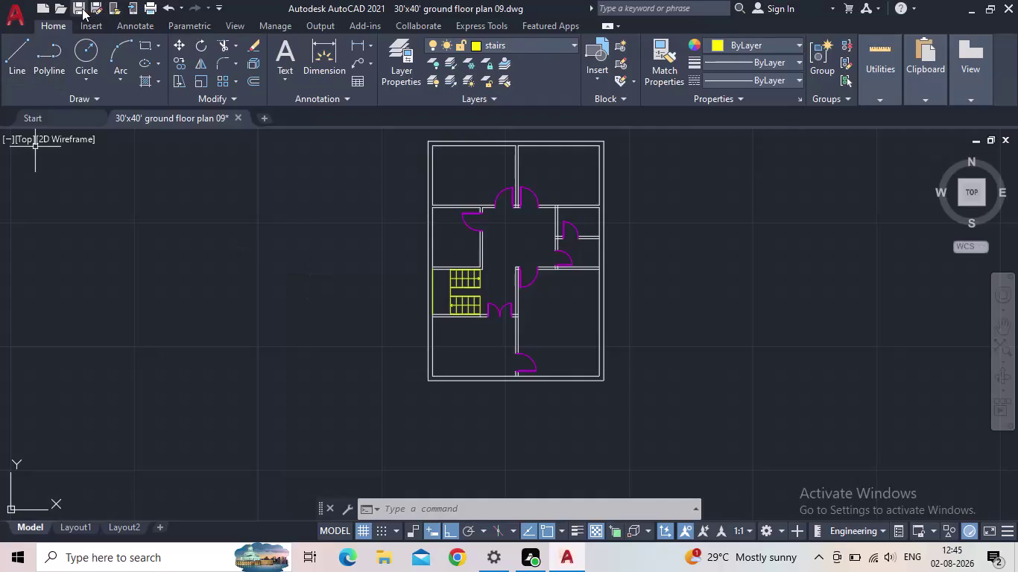
Save the drawing and make floor the current layer.
click(82, 8)
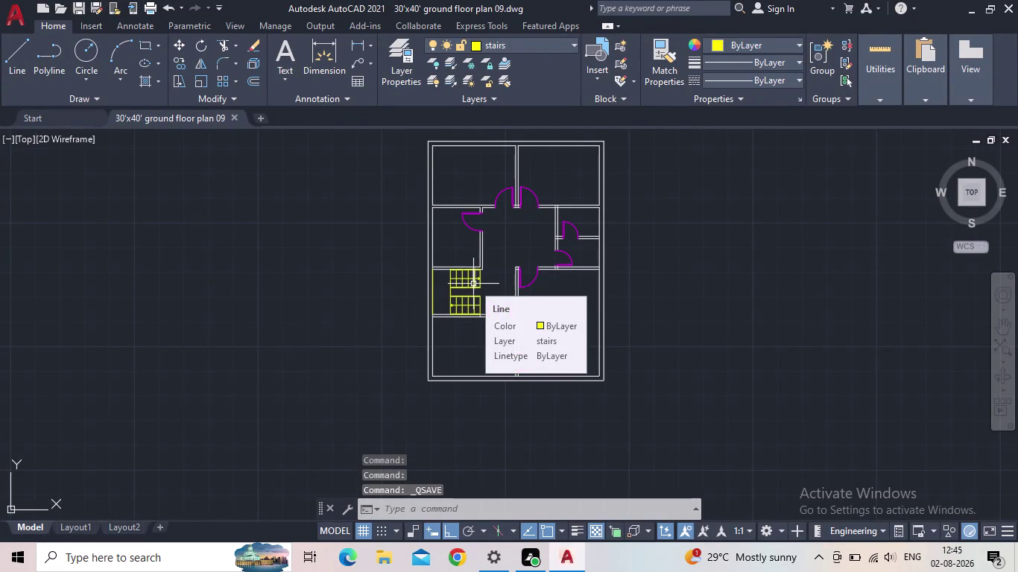
click(390, 79)
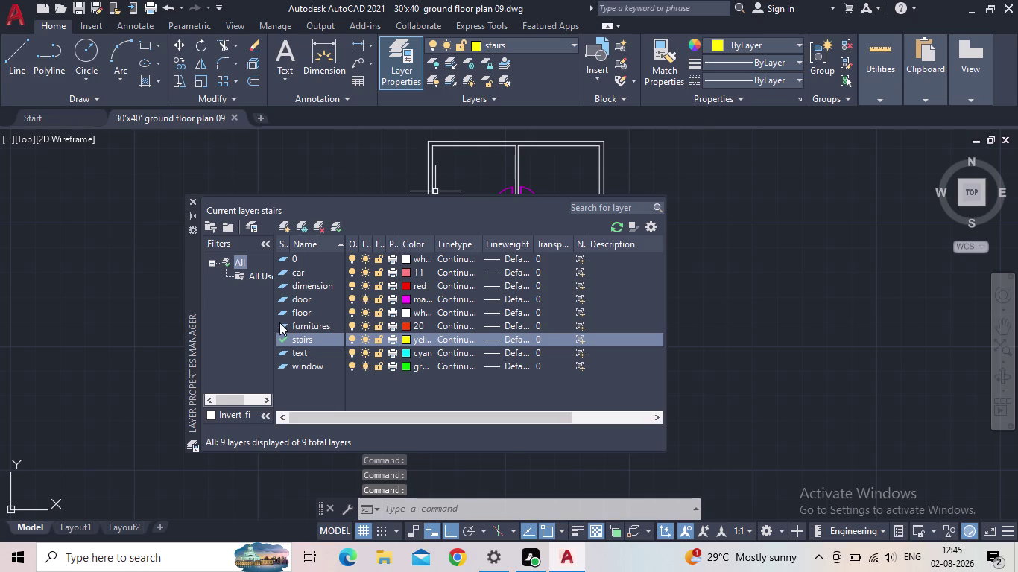
double_click(282, 311)
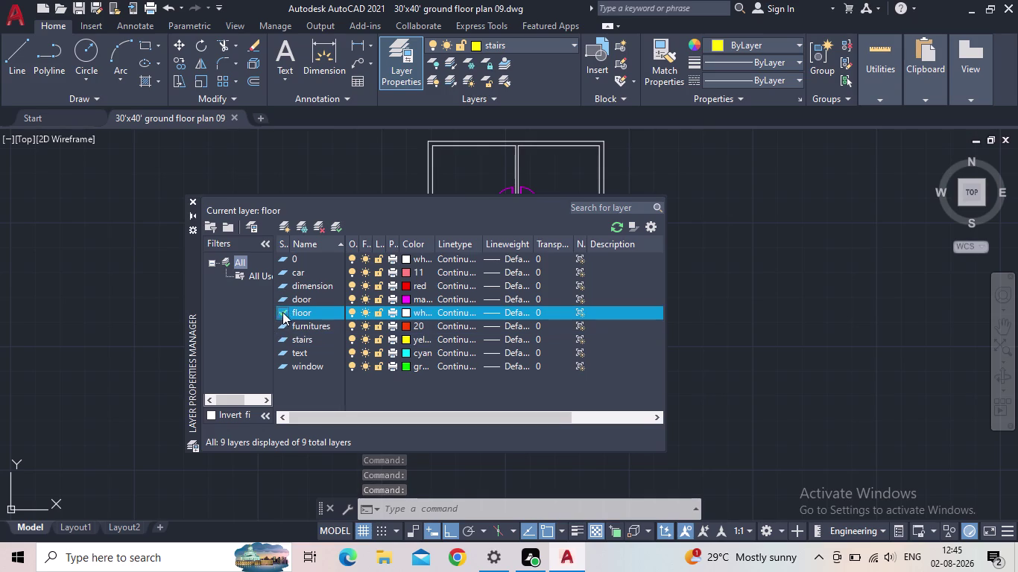
click(193, 204)
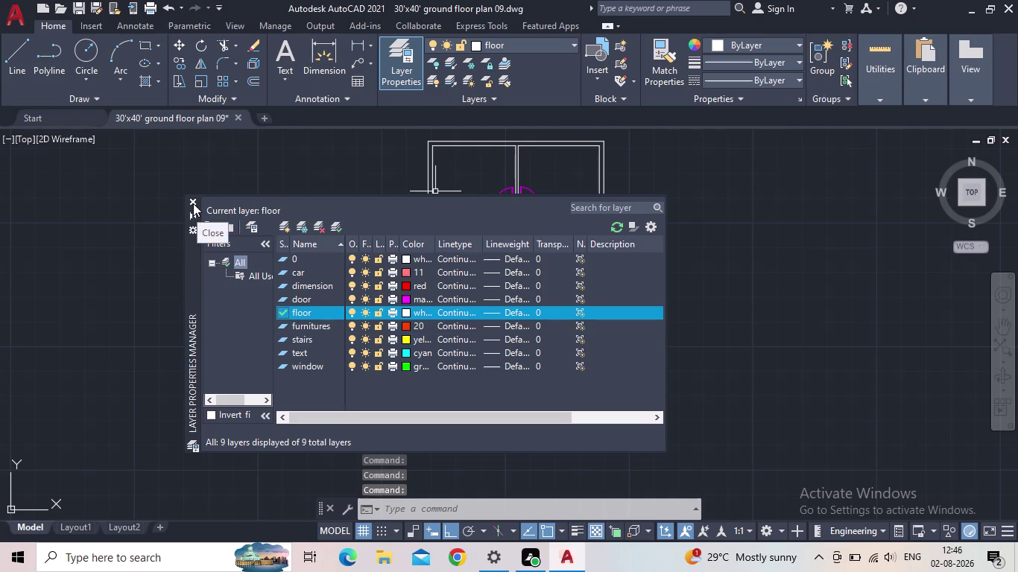
scroll(up, 3)
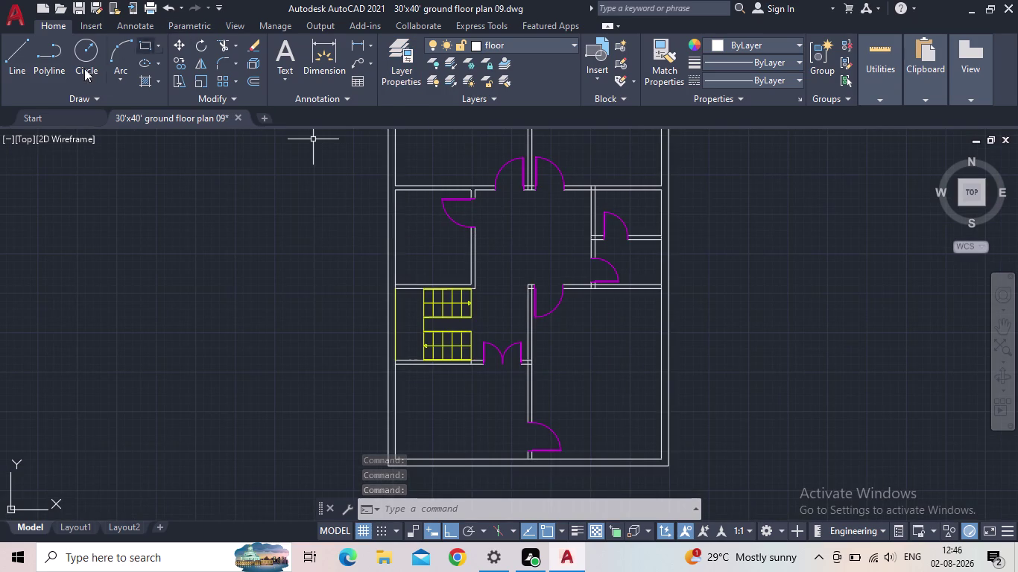
click(138, 45)
Draw the bed outline rectangles across the lower part and along the left side of the room.
scroll(up, 3)
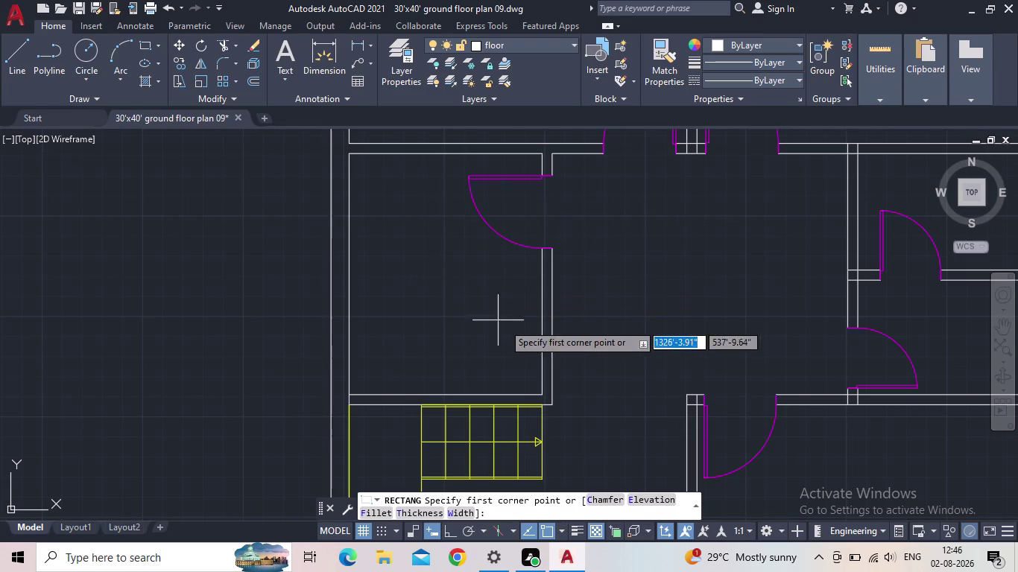
scroll(down, 3)
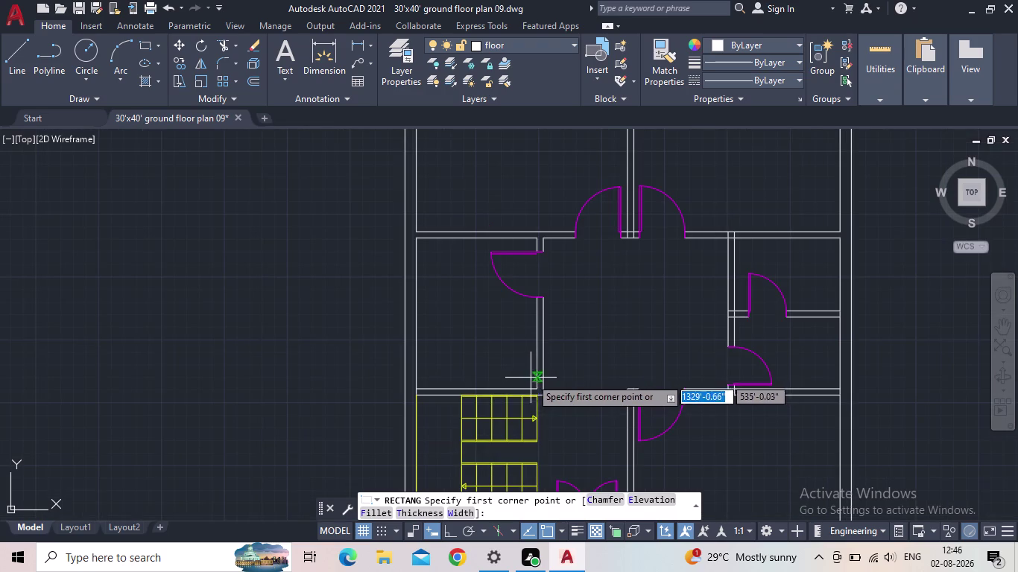
scroll(up, 3)
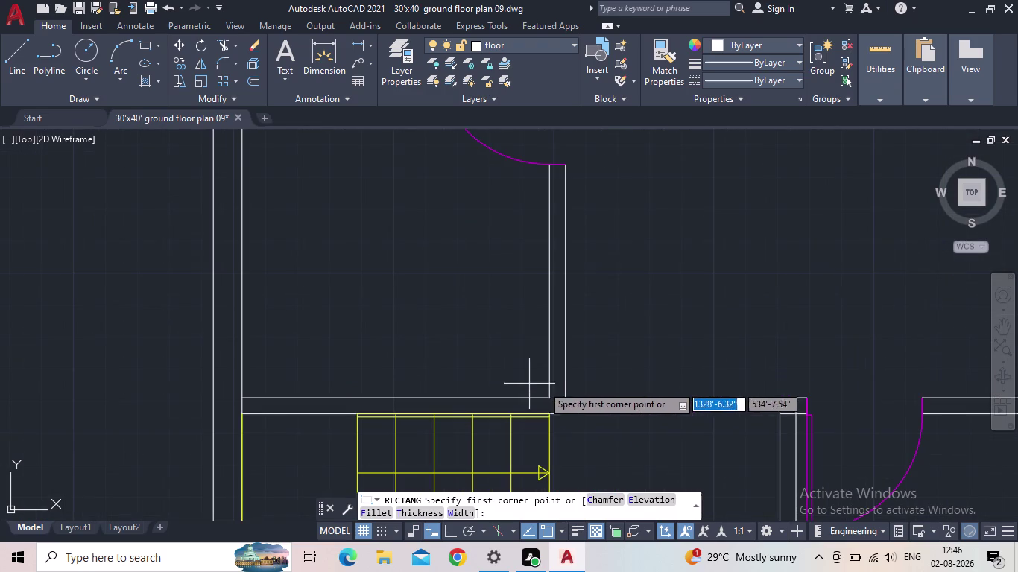
click(549, 394)
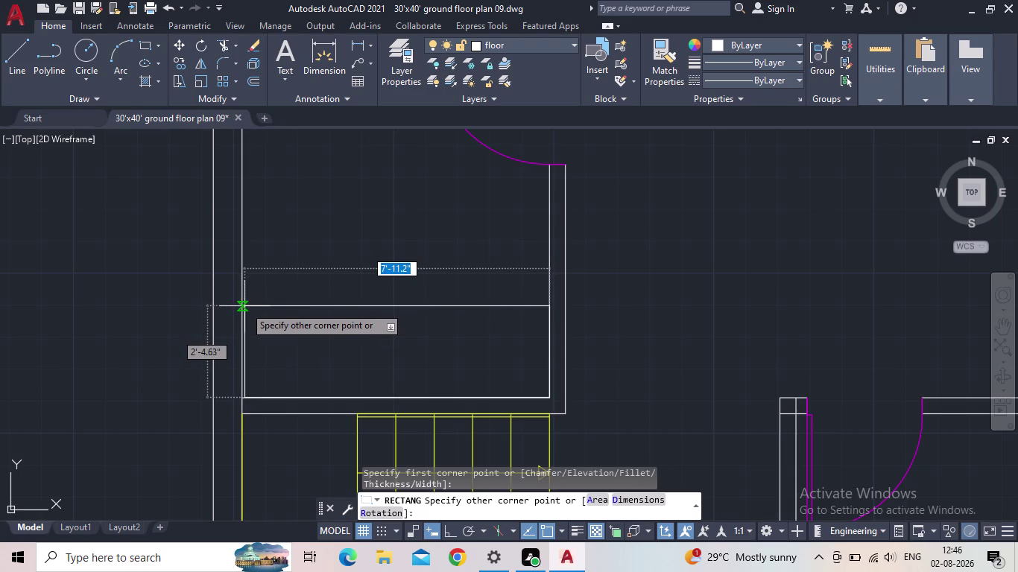
click(240, 306)
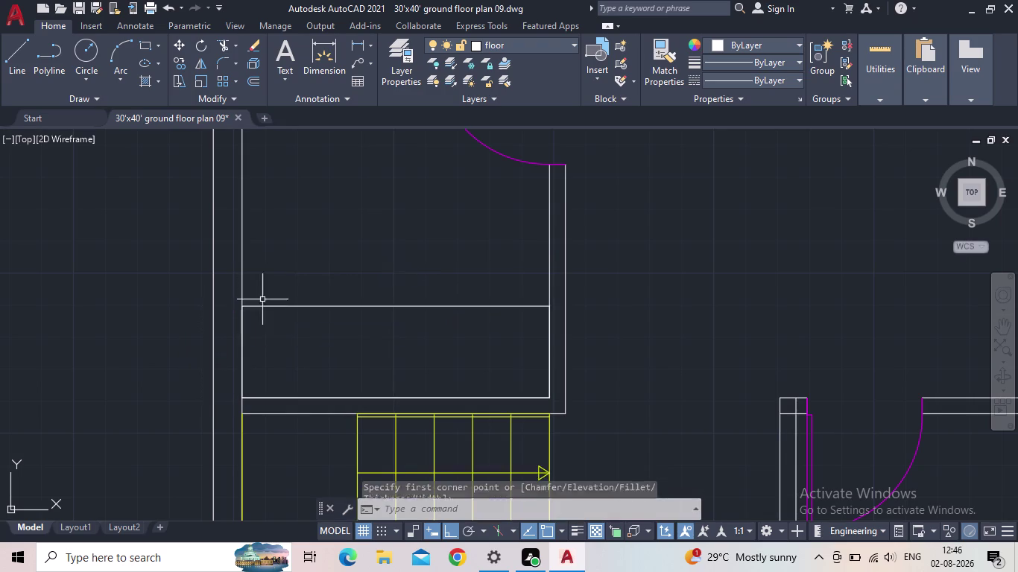
scroll(down, 3)
middle_drag(380, 335, 443, 376)
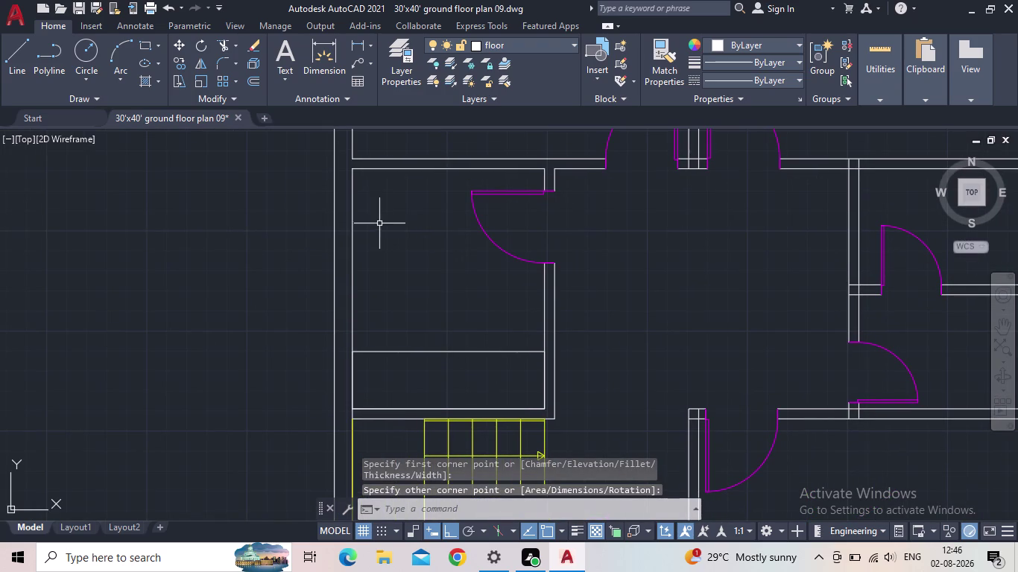
key(space)
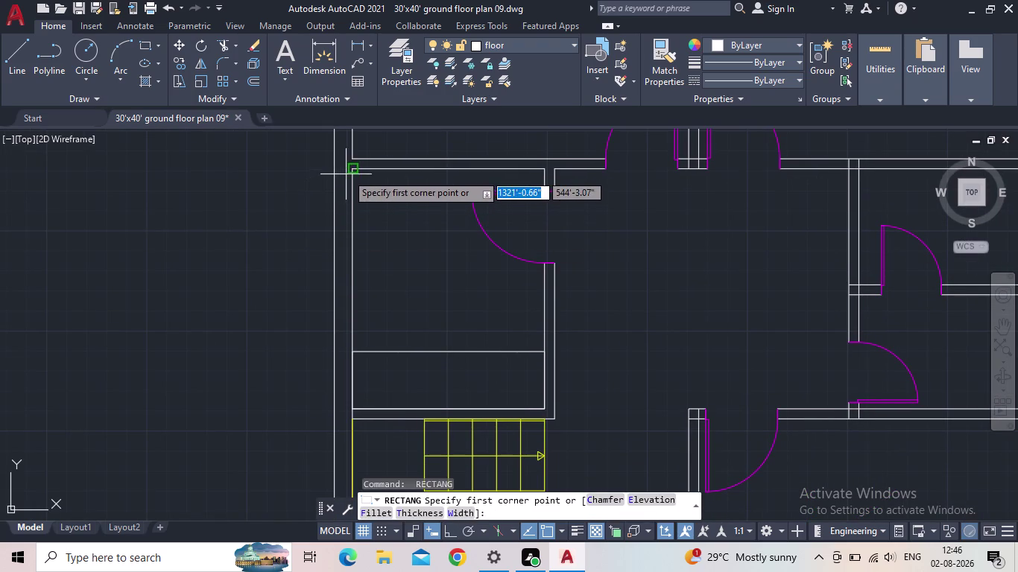
drag(348, 173, 355, 177)
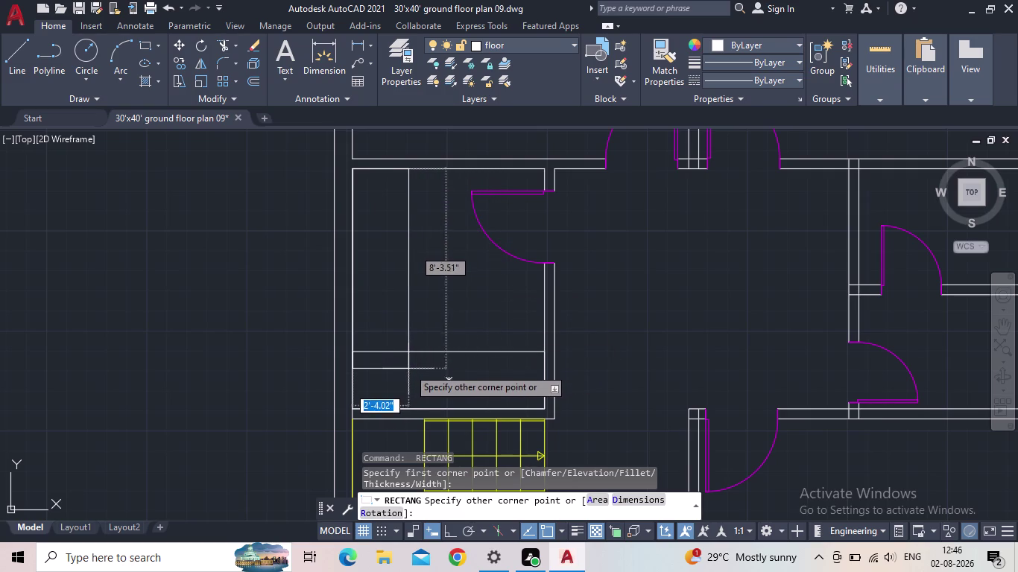
click(408, 410)
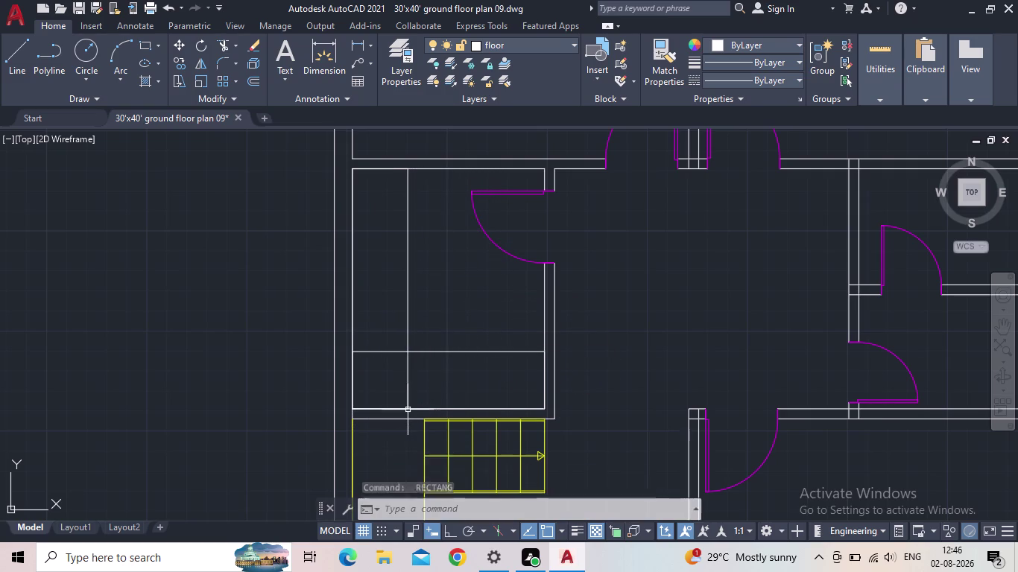
middle_drag(452, 278, 447, 327)
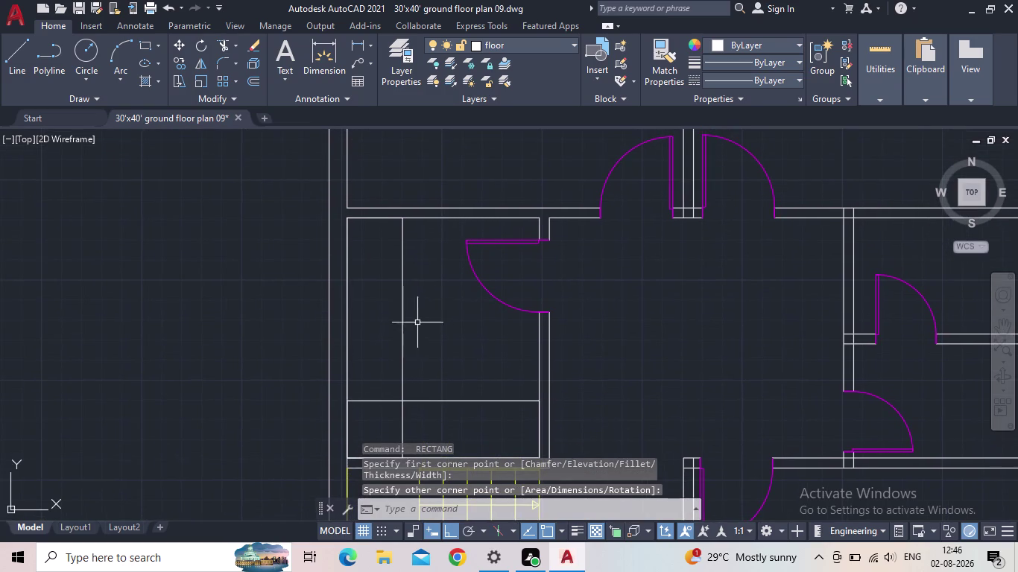
Draw a small bedside table square at the top edge with a thin strip beneath it.
key(space)
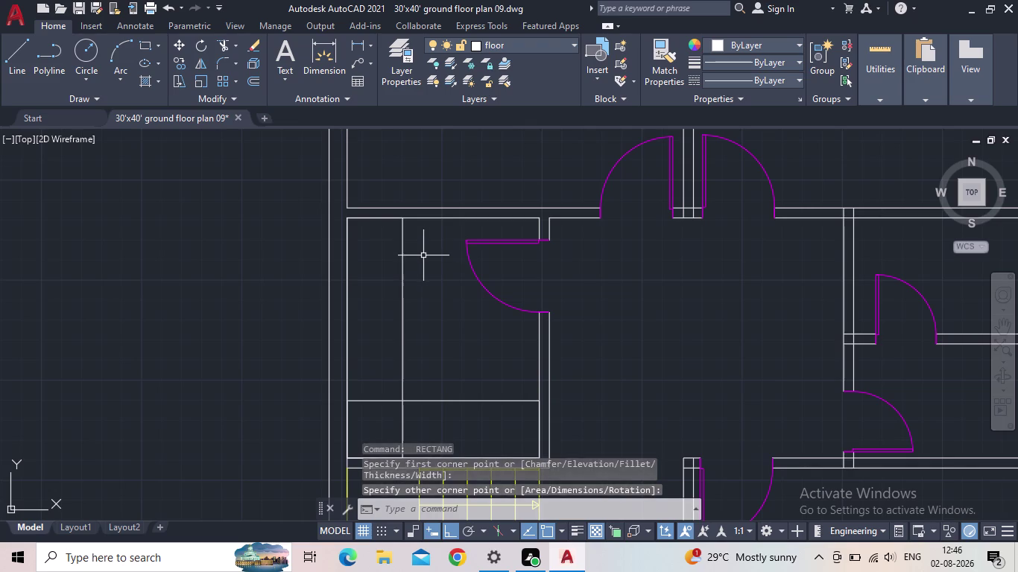
drag(404, 221, 409, 232)
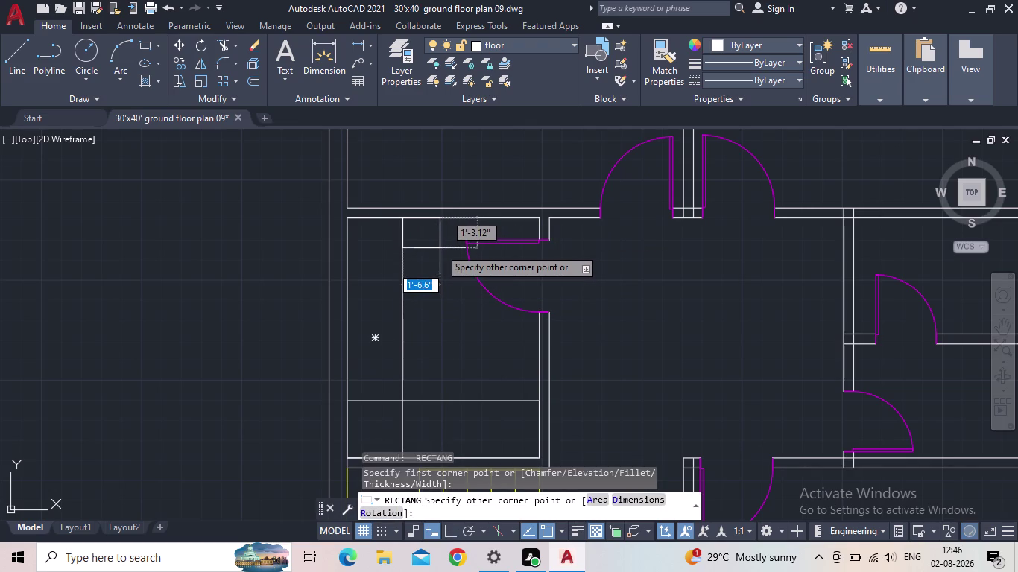
click(440, 249)
scroll(up, 3)
scroll(up, 3)
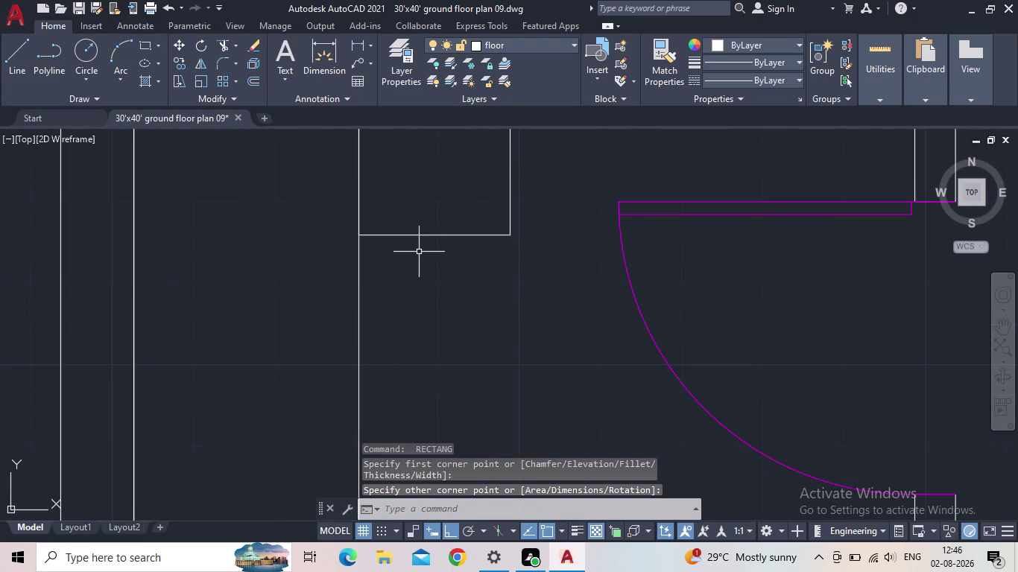
scroll(up, 3)
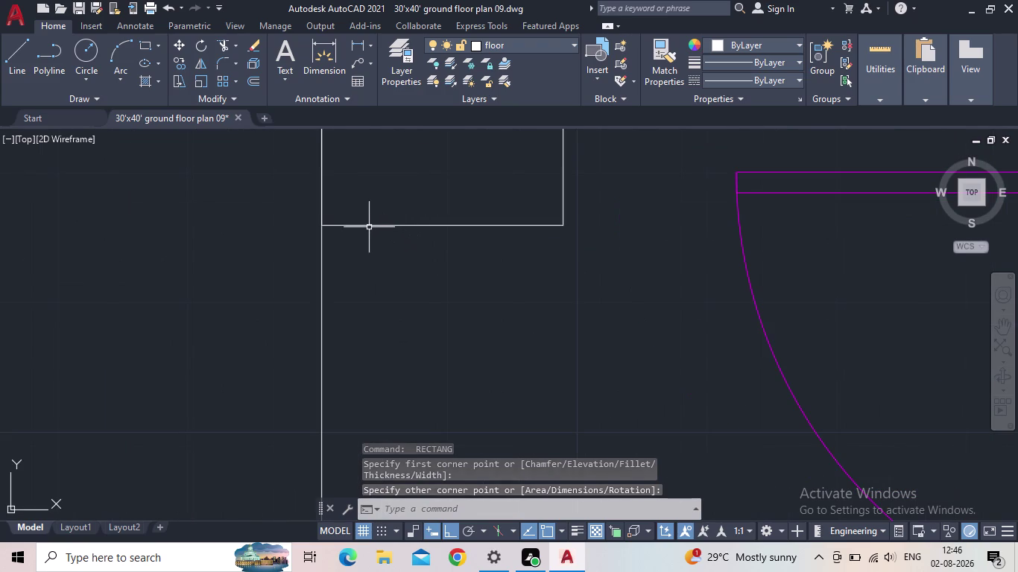
key(space)
drag(358, 227, 369, 228)
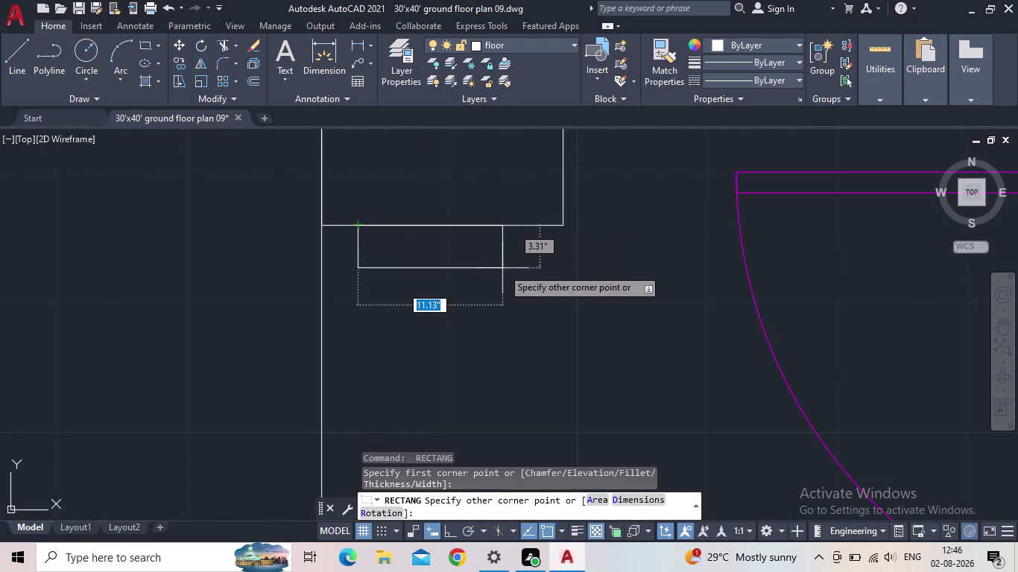
click(539, 234)
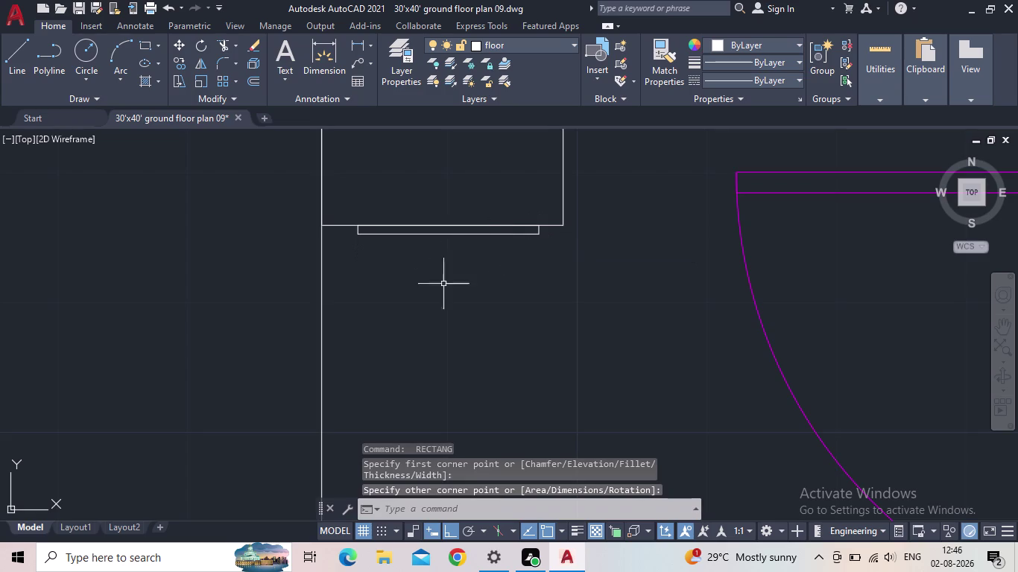
Reframe the view on the bed area and save the drawing again.
scroll(down, 3)
scroll(down, 3)
middle_drag(498, 307, 477, 283)
scroll(down, 3)
middle_drag(462, 354, 437, 285)
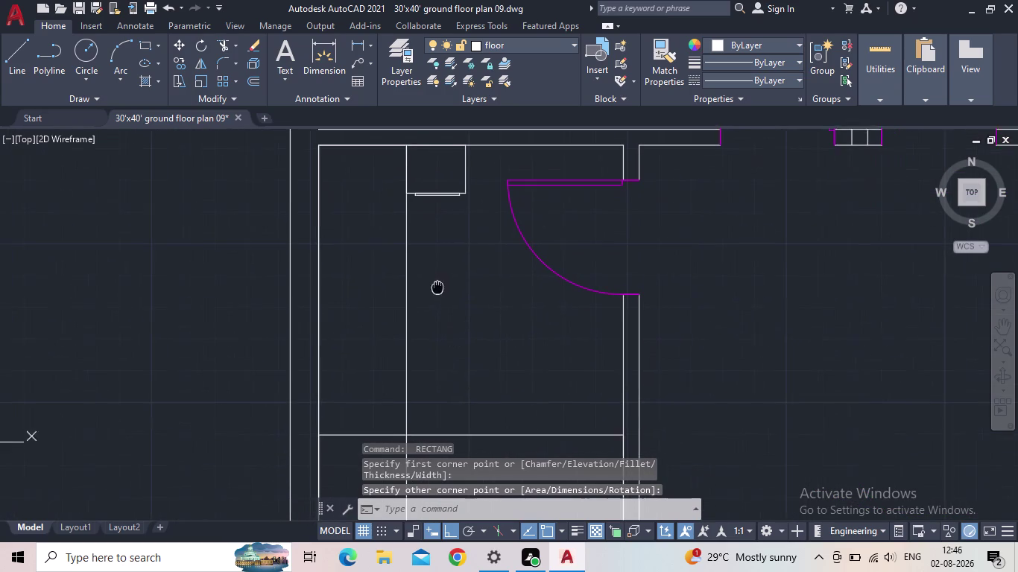
click(80, 0)
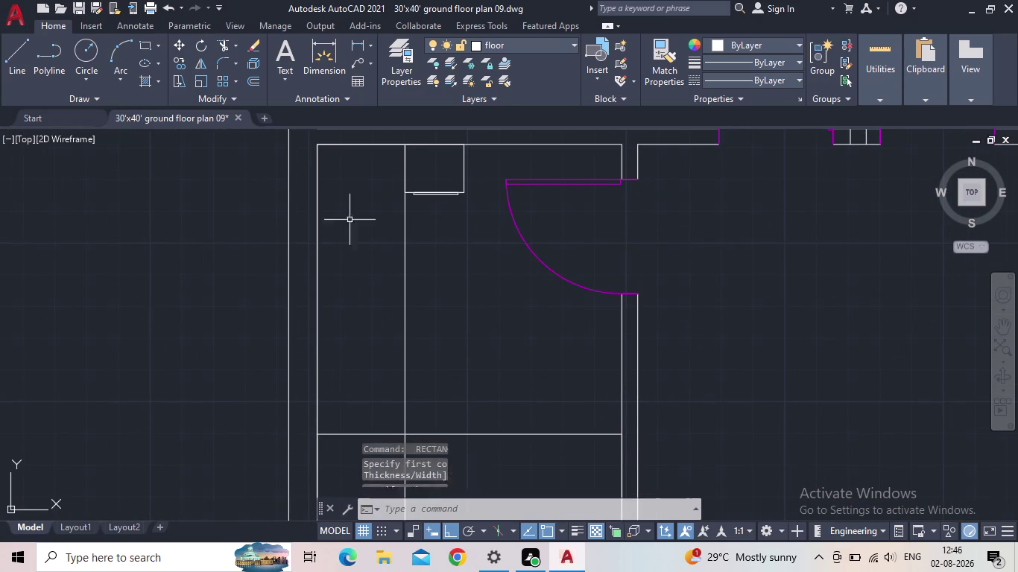
scroll(down, 3)
middle_drag(405, 266, 355, 241)
Trim the overhanging line segments below the bed with TR.
key(t)
key(r)
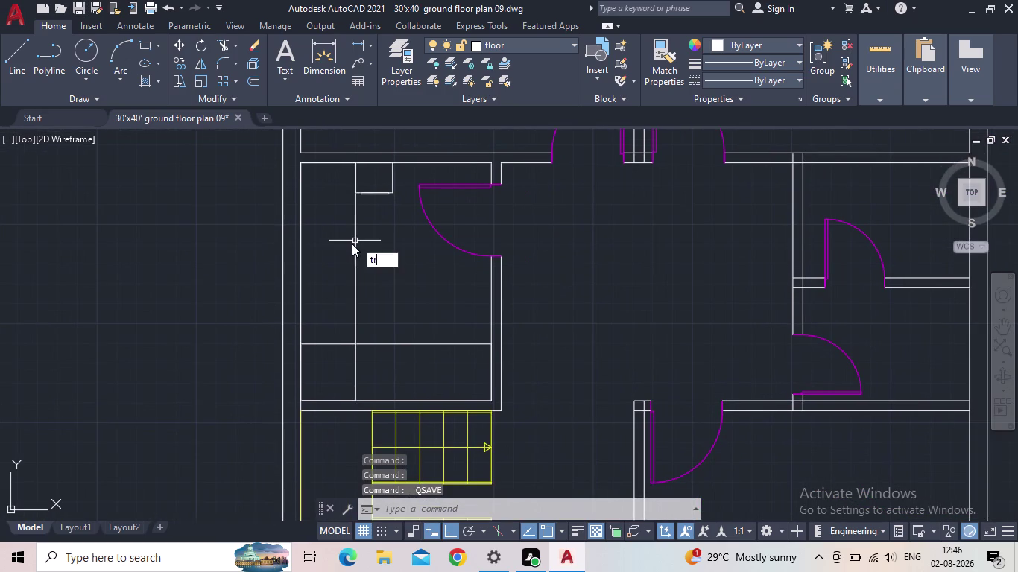
key(space)
drag(337, 354, 337, 318)
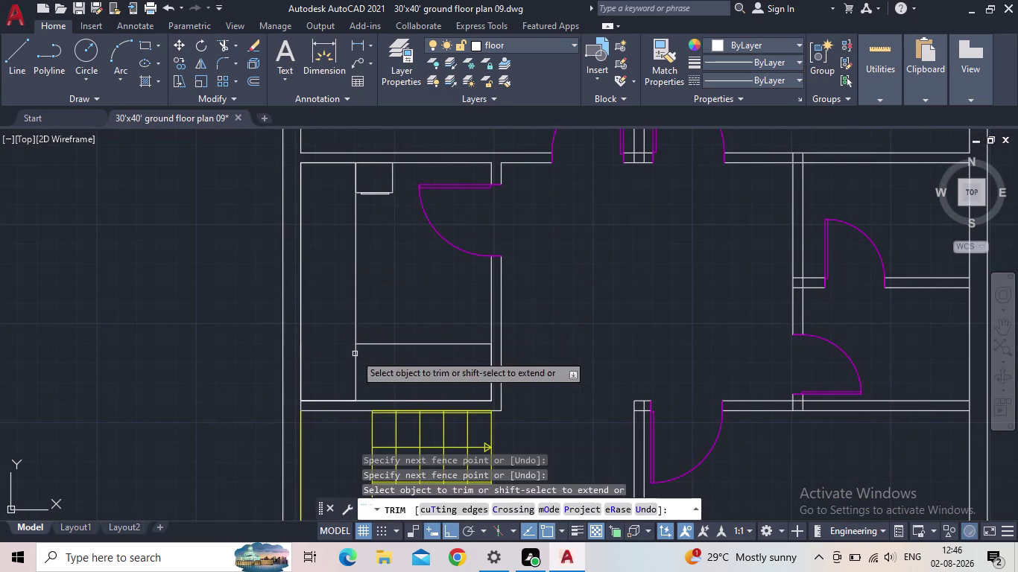
drag(363, 365, 343, 366)
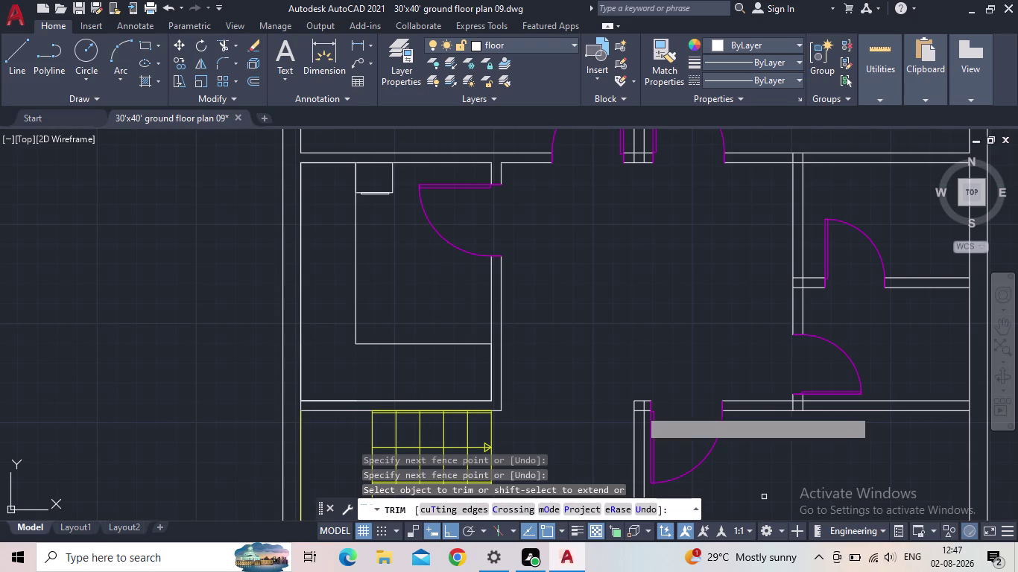
End trimming and cancel the pending rectangle command.
middle_drag(573, 341, 598, 324)
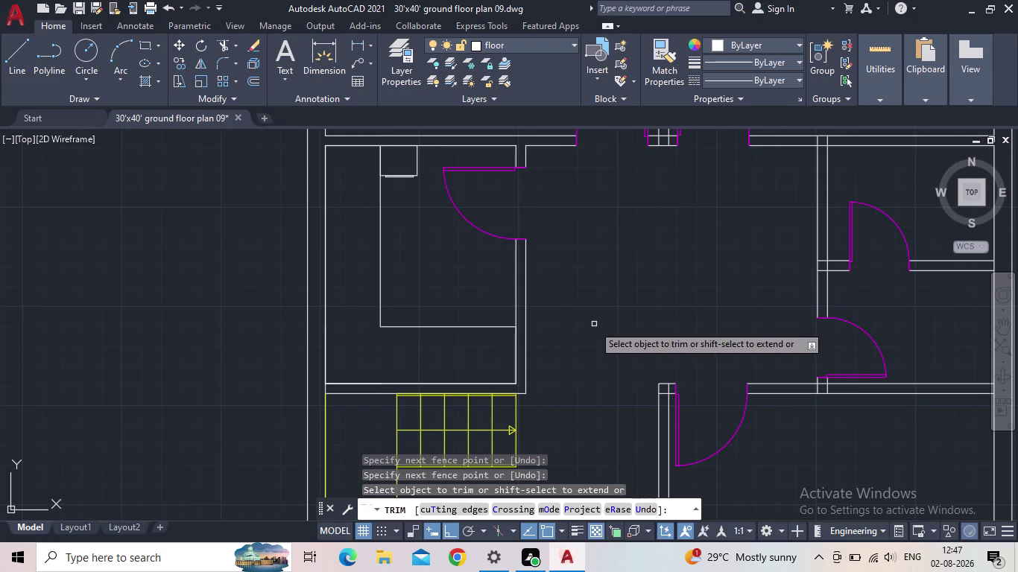
scroll(down, 3)
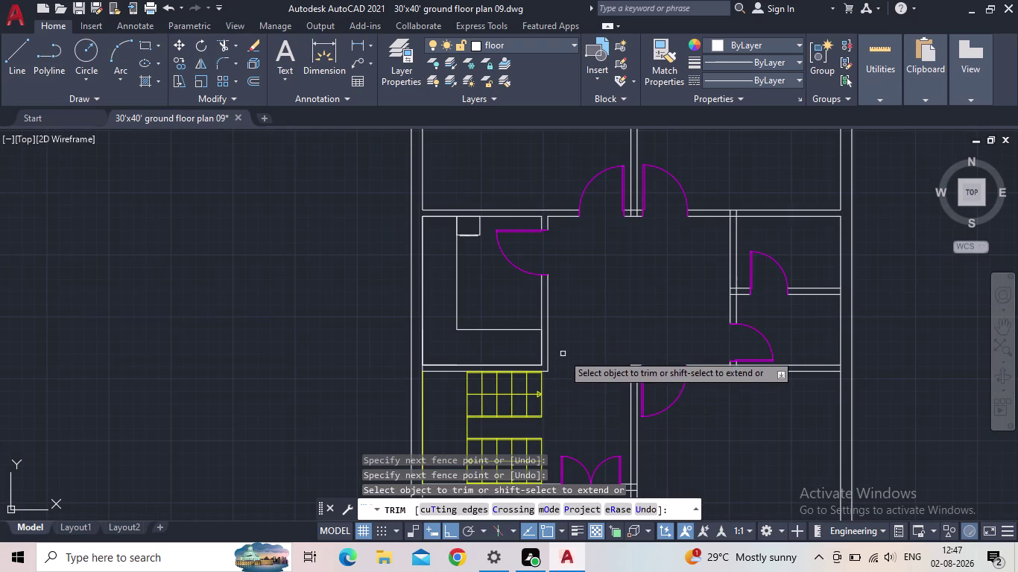
middle_drag(580, 328, 581, 354)
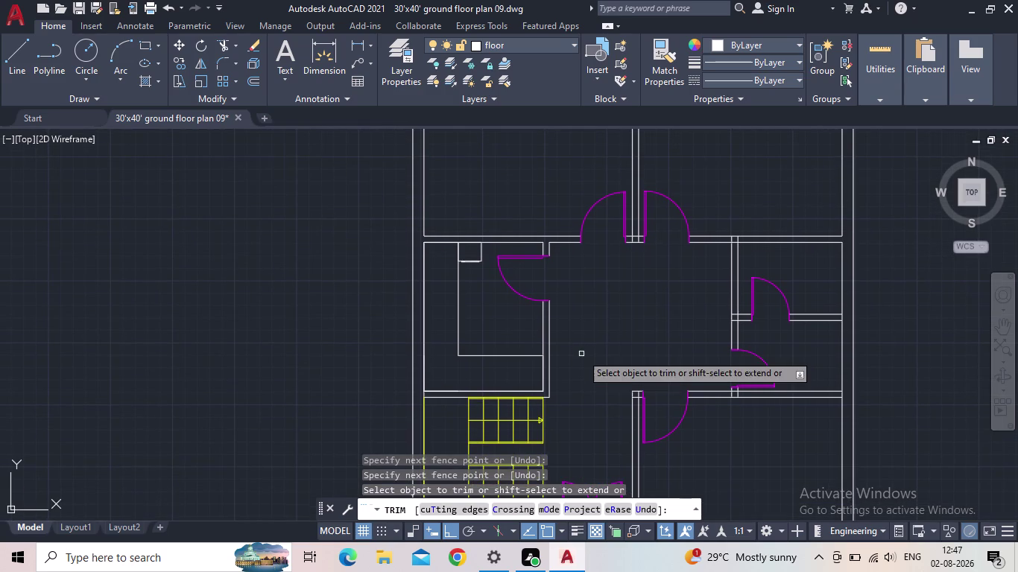
key(Escape)
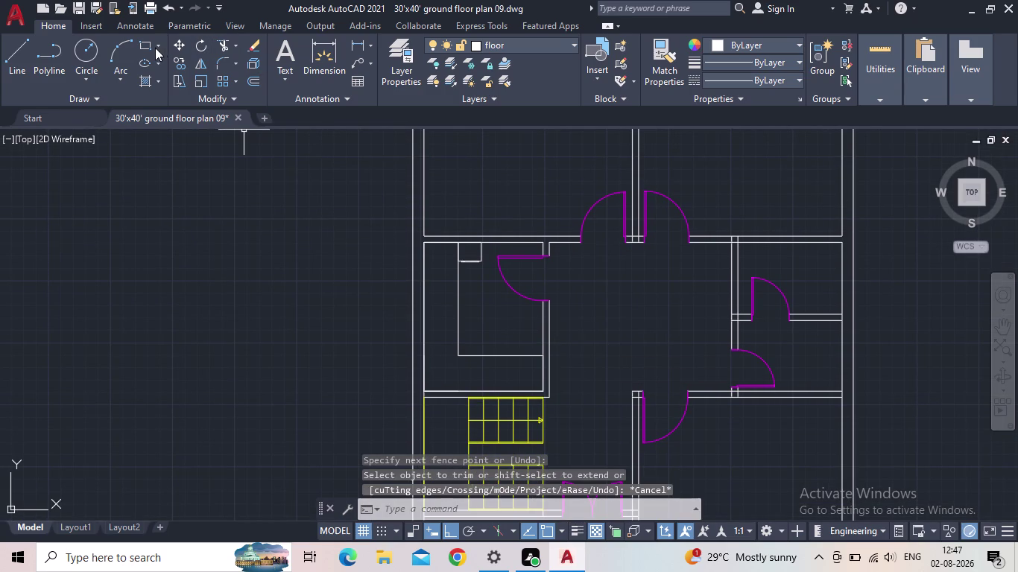
drag(145, 47, 154, 50)
scroll(up, 3)
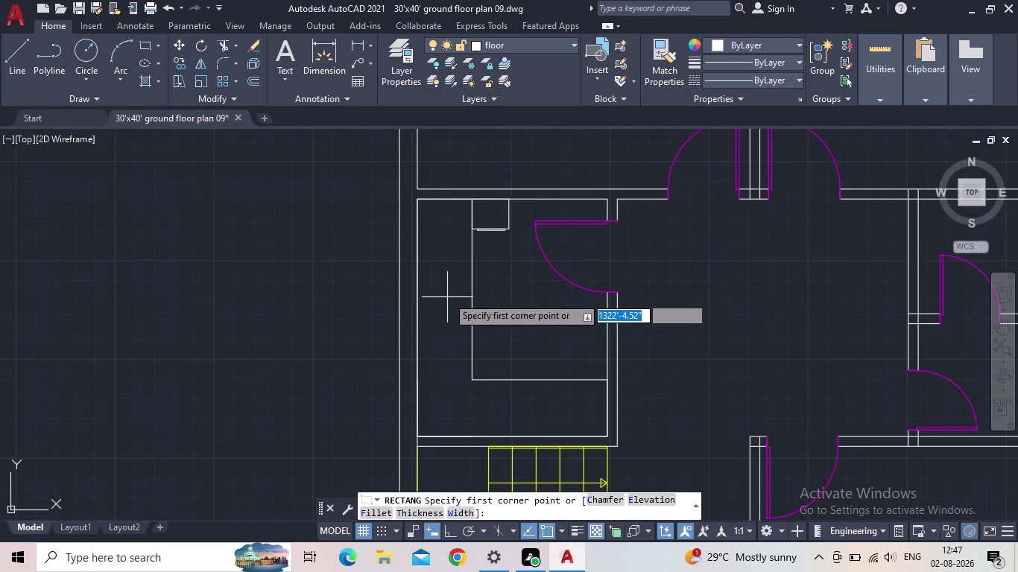
key(Escape)
Make furnitures the current layer and draw a tall narrow rectangle in the room.
click(395, 72)
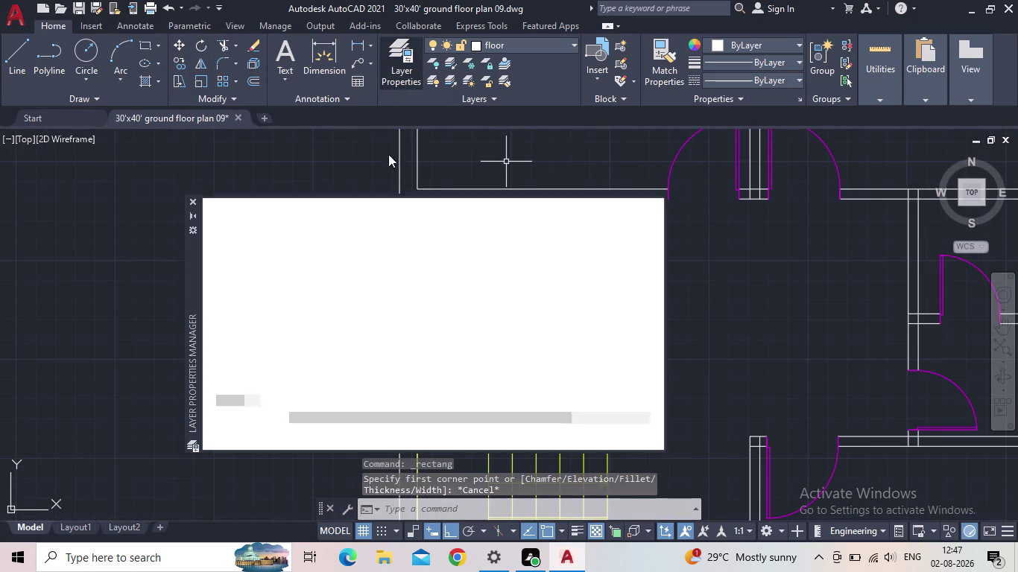
double_click(281, 324)
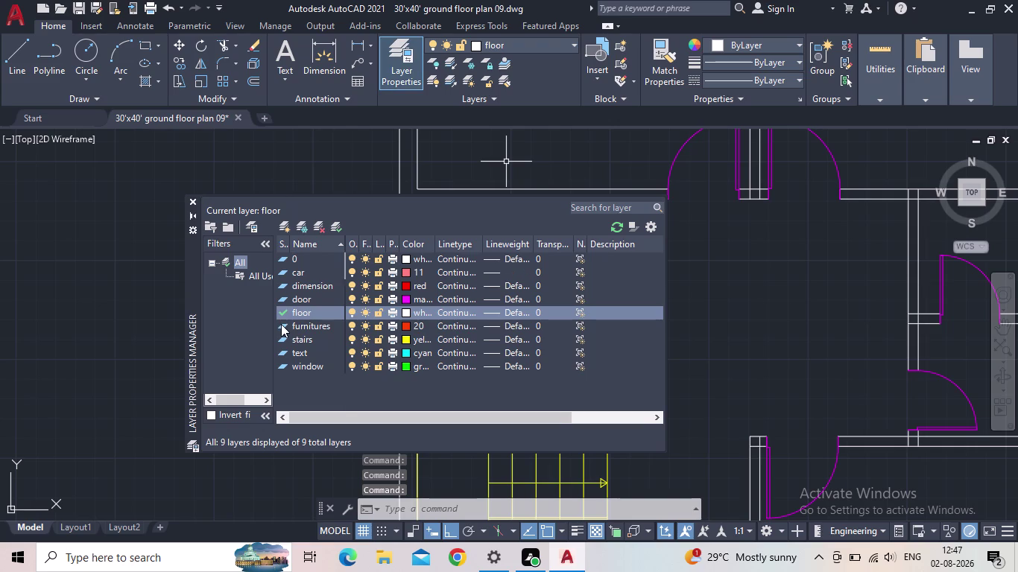
click(190, 204)
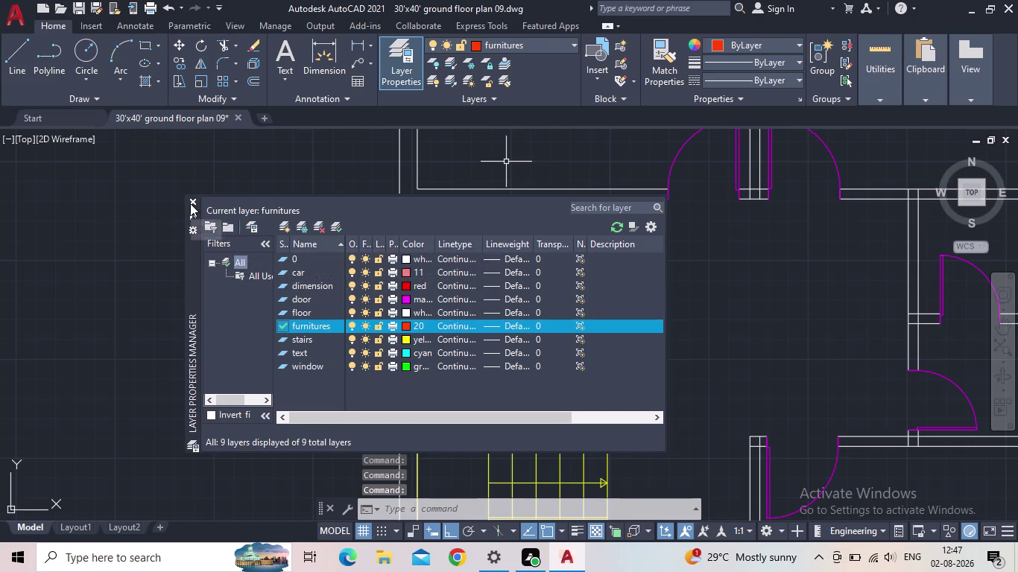
click(147, 47)
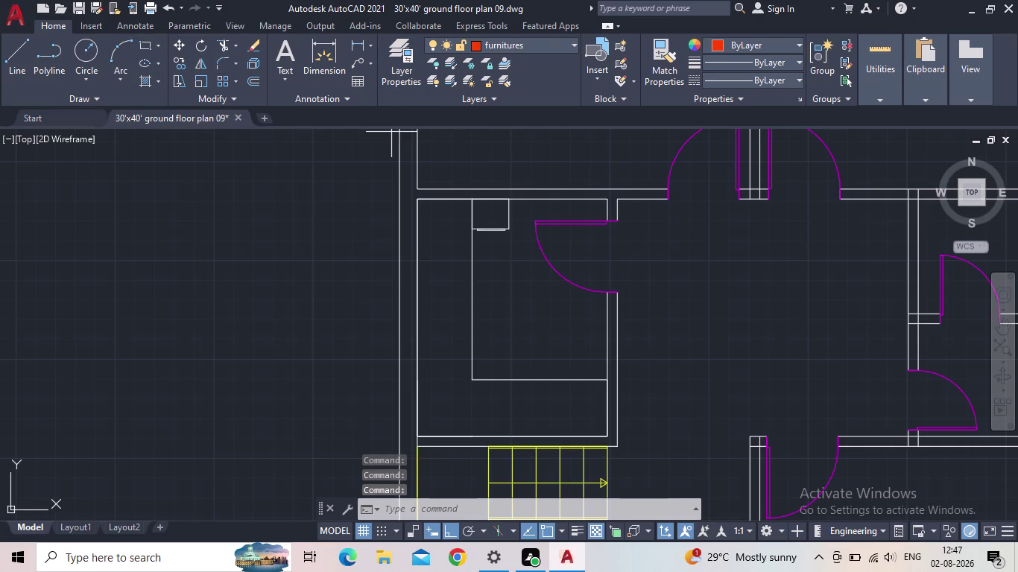
middle_drag(435, 343, 429, 331)
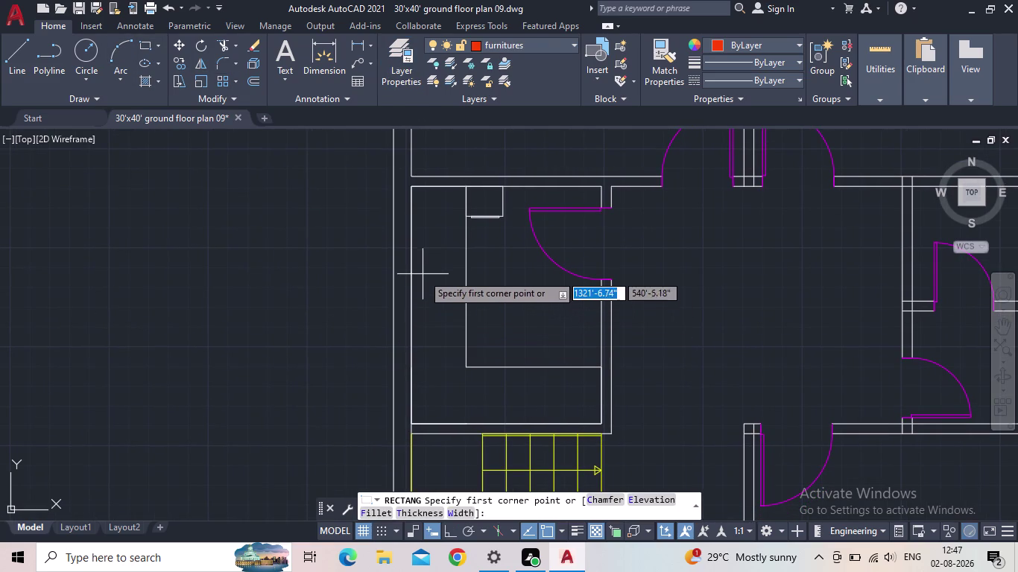
drag(423, 267, 428, 274)
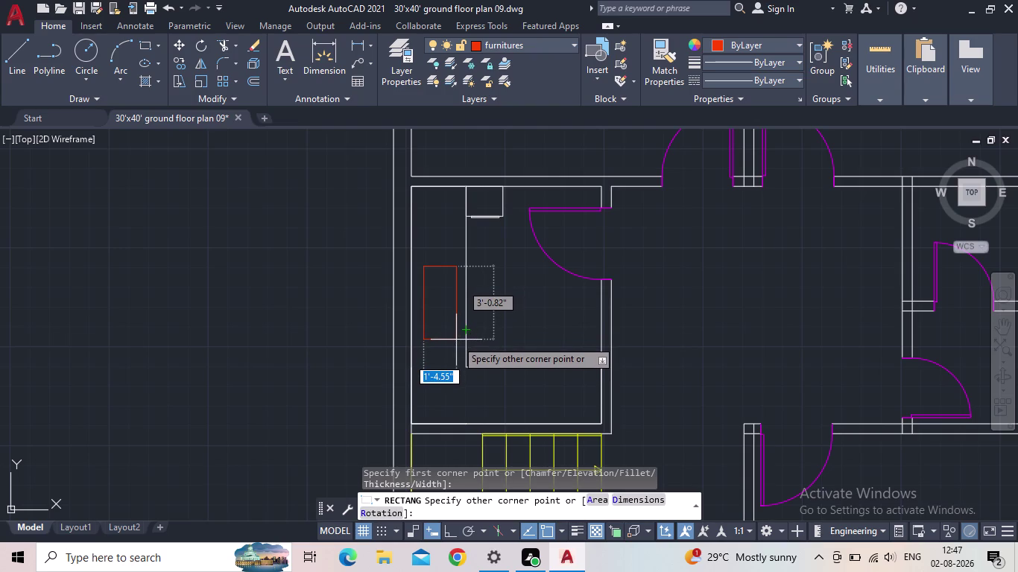
click(456, 347)
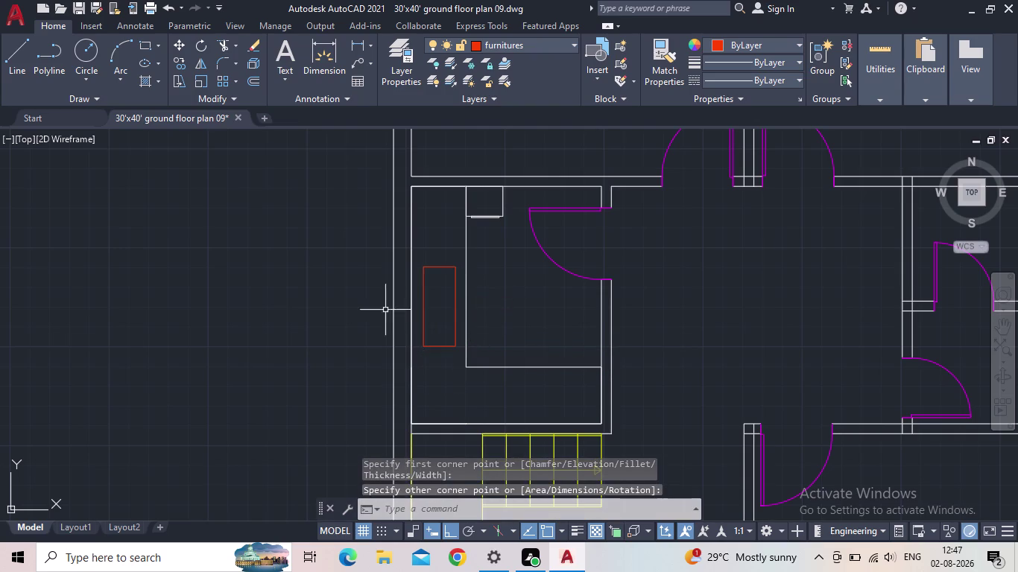
scroll(up, 3)
middle_drag(272, 278, 228, 263)
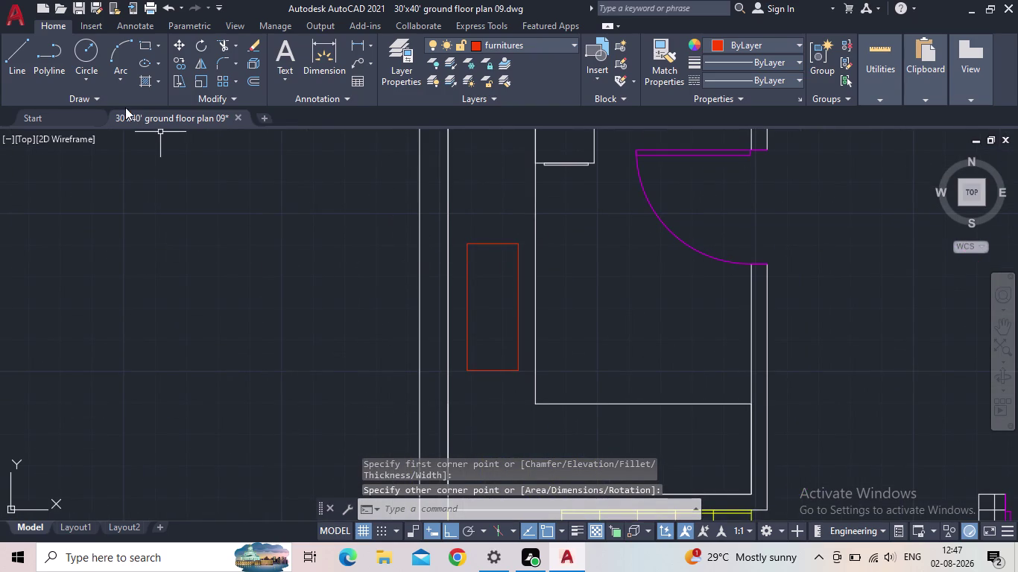
Draw a large circle near the rectangle's top and a small one mid-rectangle.
key(Escape)
click(96, 51)
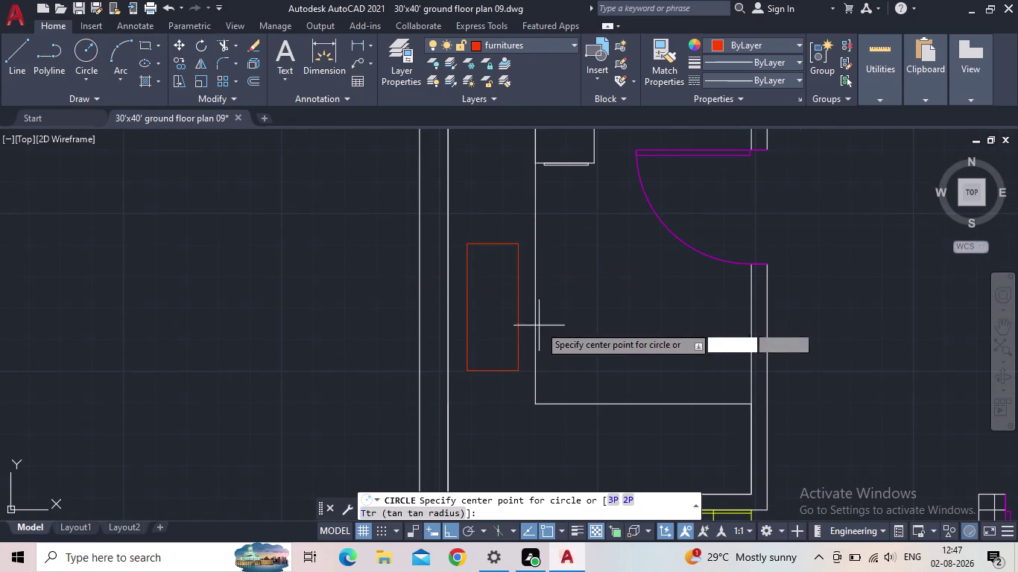
scroll(up, 3)
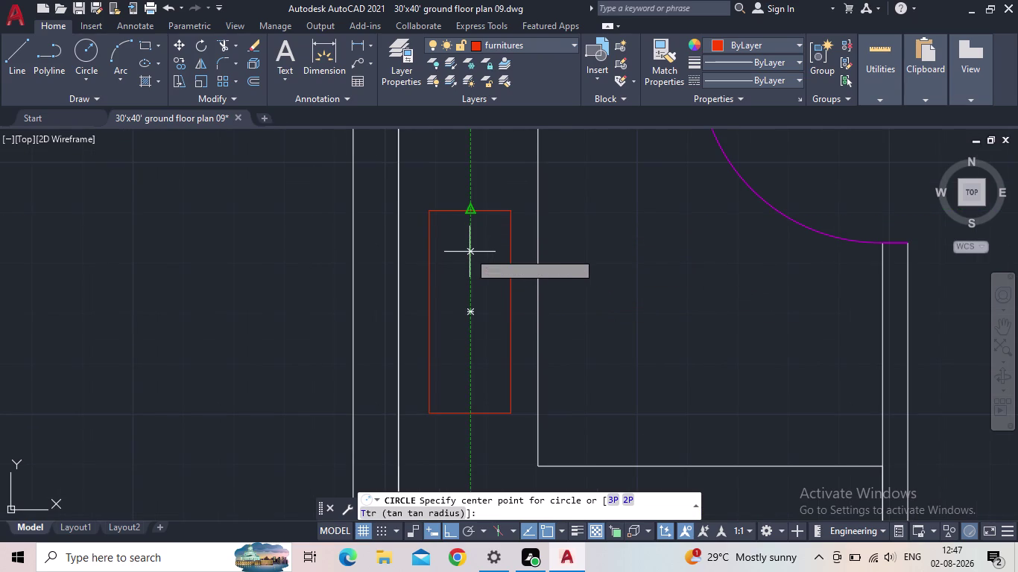
click(470, 253)
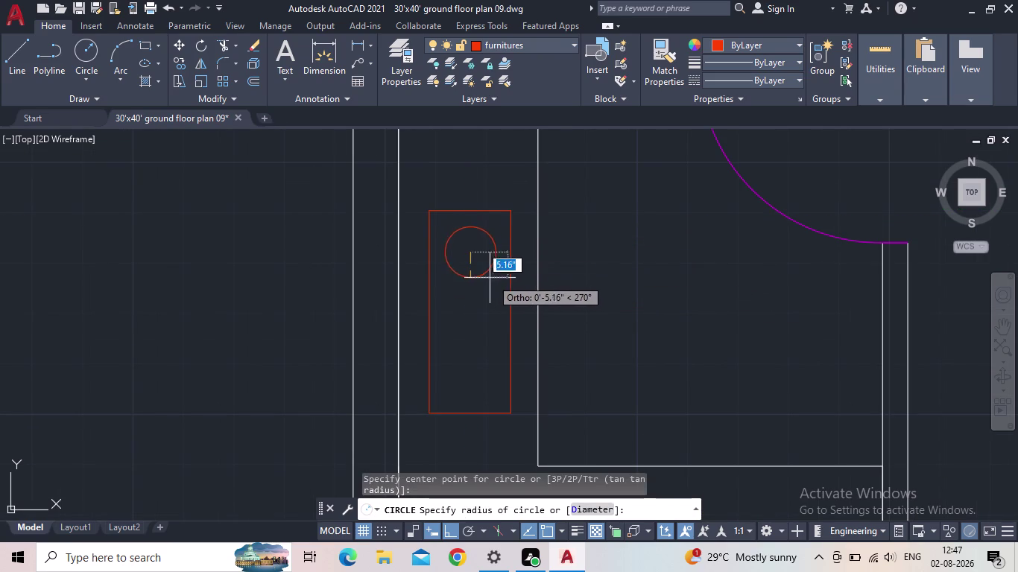
click(485, 276)
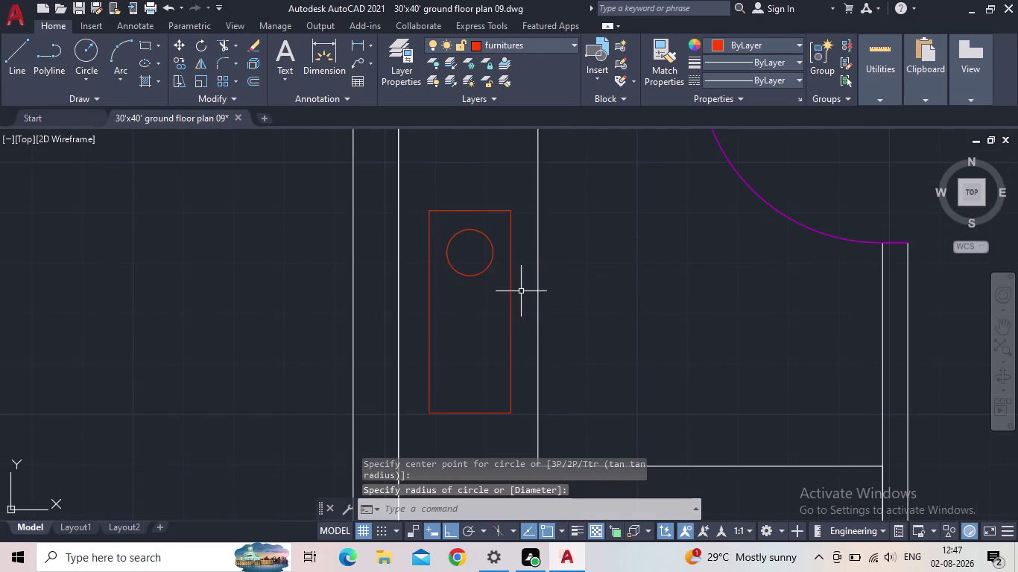
key(Escape)
middle_drag(494, 305, 481, 271)
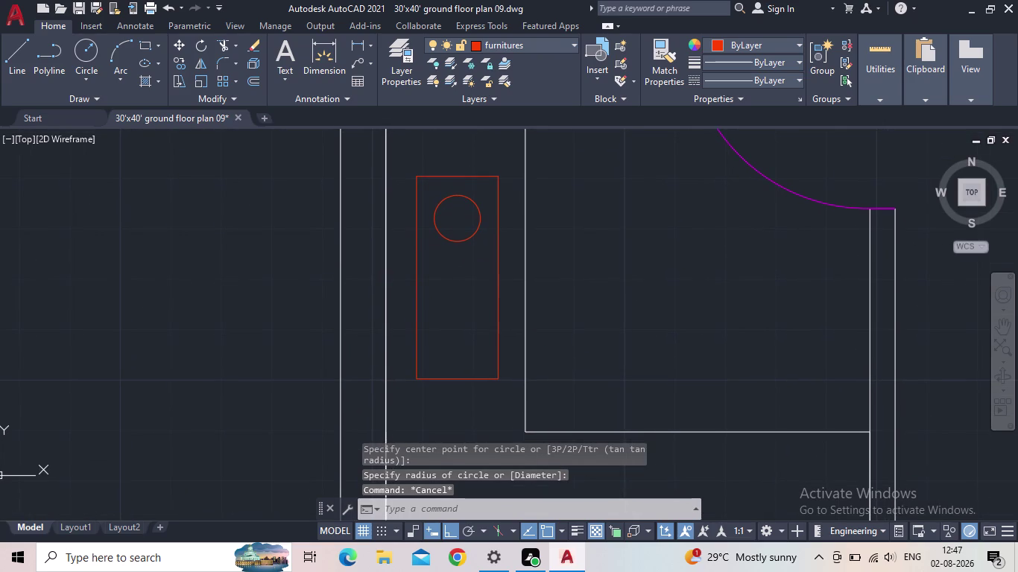
click(90, 52)
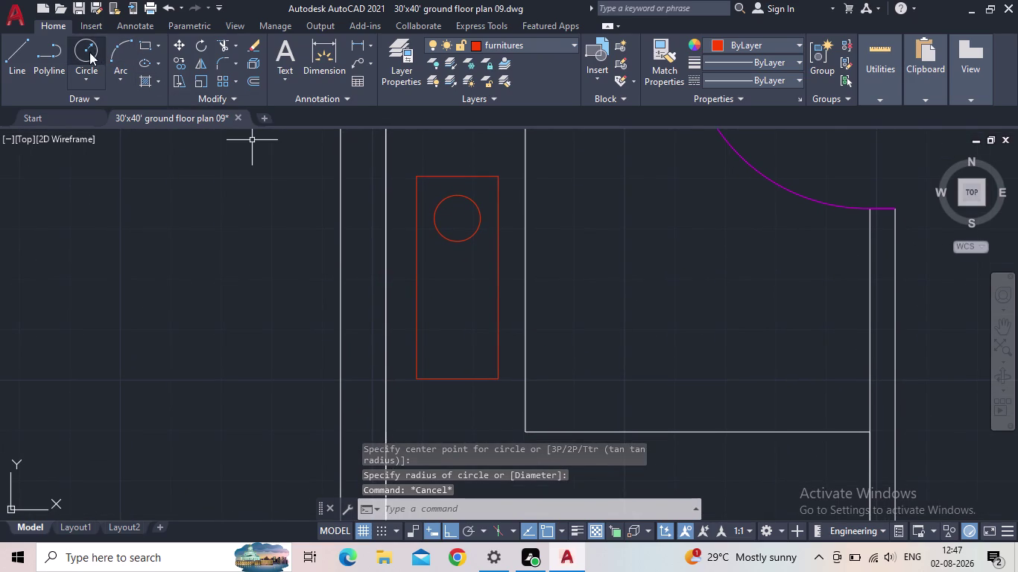
click(455, 274)
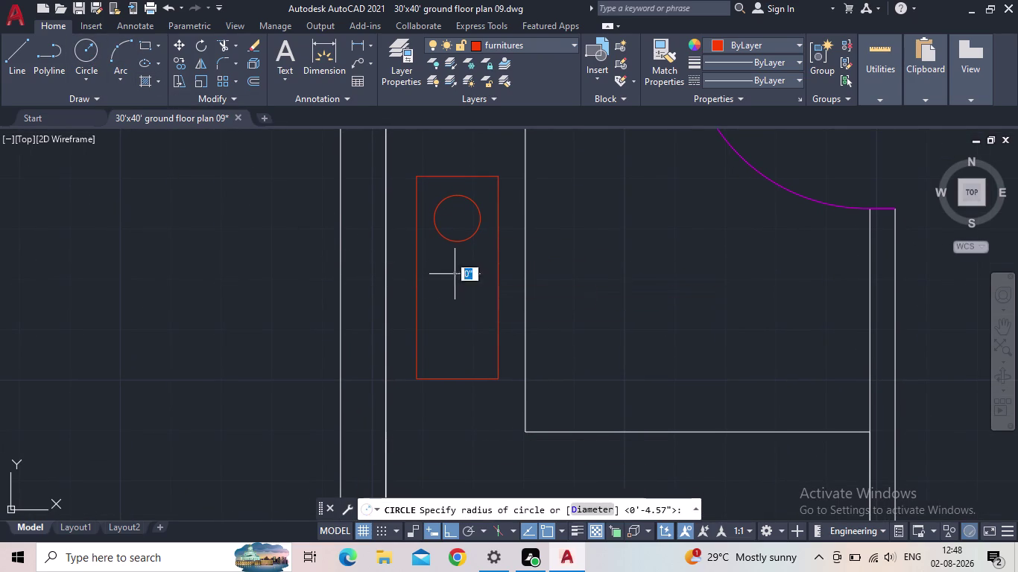
click(464, 282)
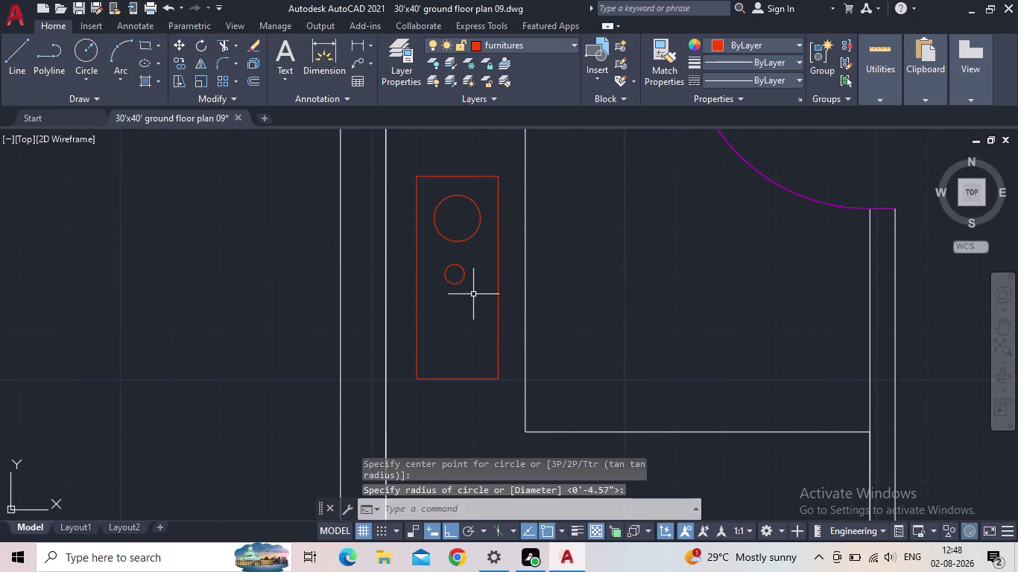
key(Escape)
Add a third large circle in the rectangle's lower part.
key(c)
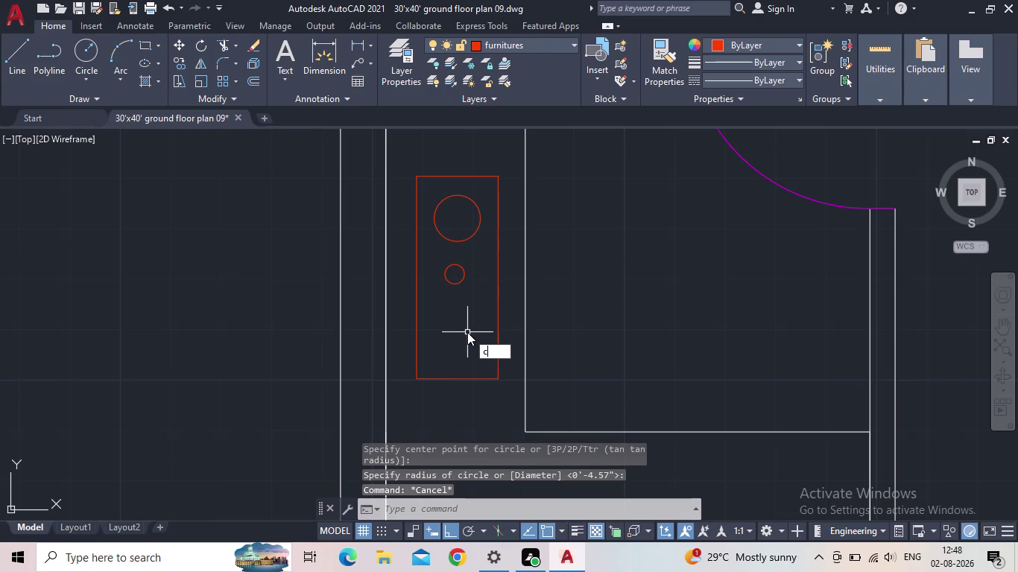
key(Delete)
key(space)
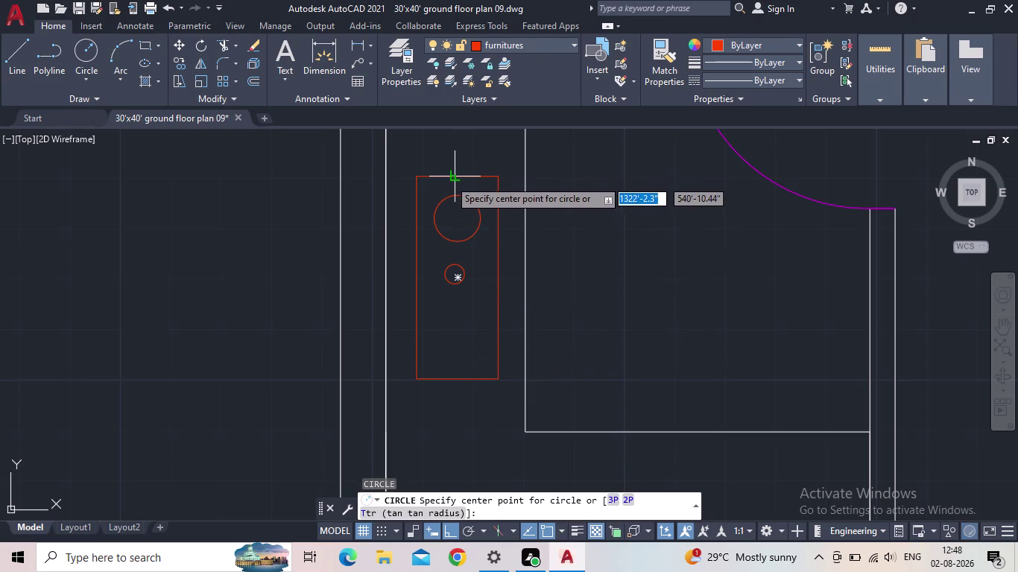
click(458, 332)
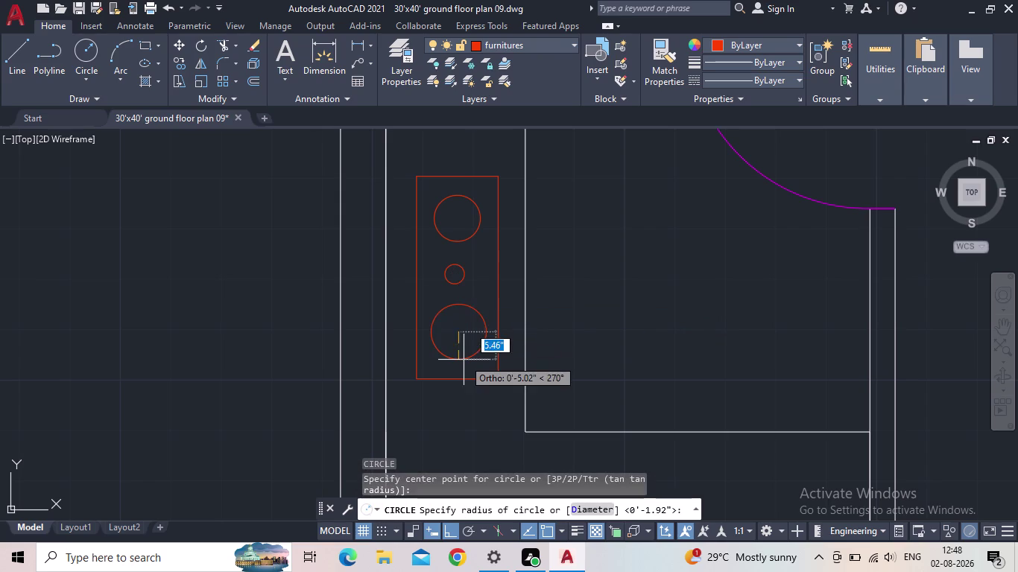
click(465, 361)
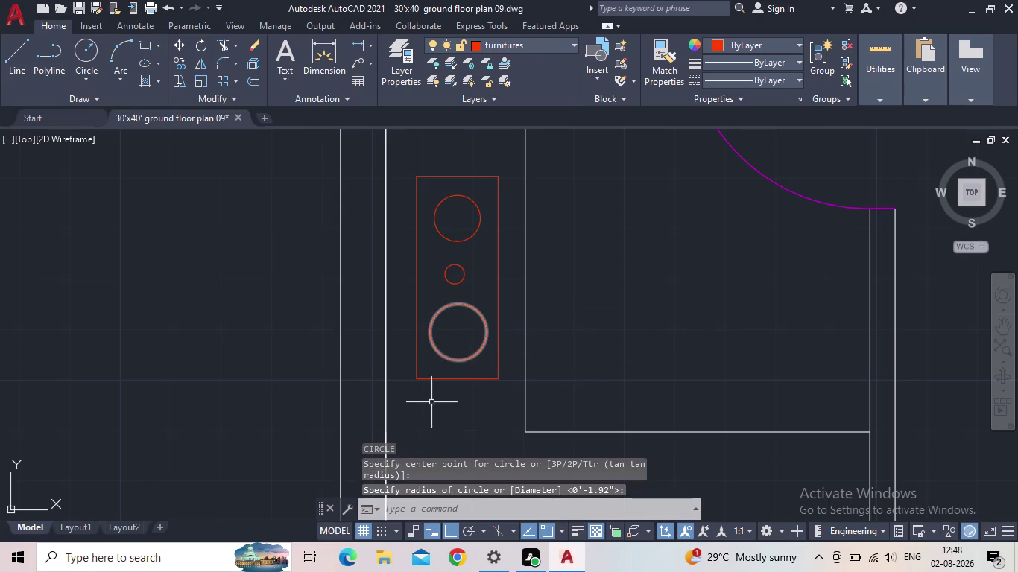
scroll(down, 3)
key(Escape)
scroll(up, 3)
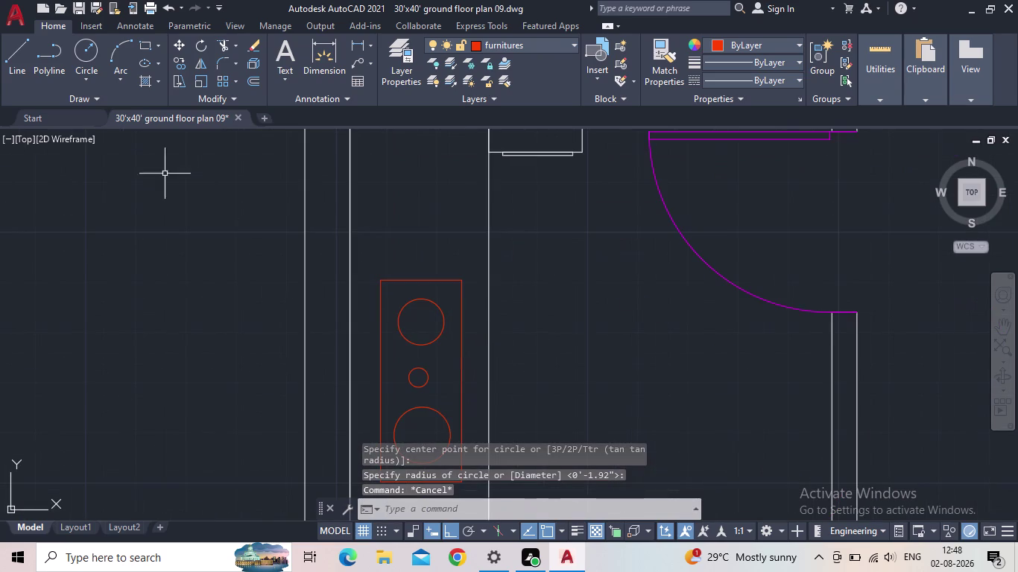
click(141, 46)
Draw a thin strip along the red rectangle's right side.
scroll(up, 3)
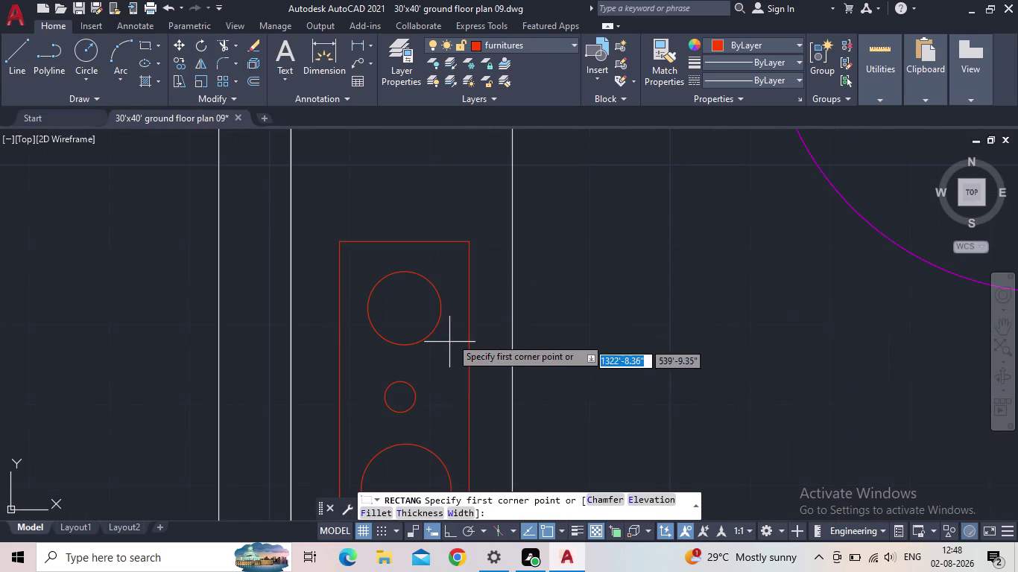
click(468, 285)
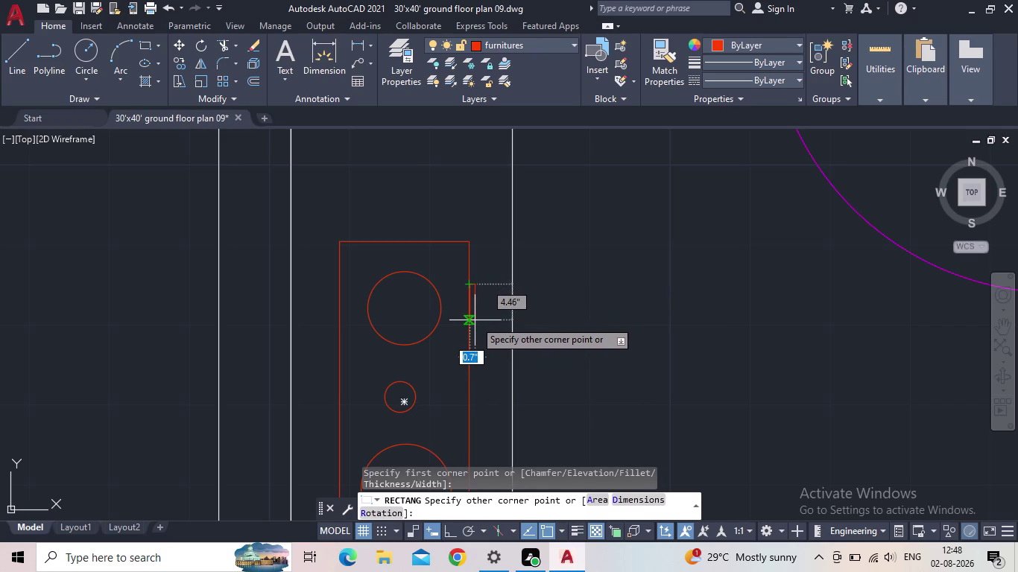
click(475, 321)
scroll(up, 3)
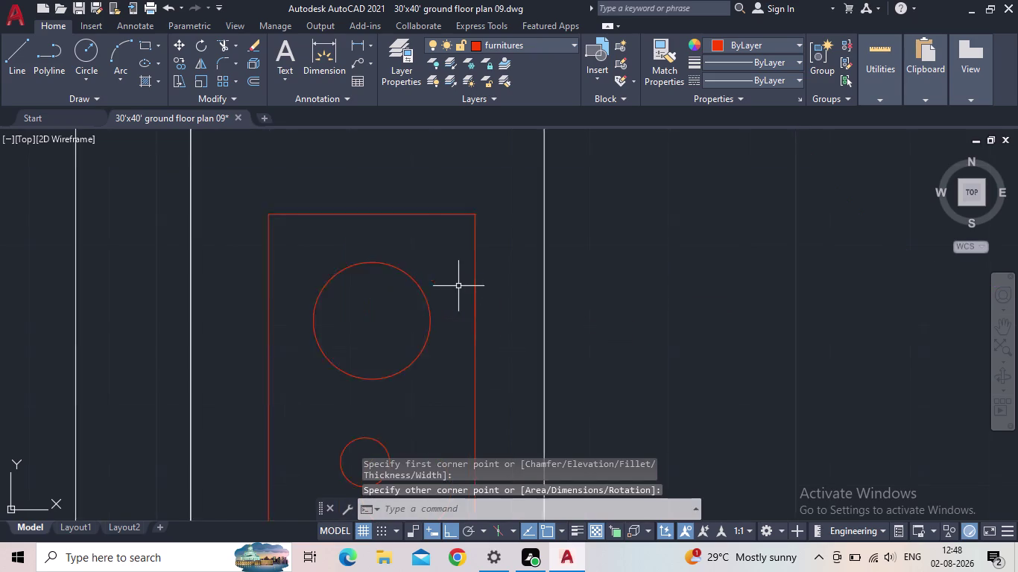
key(space)
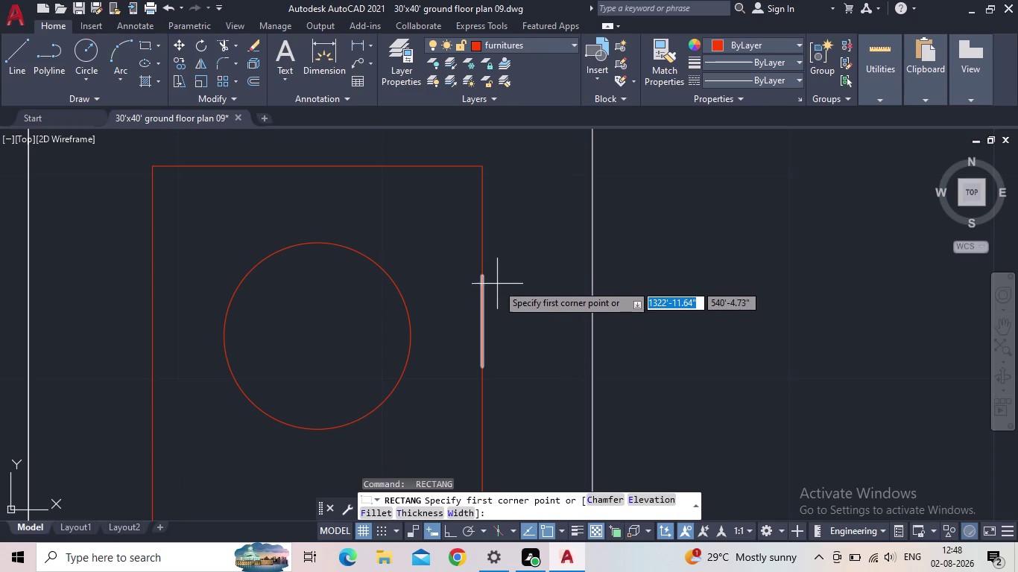
key(Escape)
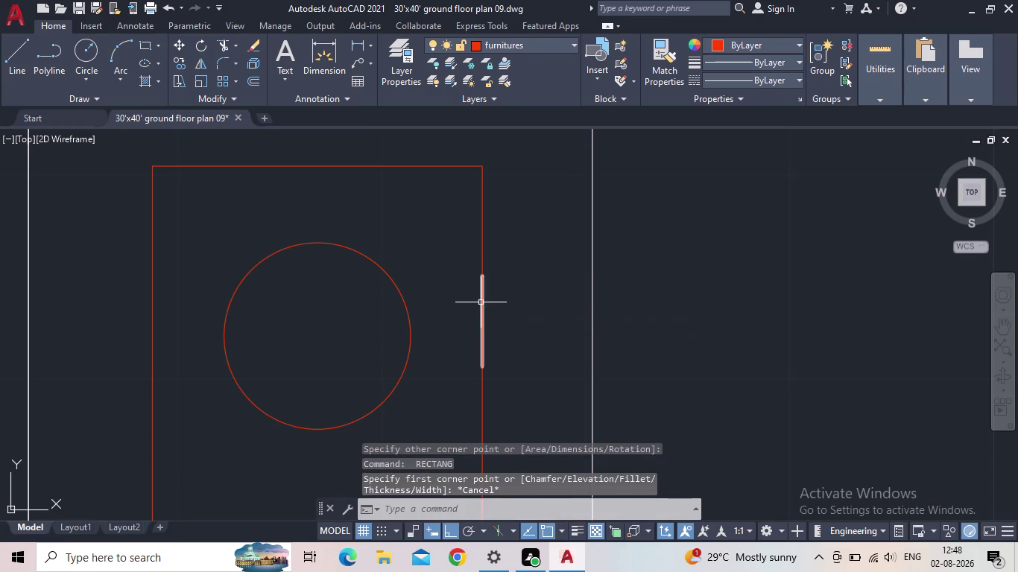
Select the thin strip and stretch its end point to a new position with a grip.
click(481, 303)
scroll(up, 3)
click(469, 377)
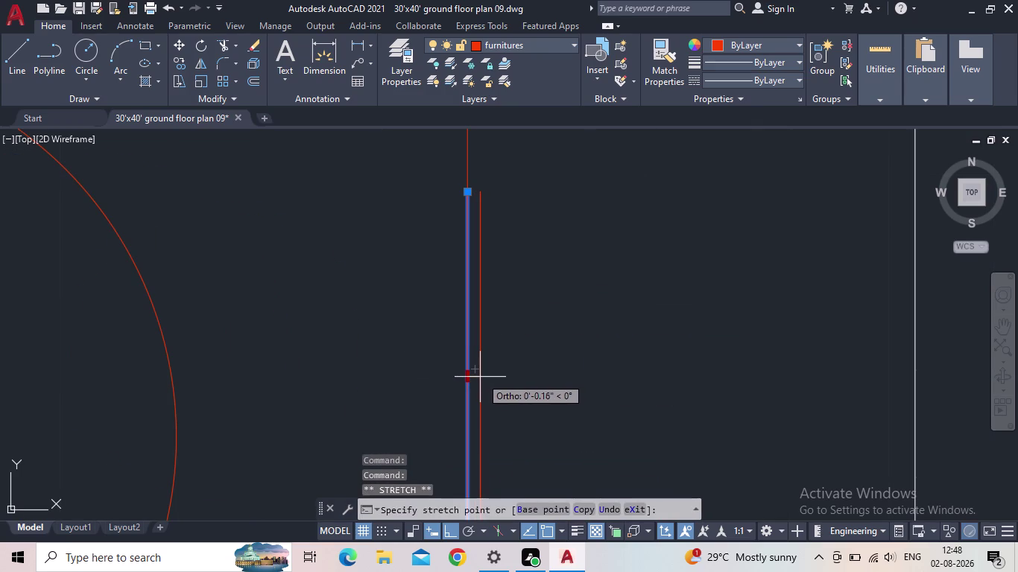
click(475, 377)
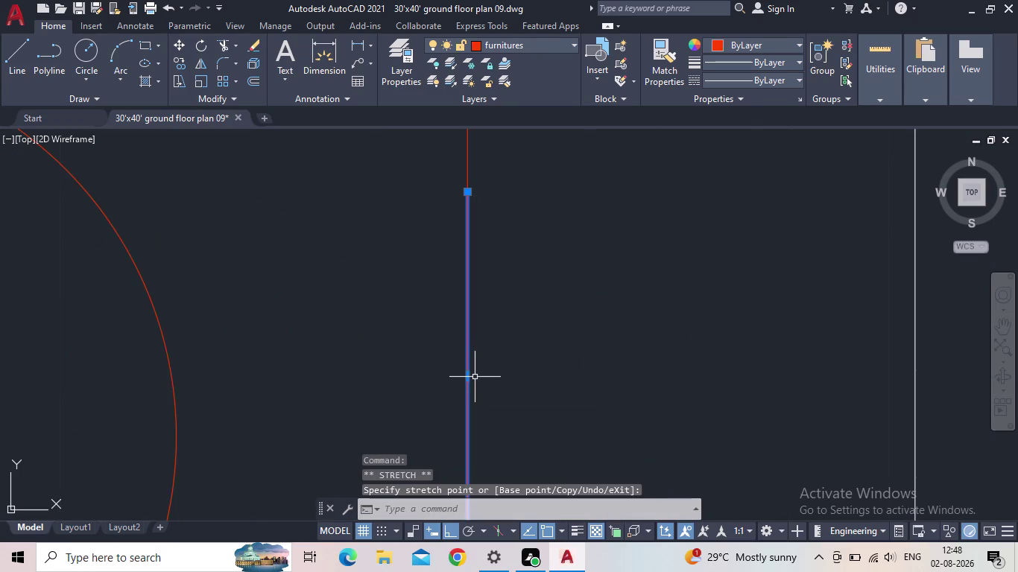
scroll(up, 3)
scroll(up, 3)
scroll(up, 3)
scroll(up, 3)
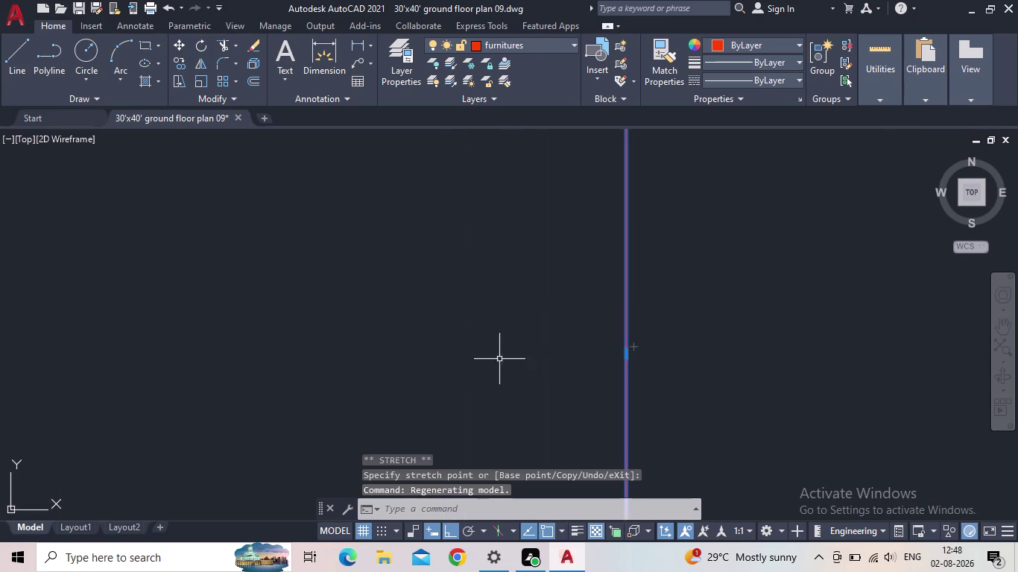
scroll(up, 3)
scroll(up, 3)
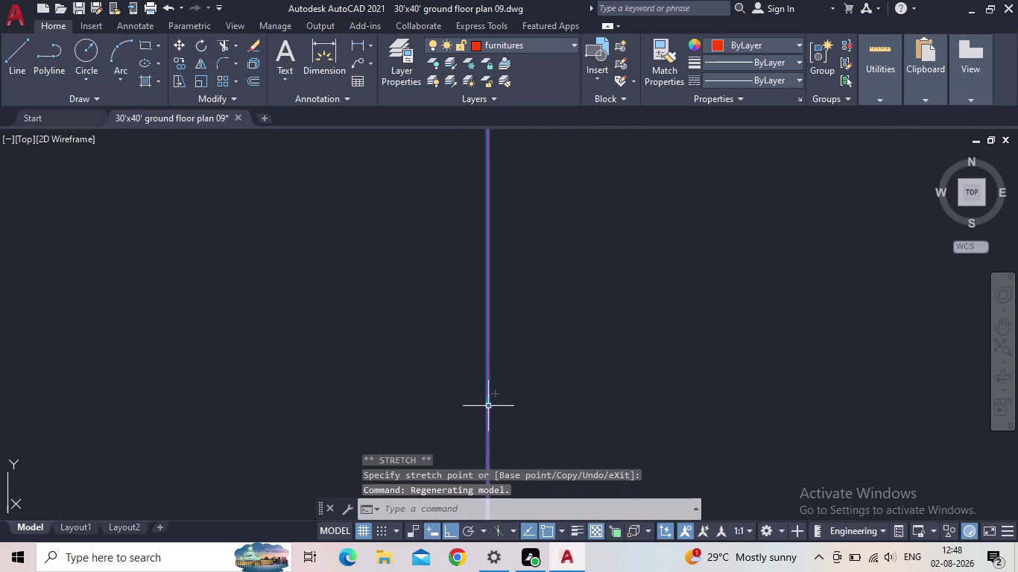
drag(489, 407, 518, 403)
scroll(down, 3)
scroll(down, 3)
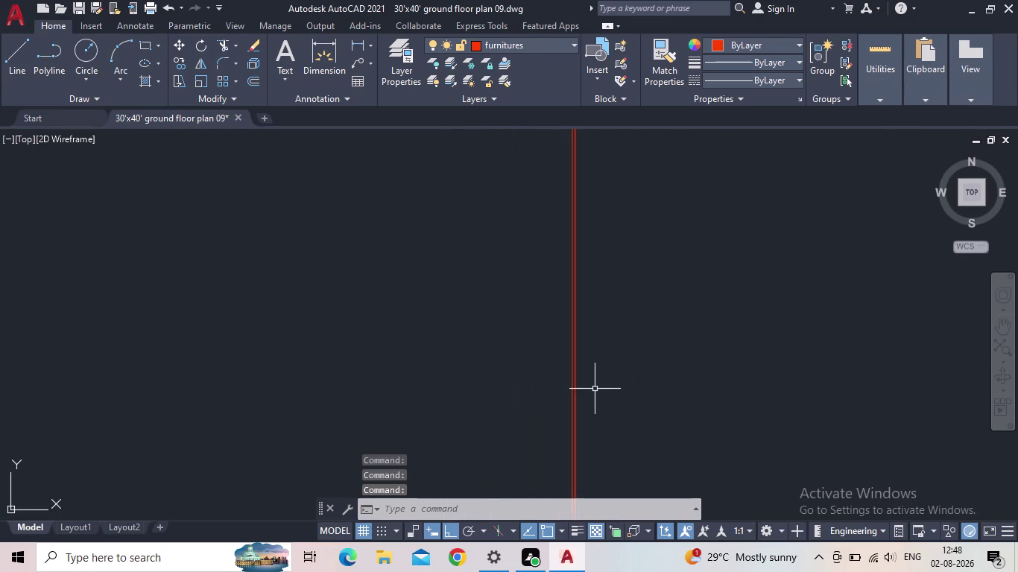
middle_click(606, 388)
scroll(up, 3)
drag(567, 380, 584, 381)
drag(568, 405, 583, 403)
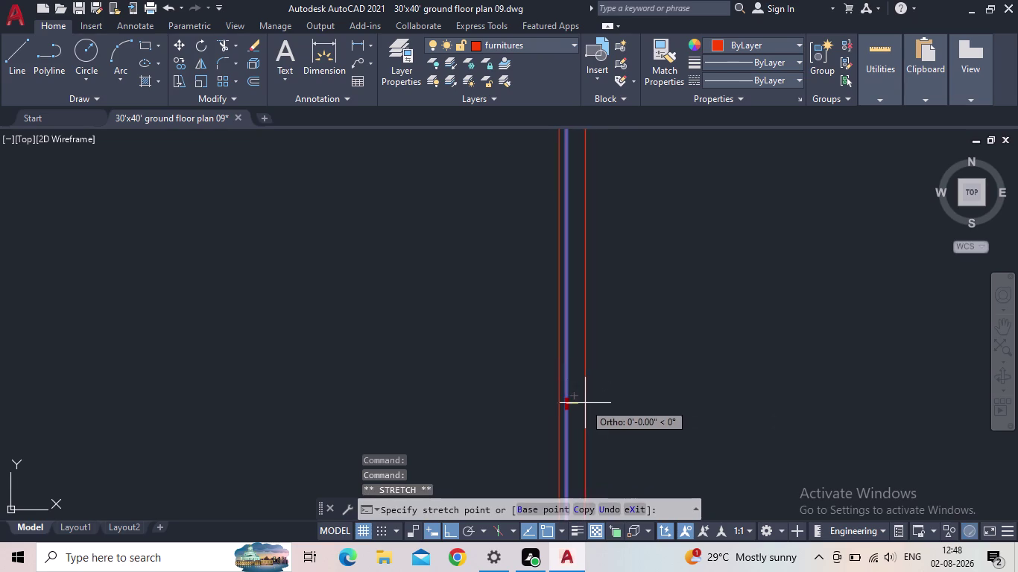
scroll(down, 3)
click(617, 398)
Delete the short stray vertical line beside the counter unit.
scroll(down, 3)
scroll(down, 3)
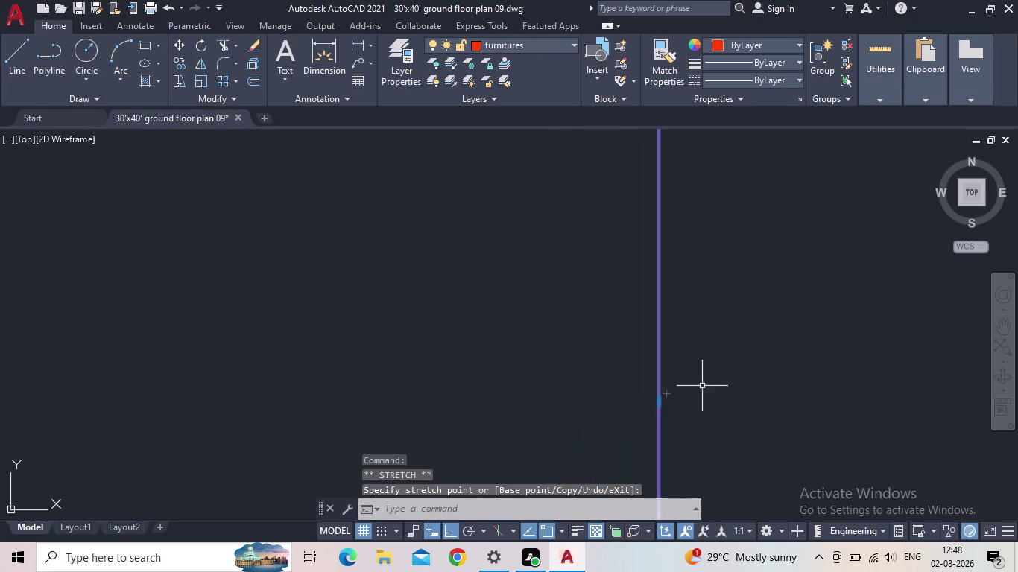
middle_drag(719, 351, 565, 453)
scroll(down, 3)
scroll(down, 3)
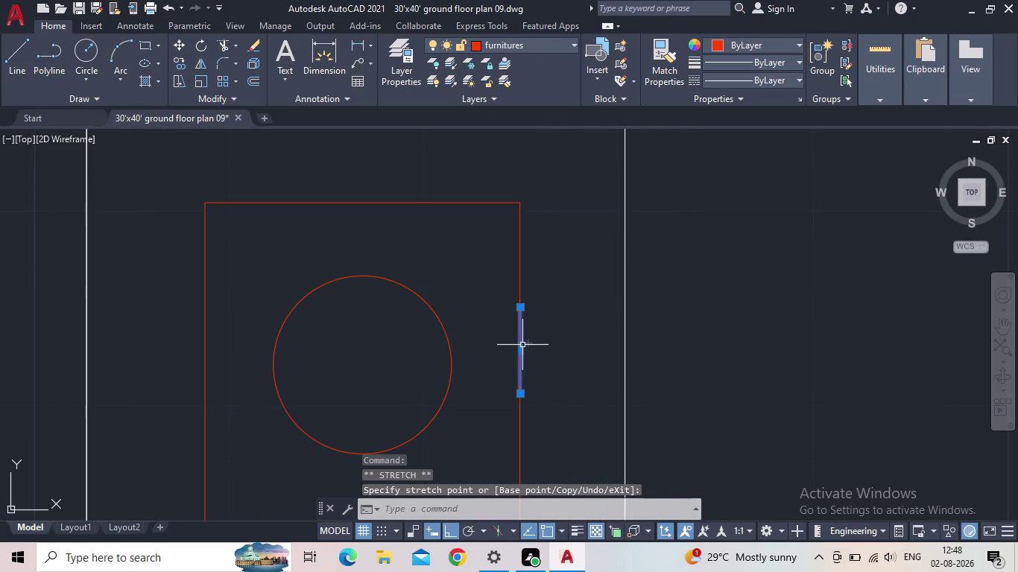
key(Delete)
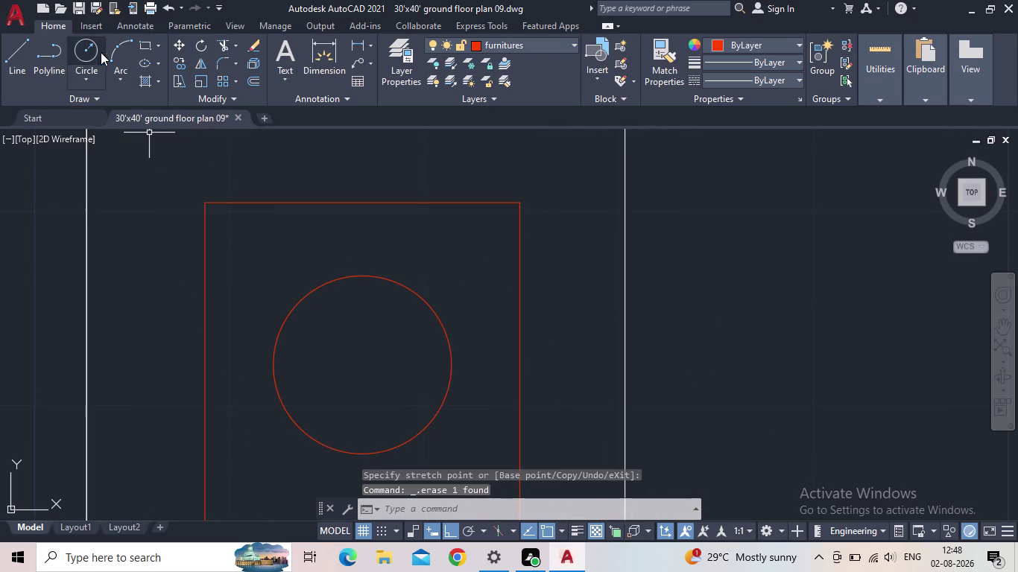
click(144, 46)
Draw a thin strip against the counter's upper right edge.
middle_drag(571, 370, 544, 351)
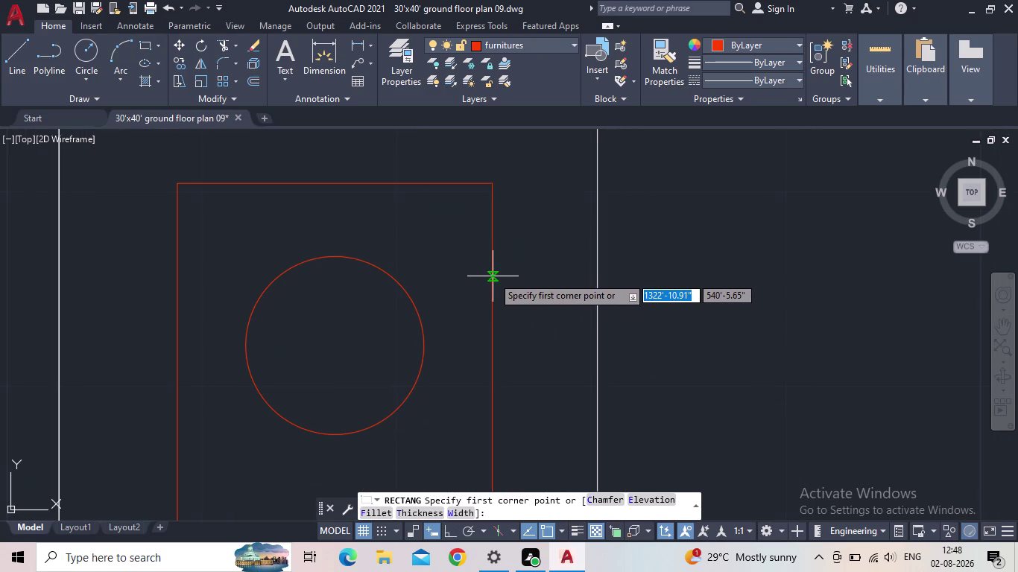
drag(492, 259, 497, 267)
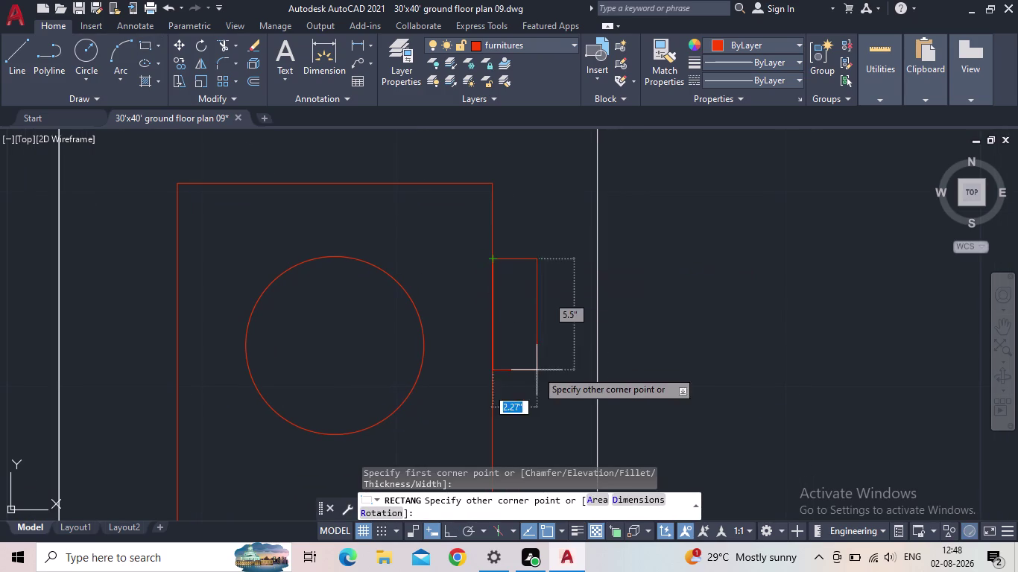
click(506, 414)
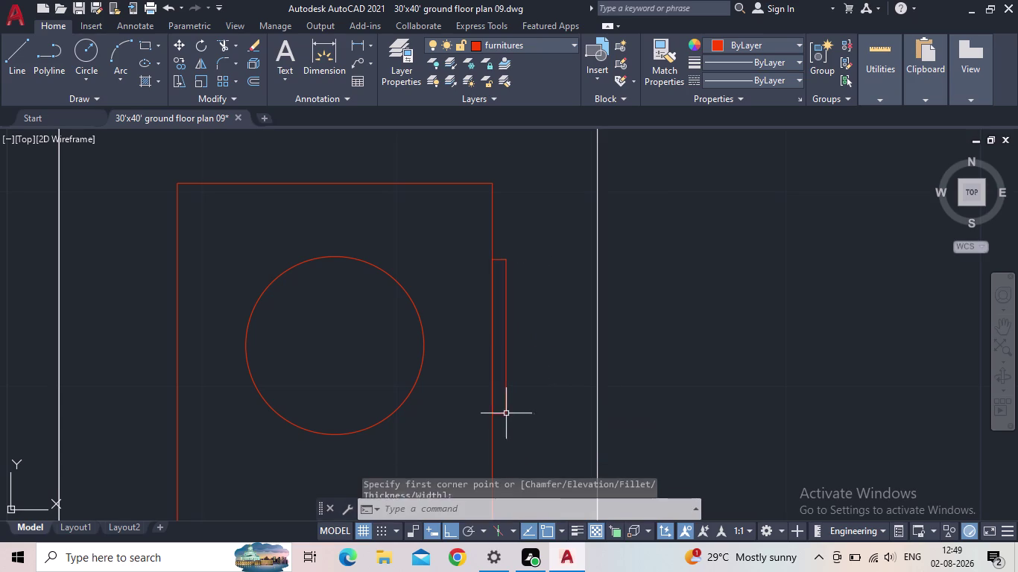
scroll(down, 3)
middle_drag(538, 406, 558, 218)
scroll(down, 3)
middle_drag(562, 317, 549, 275)
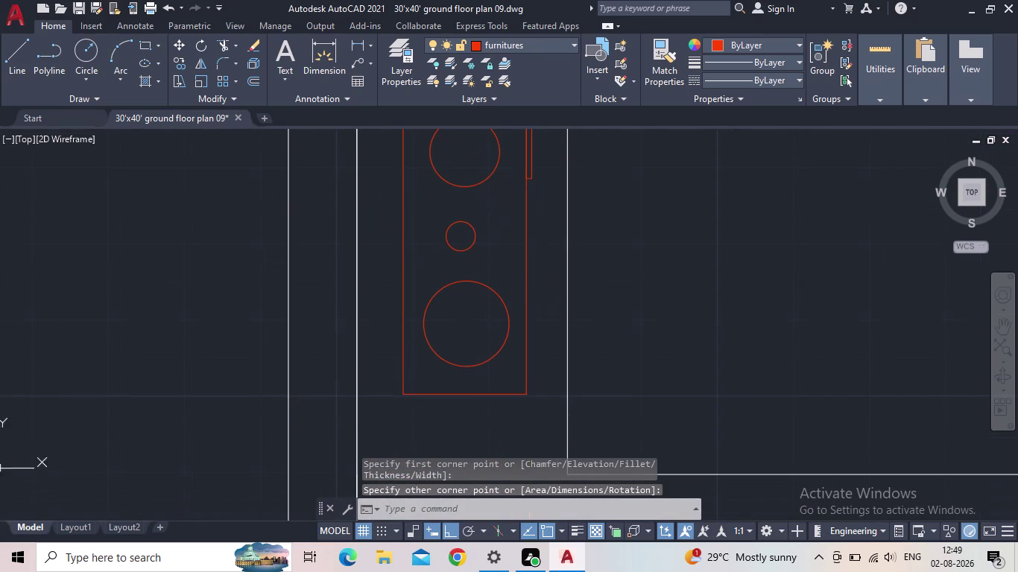
Draw a second strip beside the lower circle, then erase it as misdrawn.
key(space)
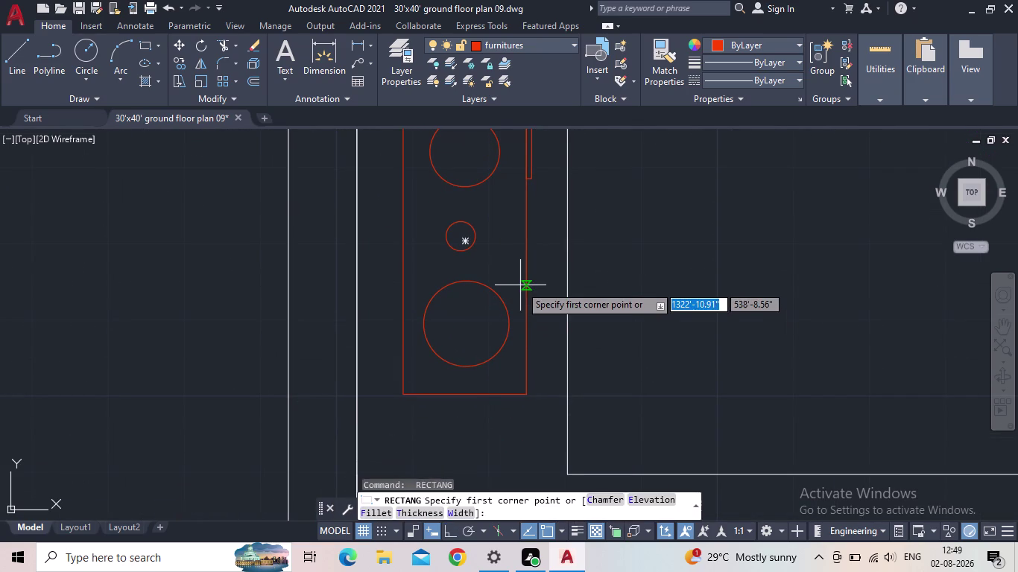
click(526, 291)
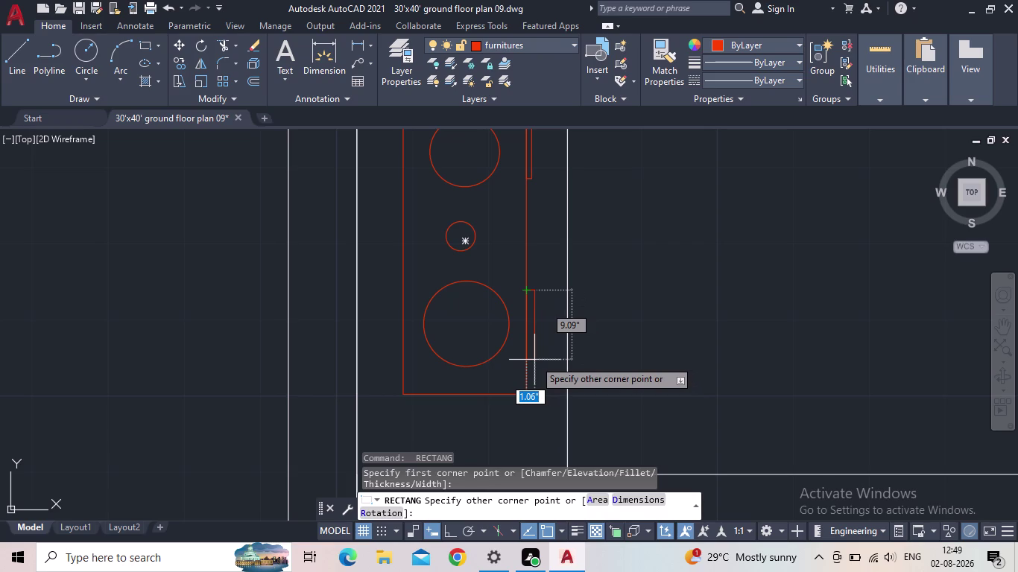
click(534, 362)
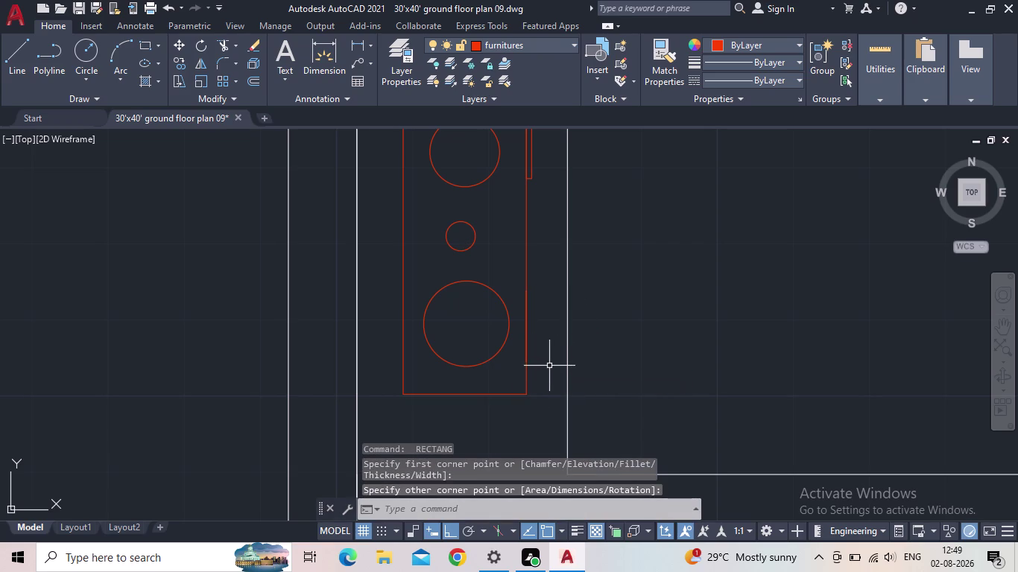
key(Escape)
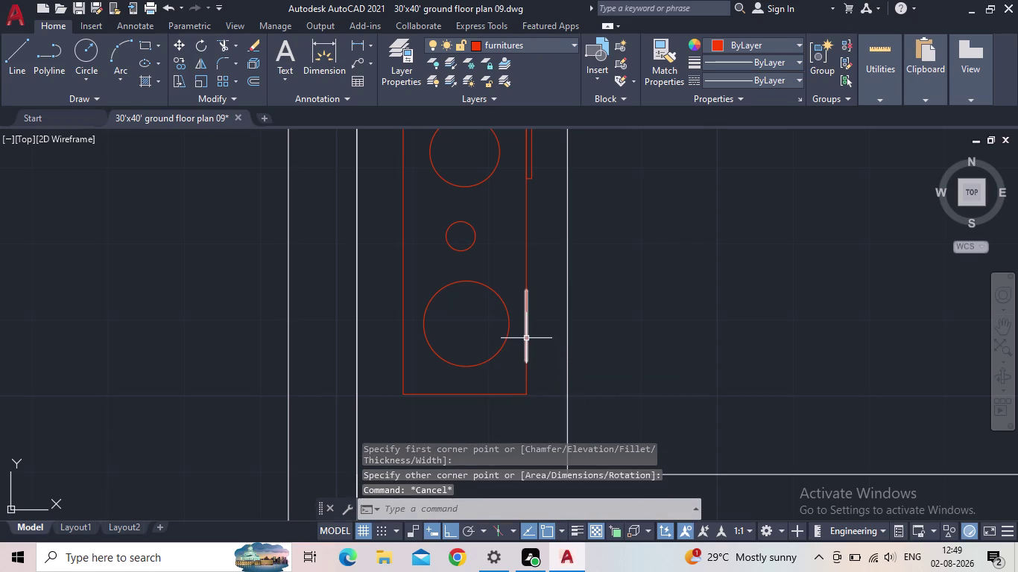
click(527, 338)
key(Delete)
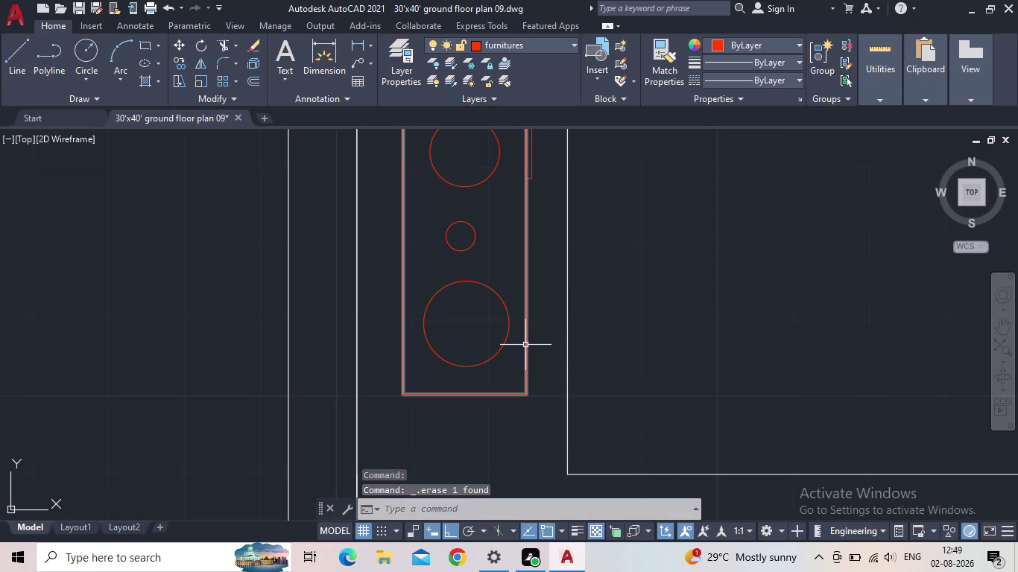
Draw a thin rectangle with REC against the counter's right side beside the lower circle.
key(r)
text(ec)
key(space)
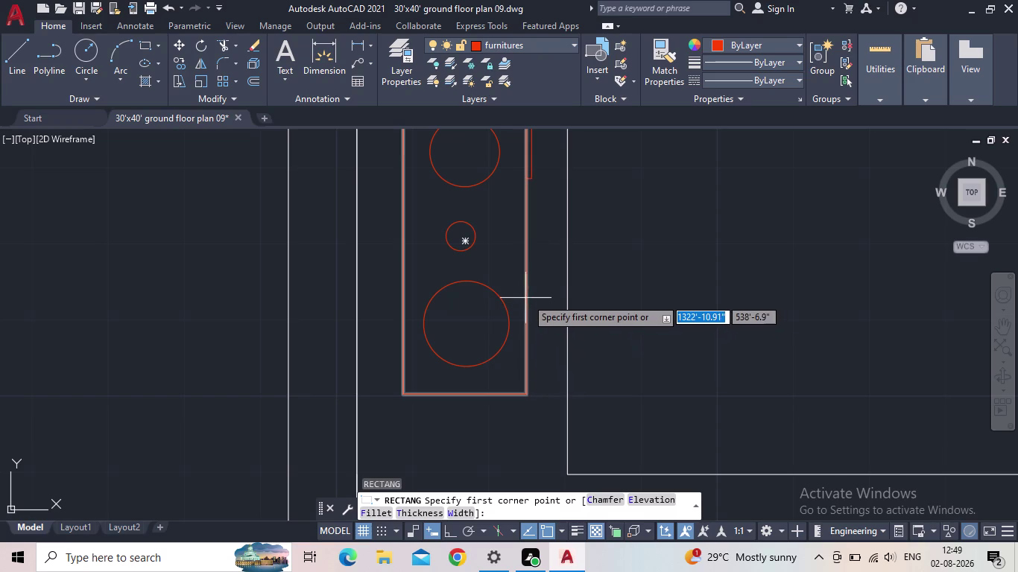
click(525, 289)
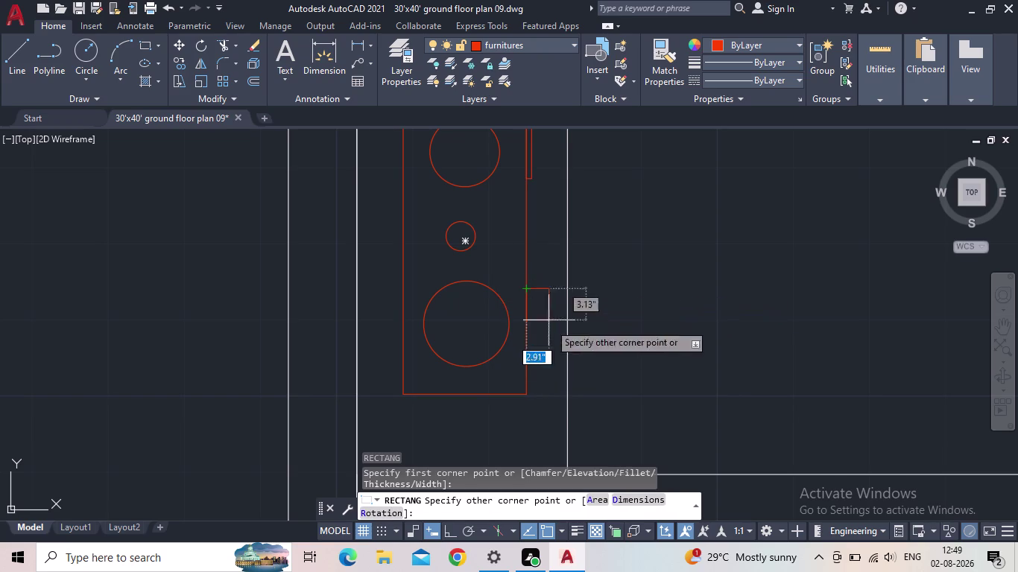
click(539, 357)
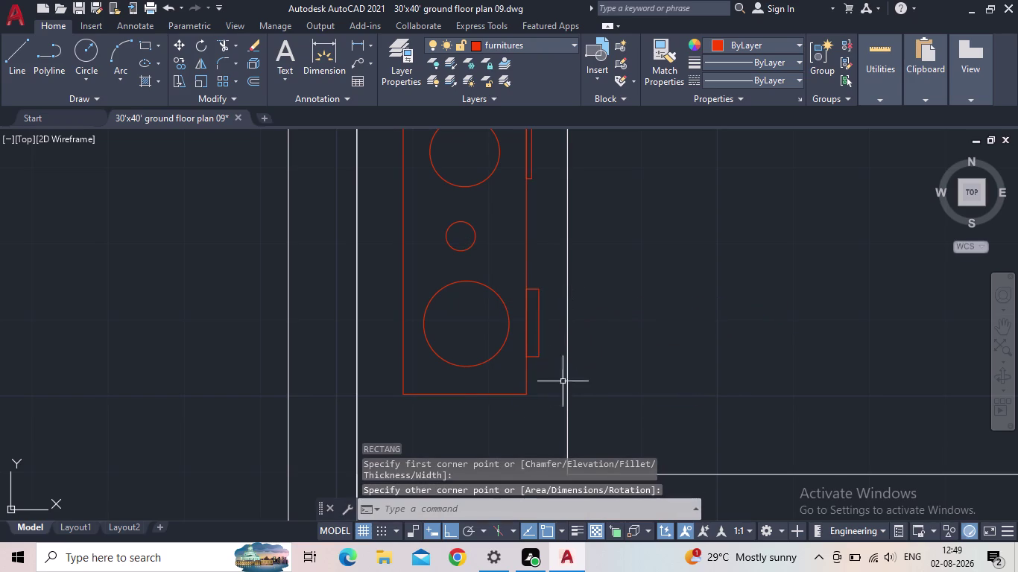
Select the new strip and grip-move its bottom corner to reshape it.
scroll(down, 3)
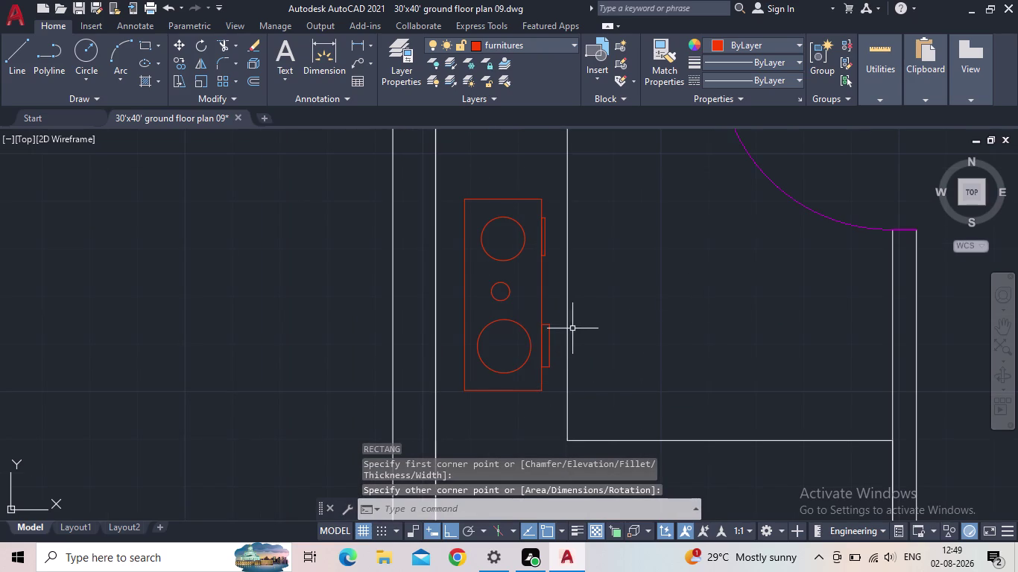
scroll(up, 3)
click(542, 360)
scroll(up, 3)
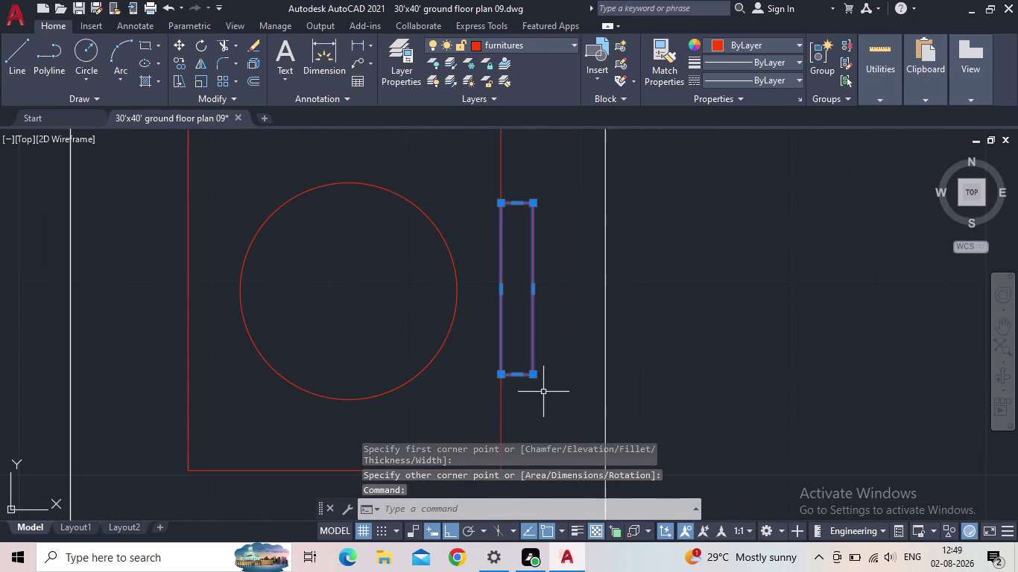
scroll(up, 3)
click(535, 367)
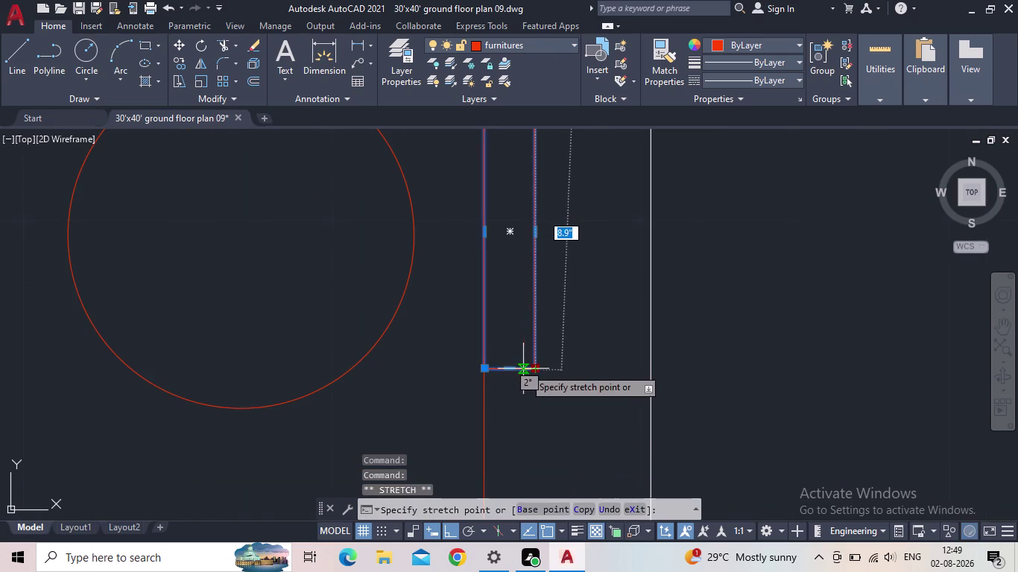
click(524, 369)
Stretch the strip's top corner to square it upright, then deselect and zoom out.
middle_drag(563, 272, 608, 476)
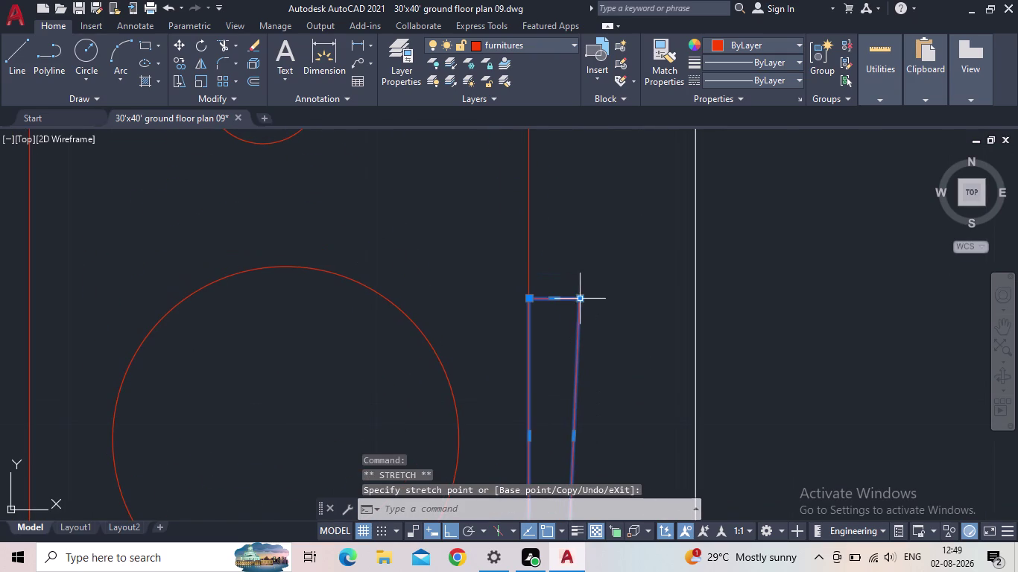
click(580, 302)
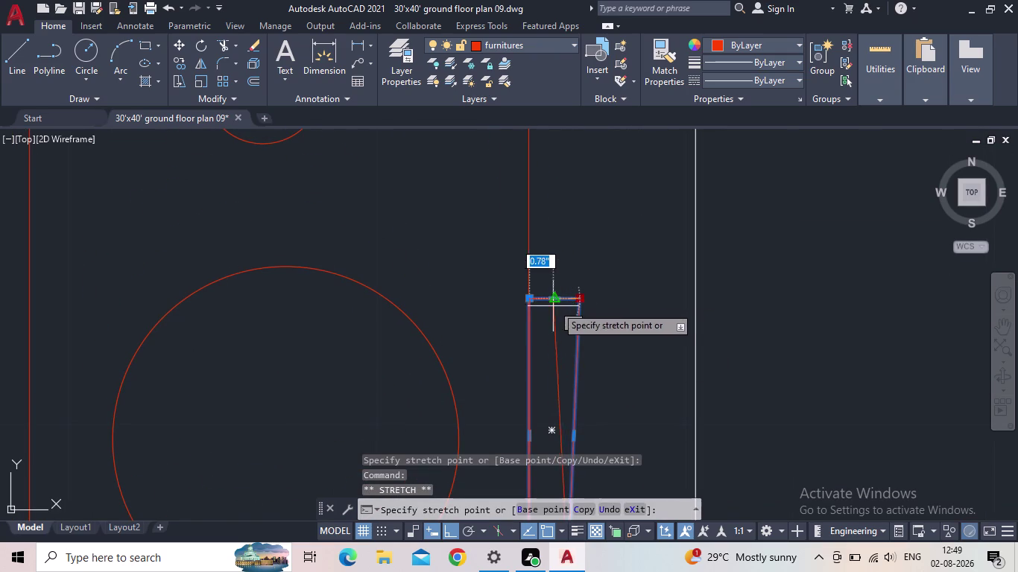
middle_drag(565, 302, 605, 106)
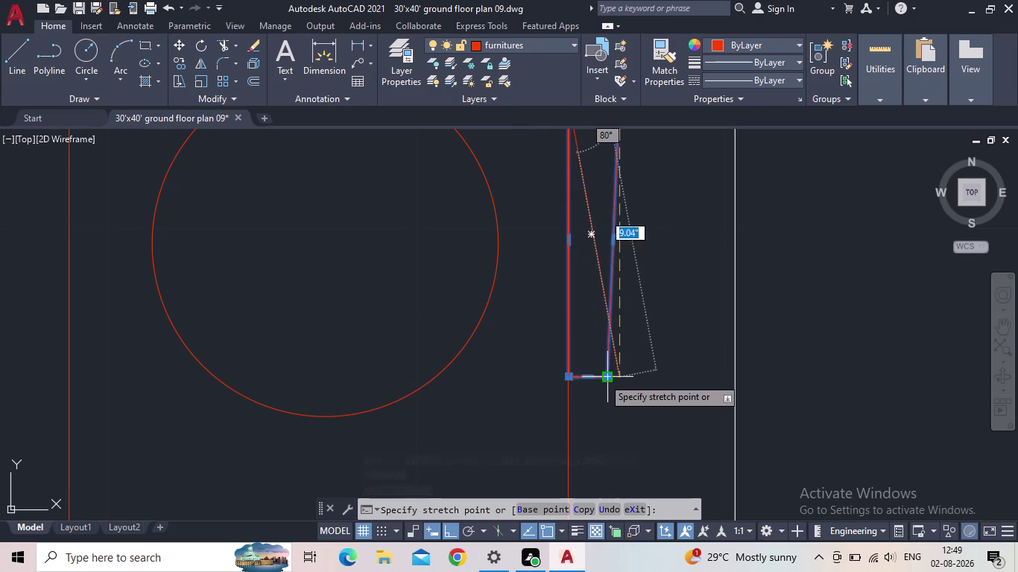
middle_drag(593, 180, 586, 231)
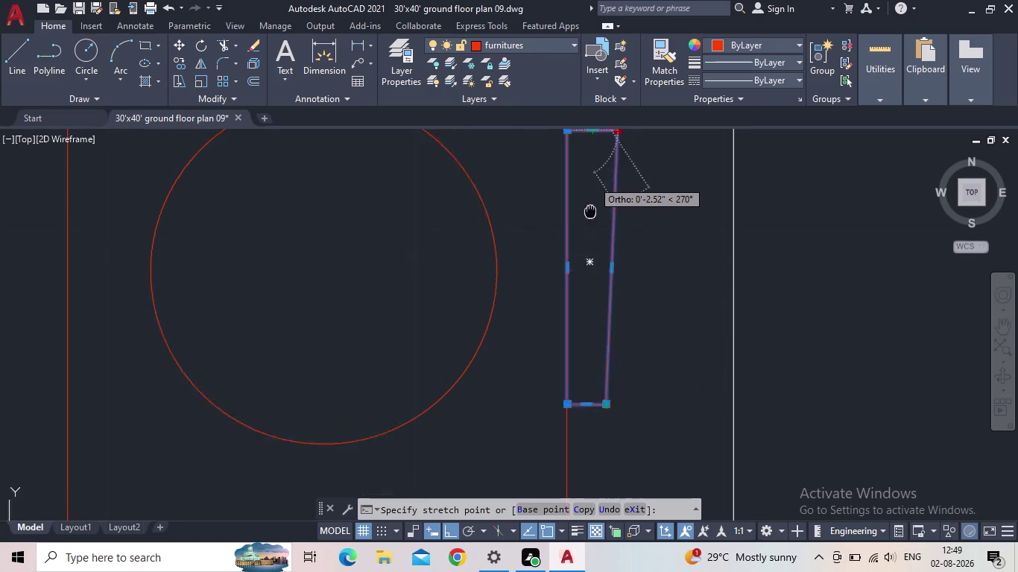
middle_drag(587, 230, 547, 363)
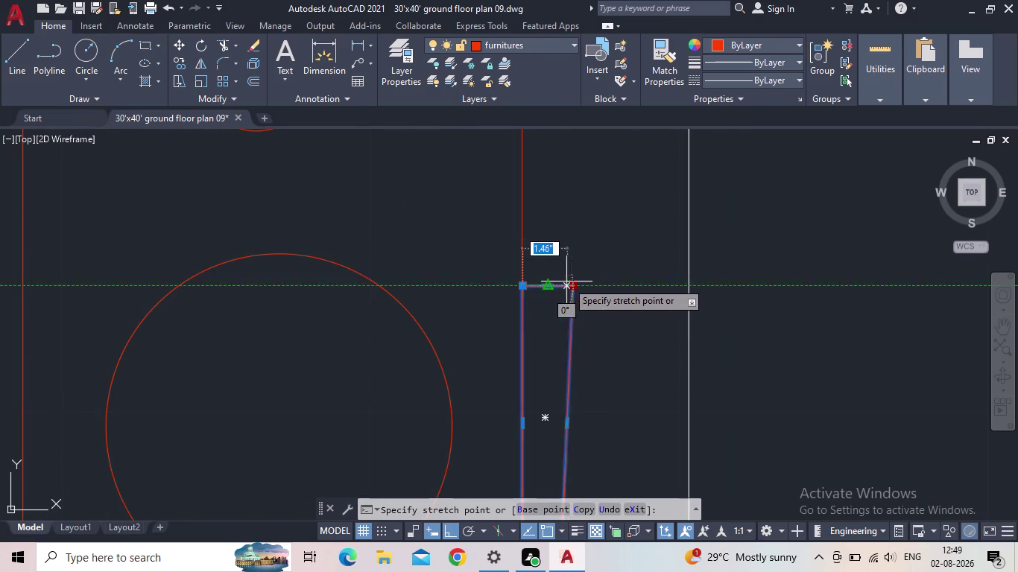
click(563, 283)
scroll(down, 3)
middle_drag(573, 318, 594, 223)
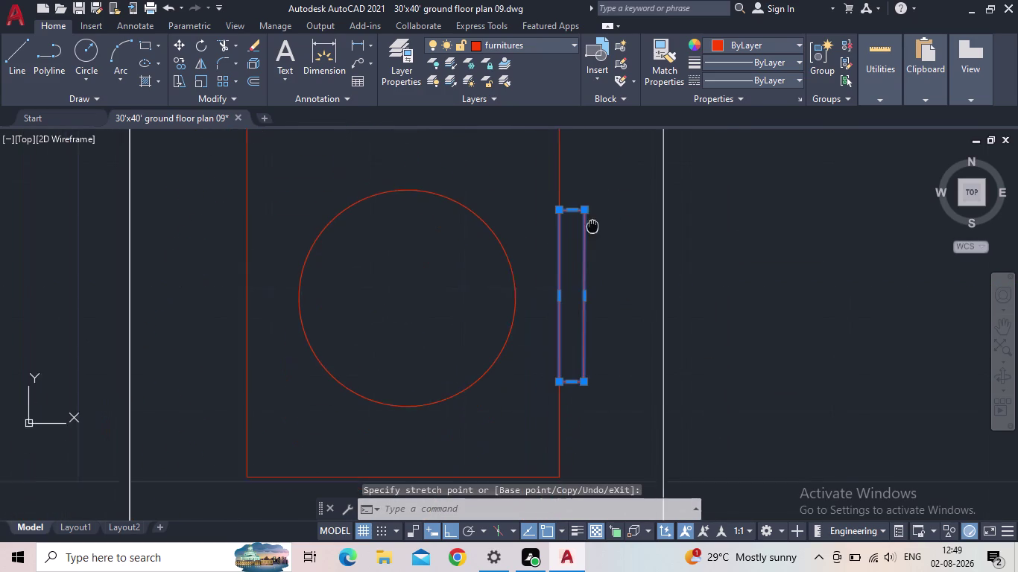
middle_drag(593, 223, 593, 222)
key(Escape)
scroll(down, 3)
scroll(down, 3)
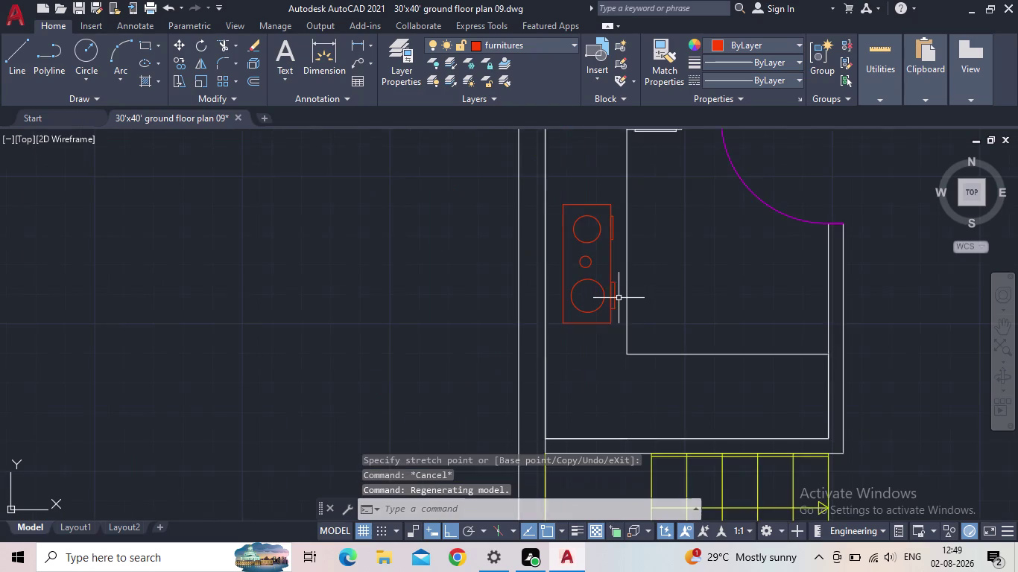
middle_drag(618, 298, 548, 331)
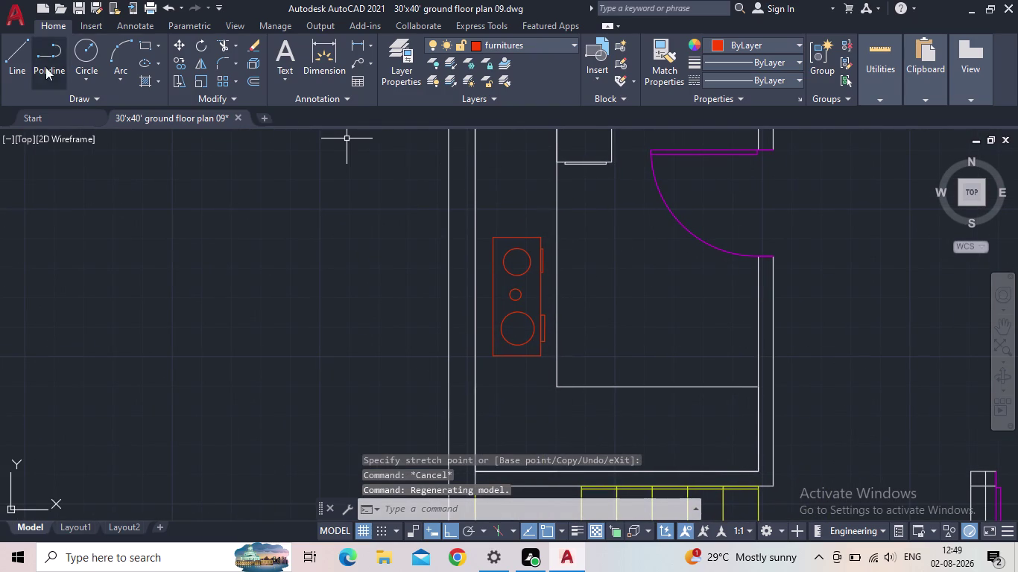
Quick-save the floor plan and pan around to review the lower rooms.
click(79, 5)
scroll(down, 3)
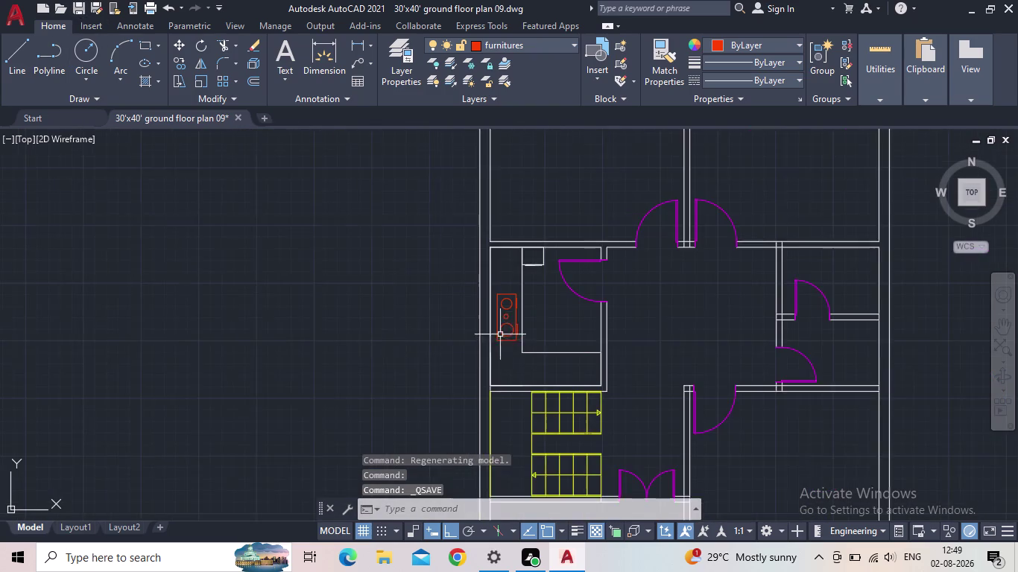
middle_drag(510, 344, 422, 325)
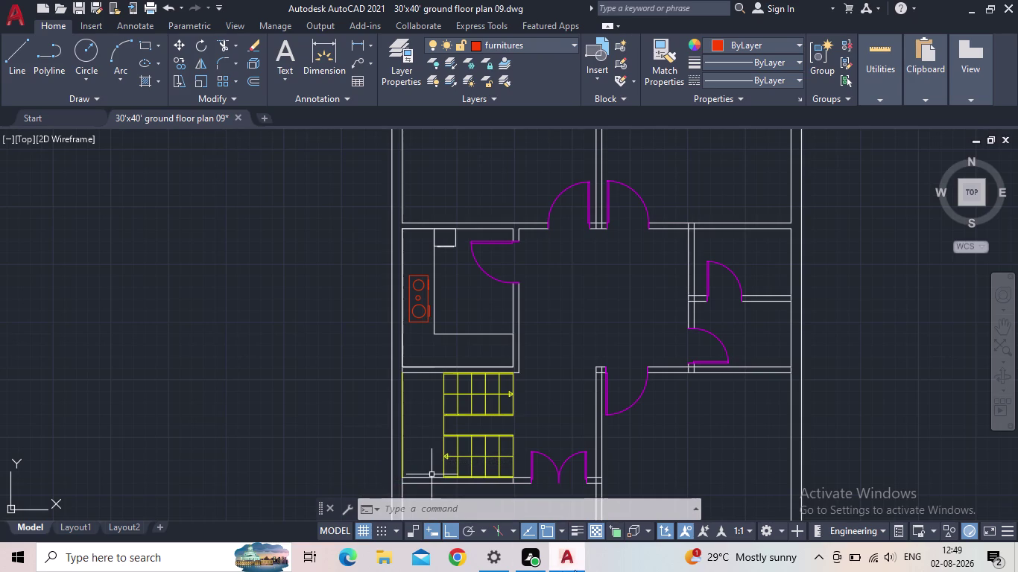
middle_drag(634, 415, 509, 251)
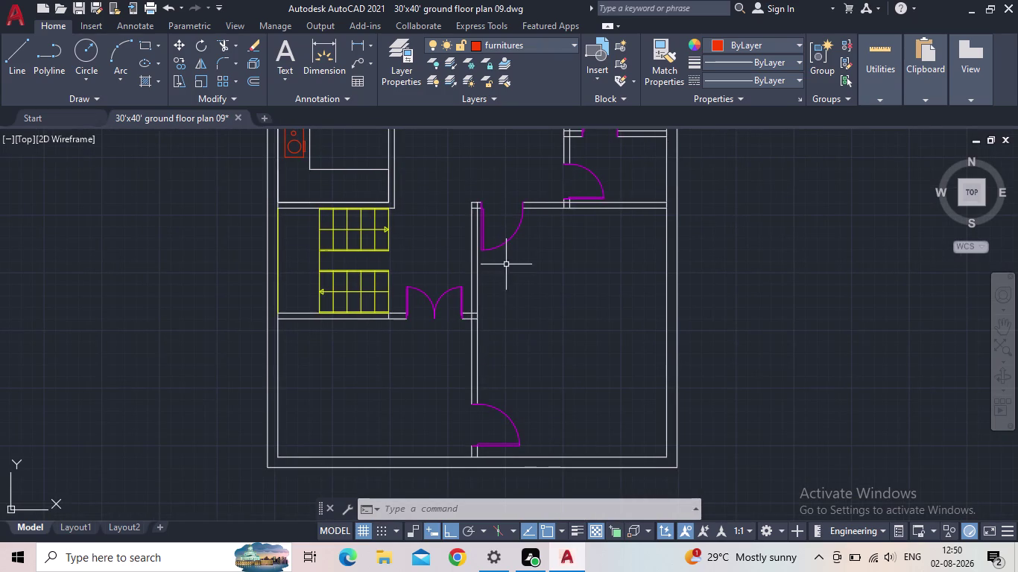
middle_click(536, 378)
scroll(down, 3)
middle_drag(530, 330, 539, 455)
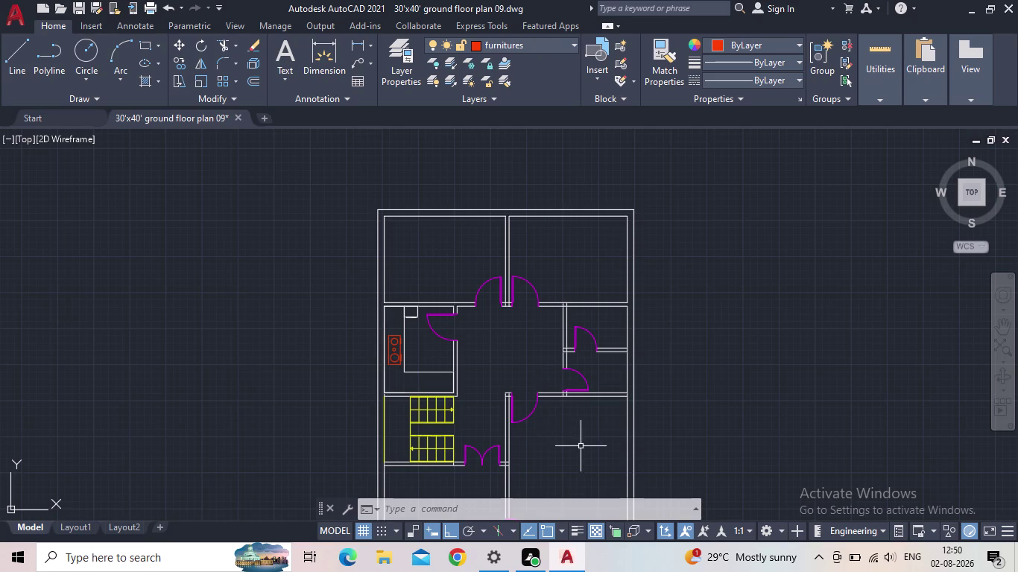
key(Escape)
middle_drag(600, 439, 503, 398)
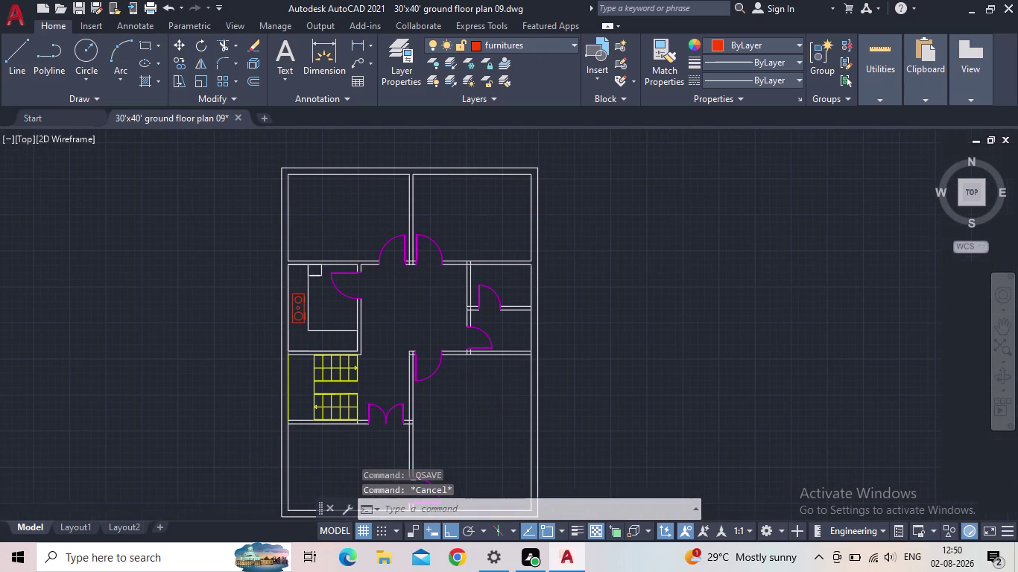
Open DesignCenter with DC and dock the palette at the left.
text(dc)
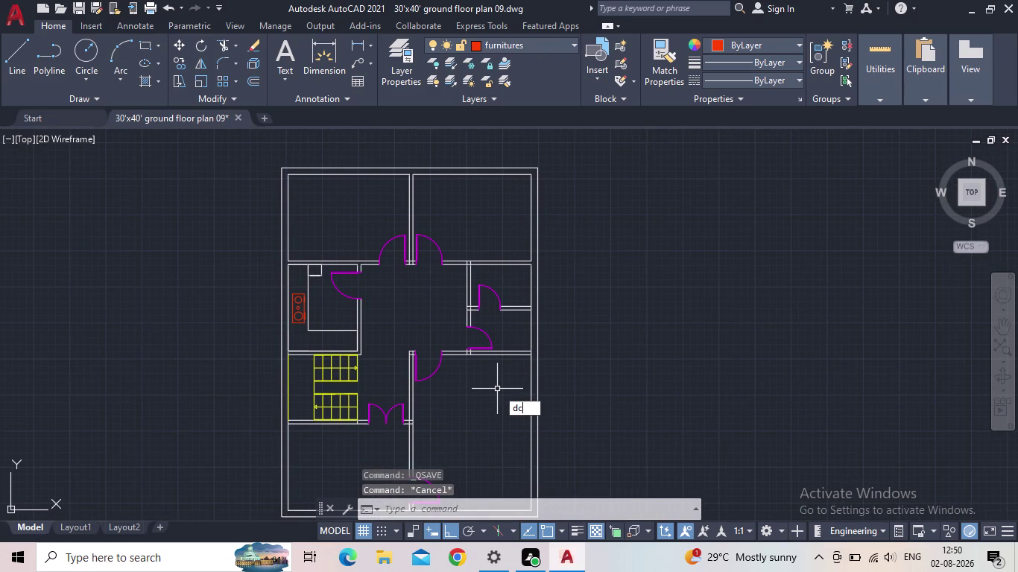
key(Return)
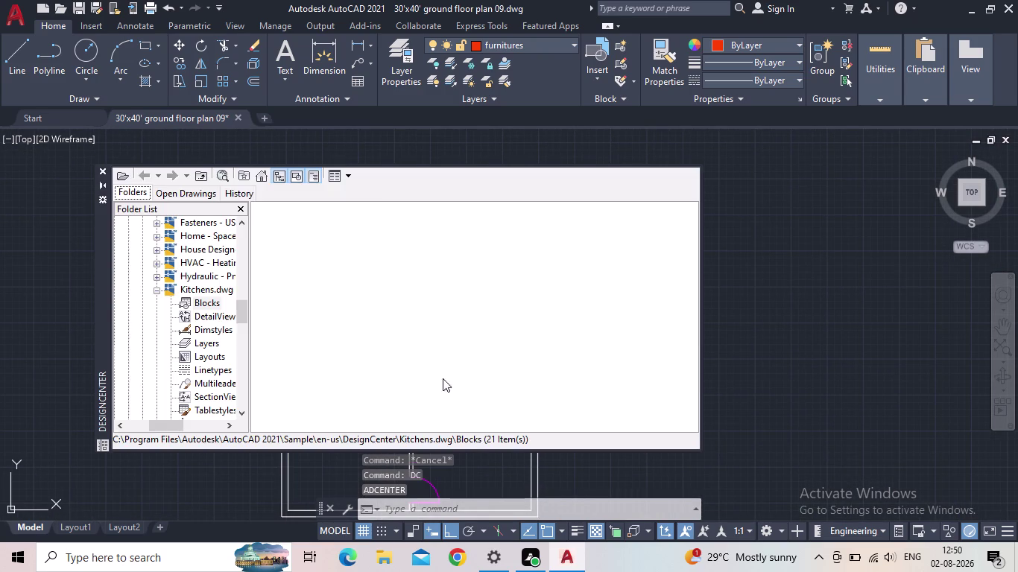
drag(401, 177, 289, 177)
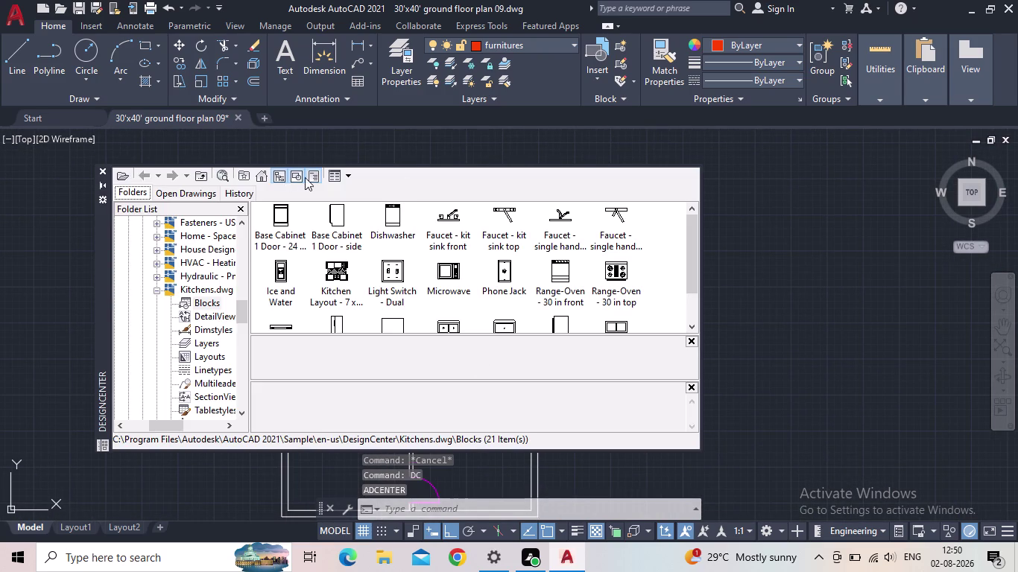
drag(400, 176, 366, 169)
drag(368, 167, 321, 170)
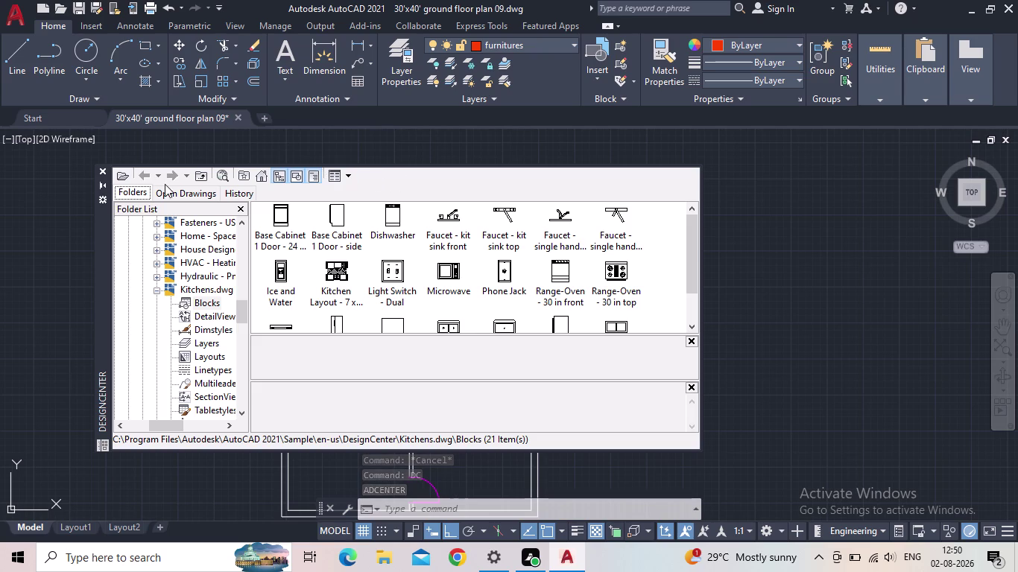
drag(96, 252, 4, 238)
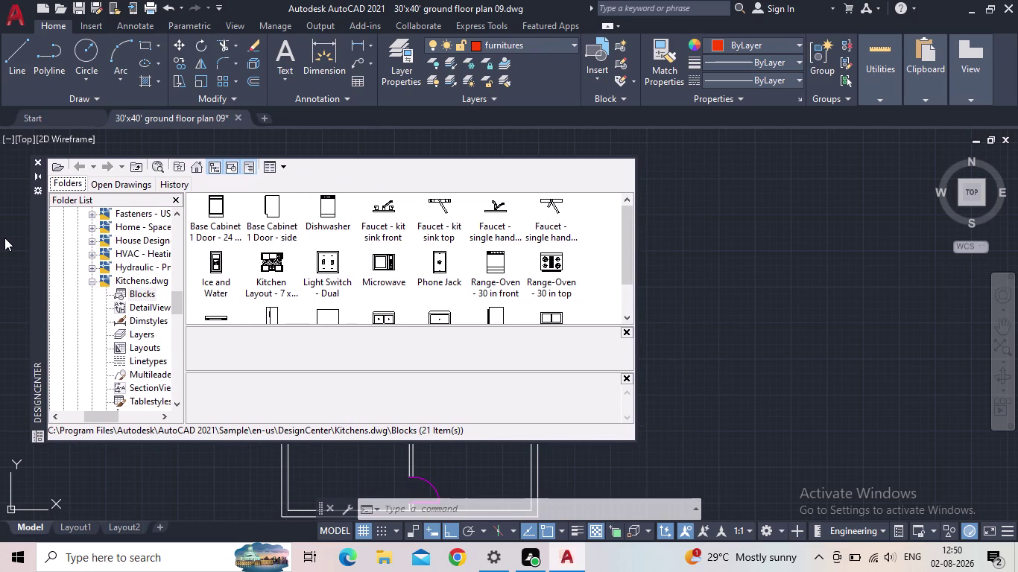
drag(5, 238, 58, 249)
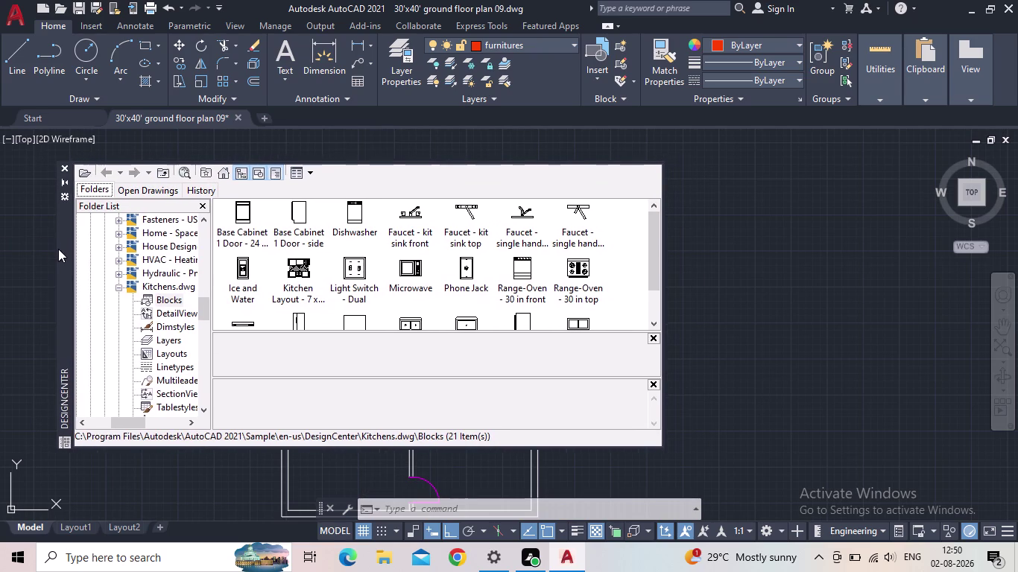
drag(58, 249, 31, 251)
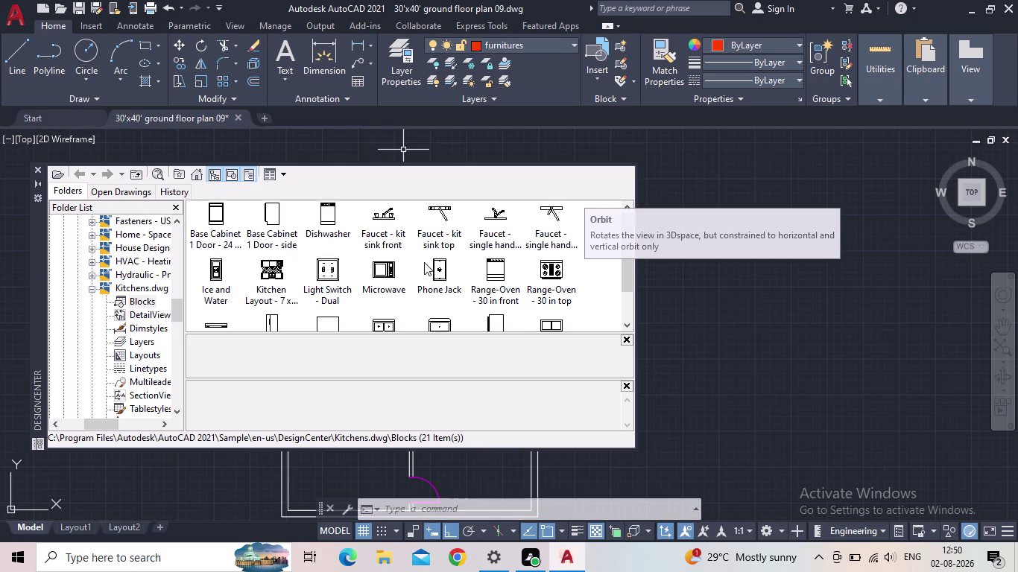
Drag Range-Oven, Microwave and Sink-single from Kitchens.dwg to the right of the plan.
drag(557, 282, 675, 191)
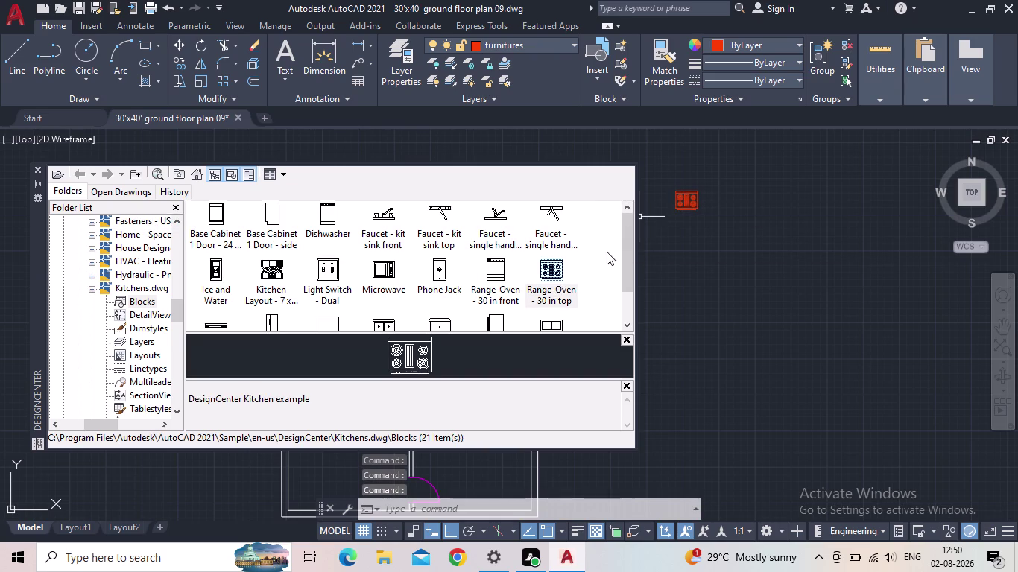
drag(383, 274, 586, 226)
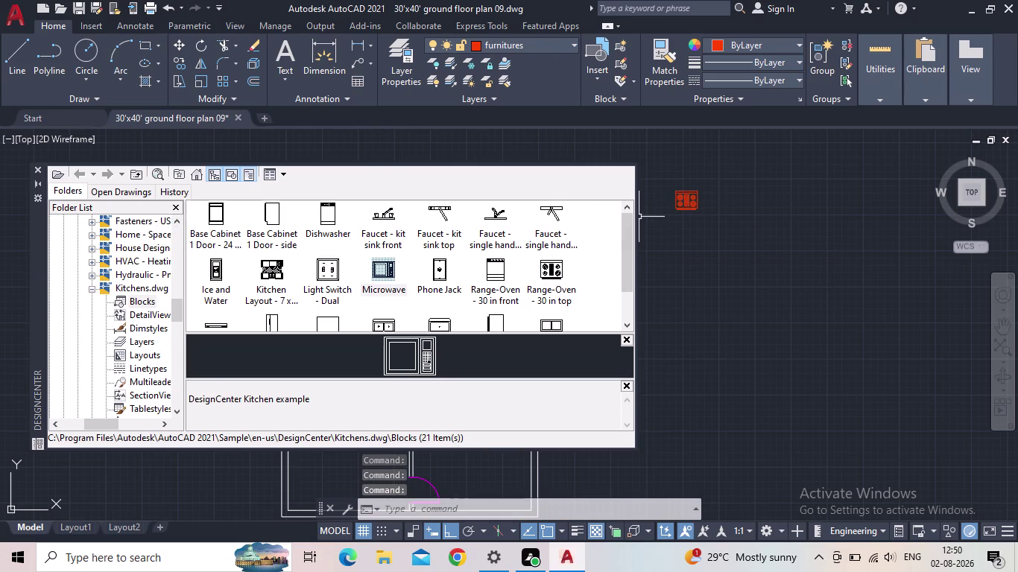
drag(586, 226, 680, 239)
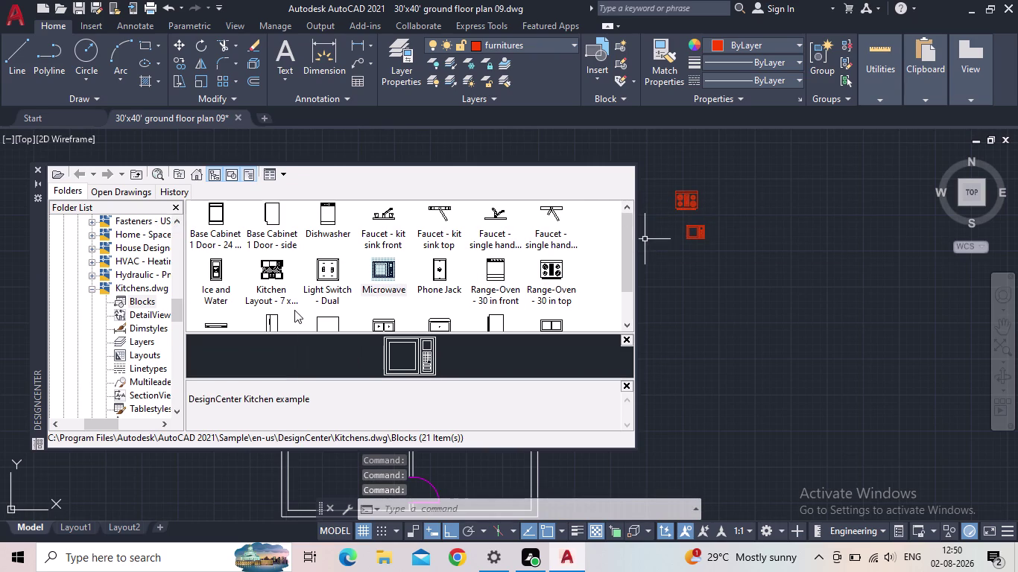
scroll(down, 3)
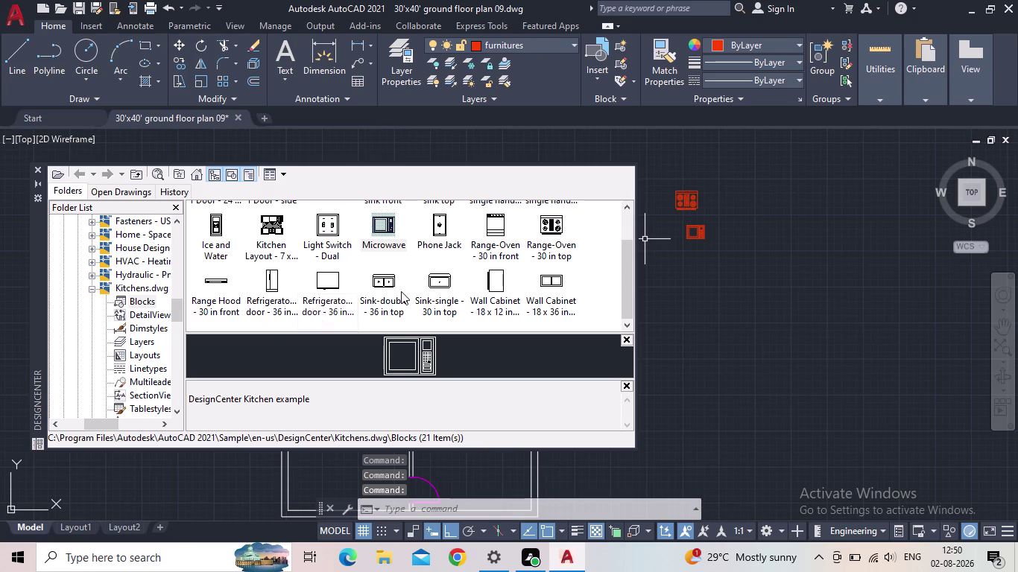
drag(434, 279, 718, 279)
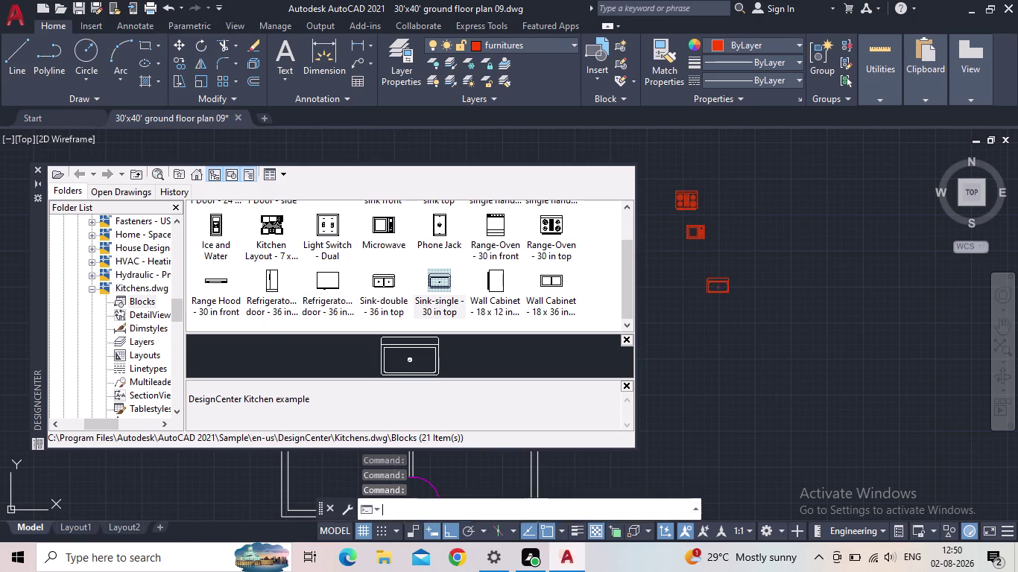
scroll(up, 3)
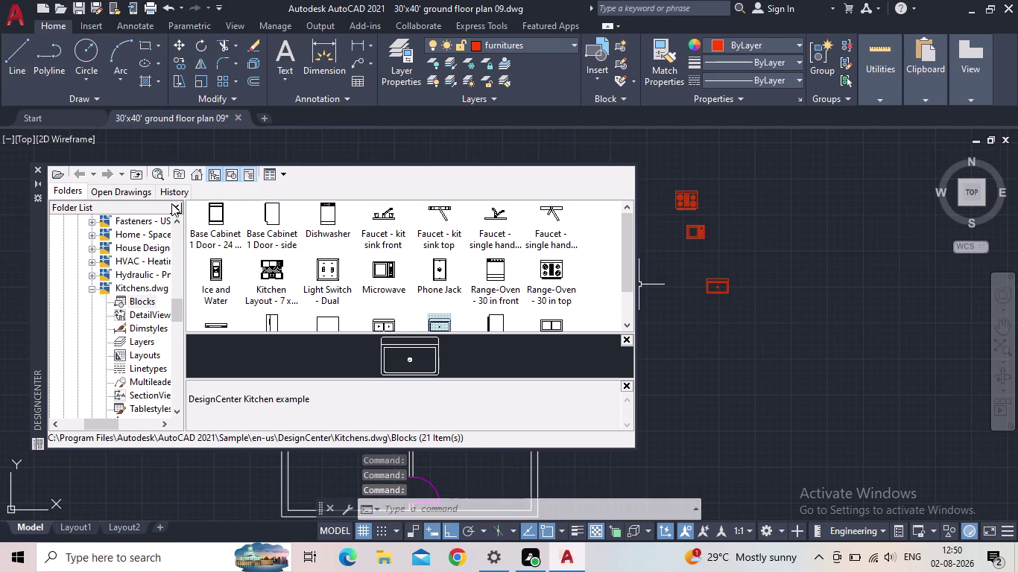
click(92, 250)
click(130, 263)
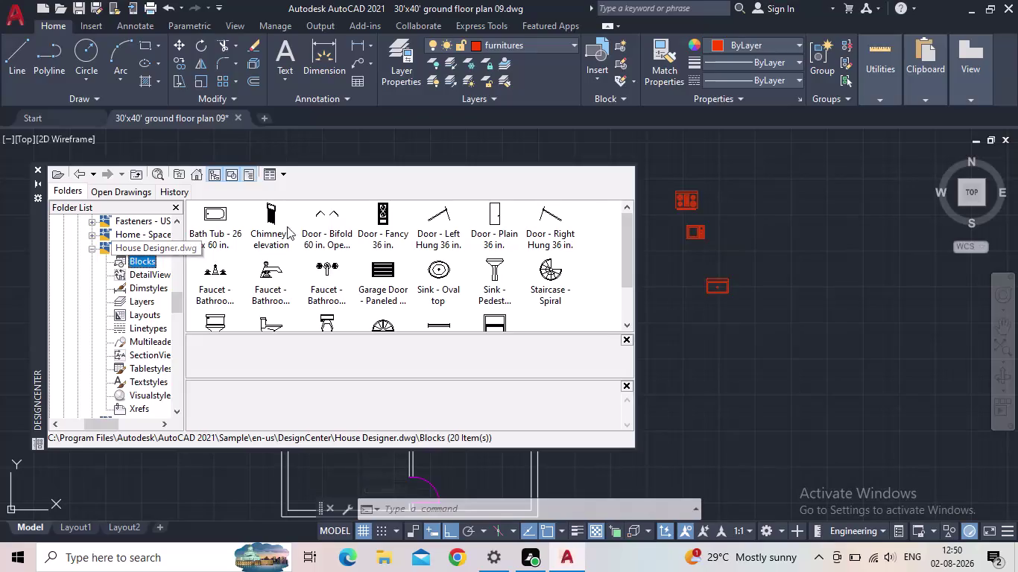
Place Toilet - top and Sink - Oval top beside the kitchen blocks, then browse Home - Space Planner.
drag(329, 319, 608, 274)
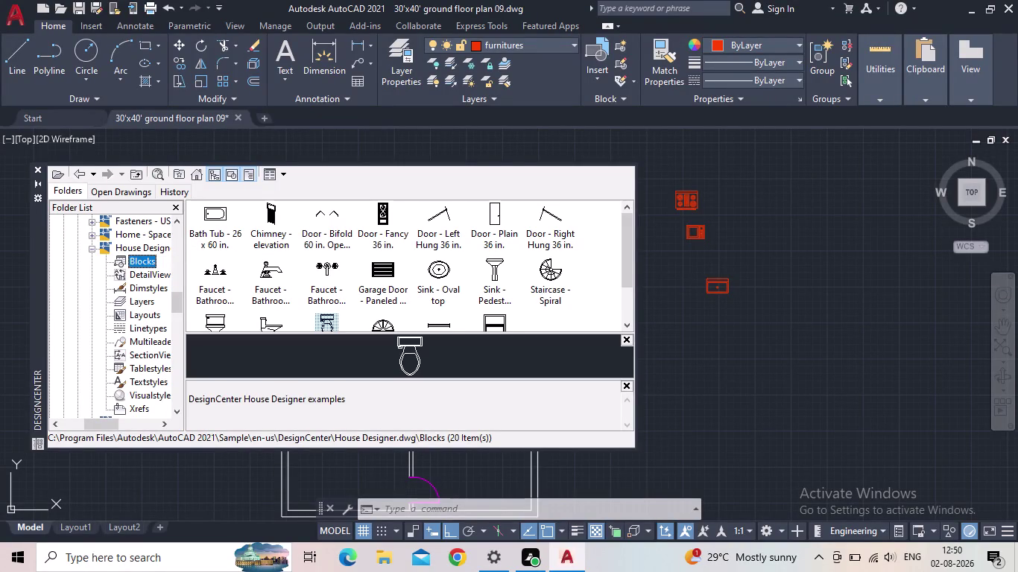
drag(608, 274, 753, 229)
drag(439, 255, 775, 283)
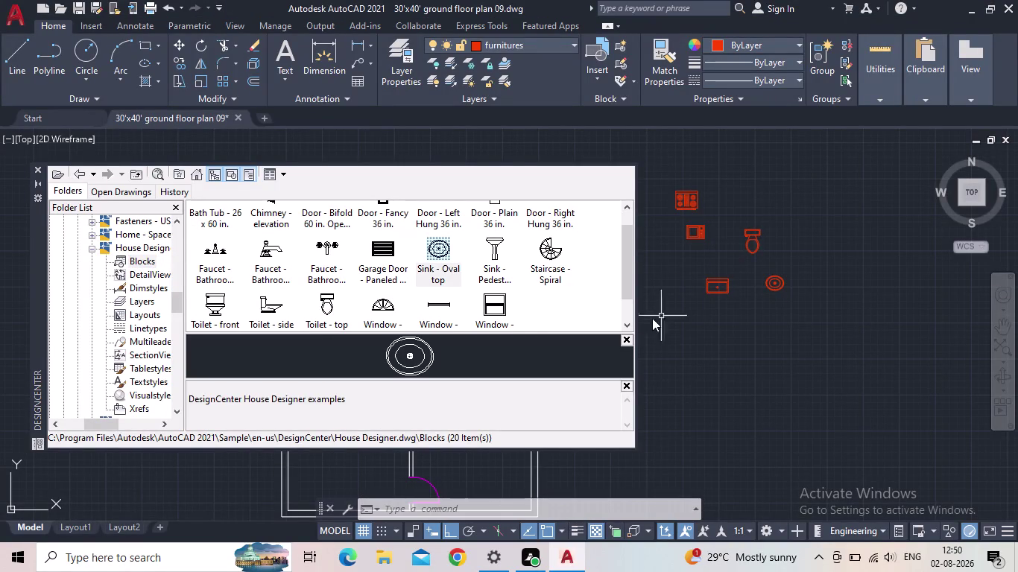
scroll(down, 3)
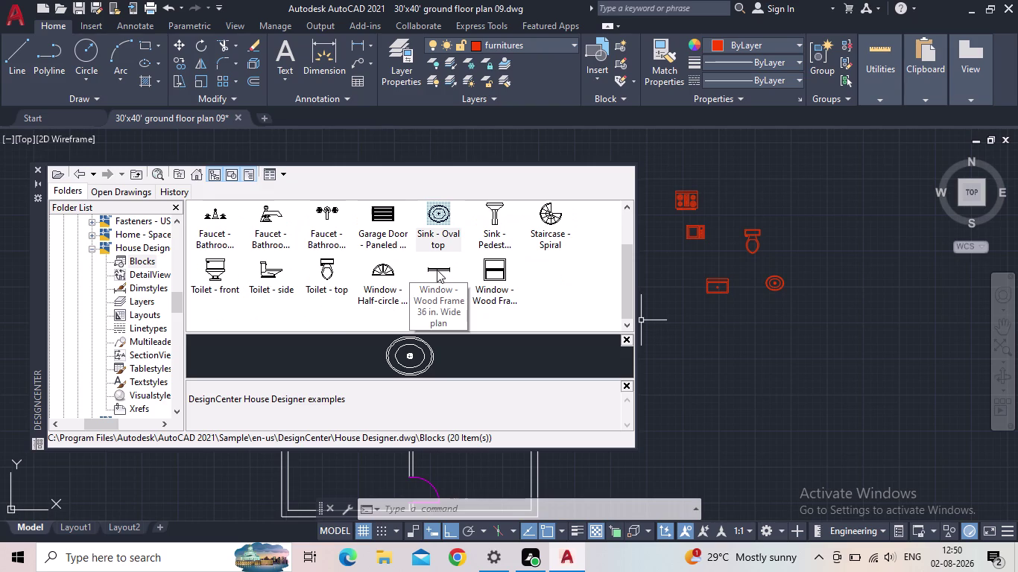
click(93, 235)
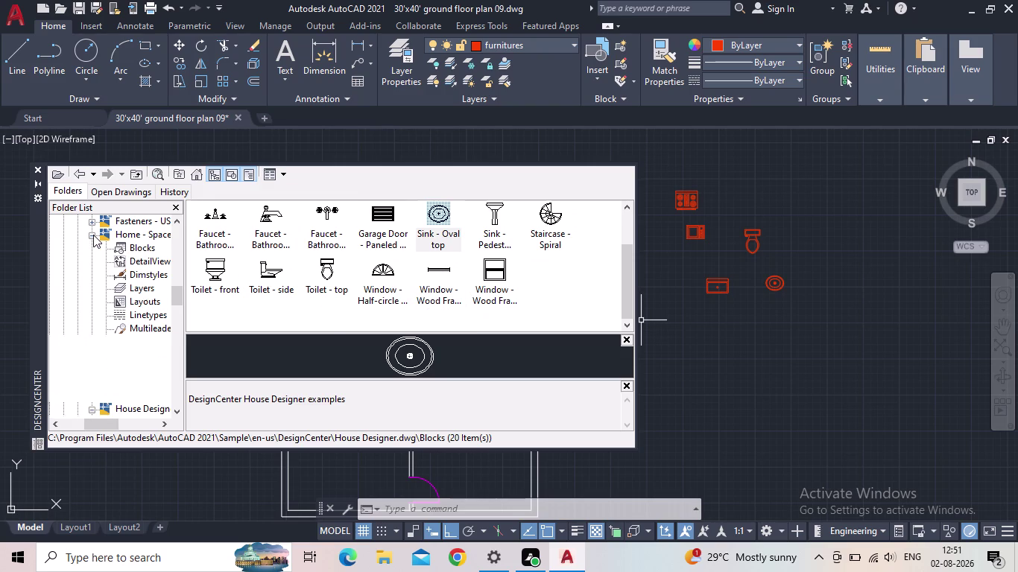
double_click(135, 245)
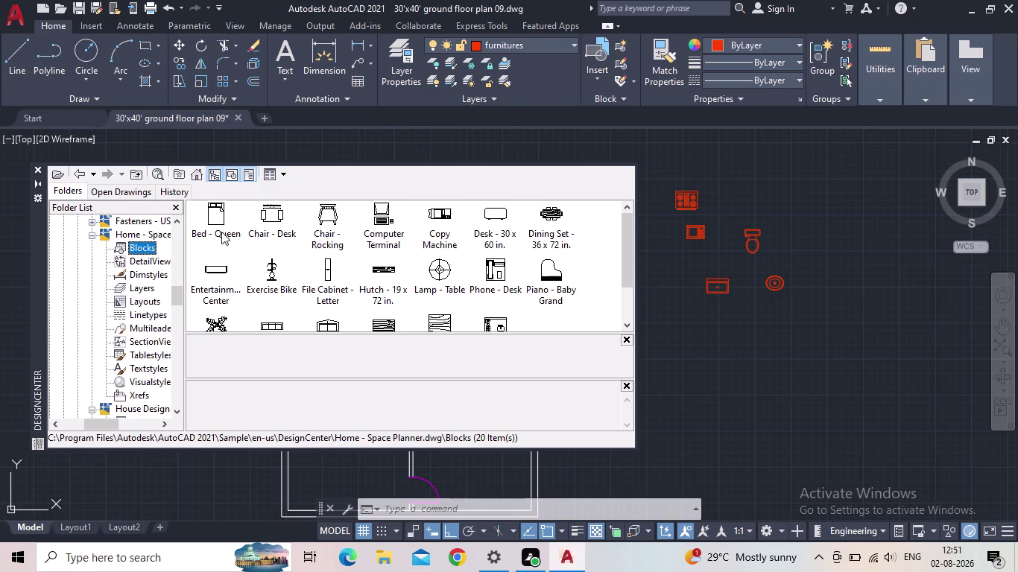
Place the queen bed, rocking chair, dining set, desk and table lamp blocks.
drag(215, 220, 655, 323)
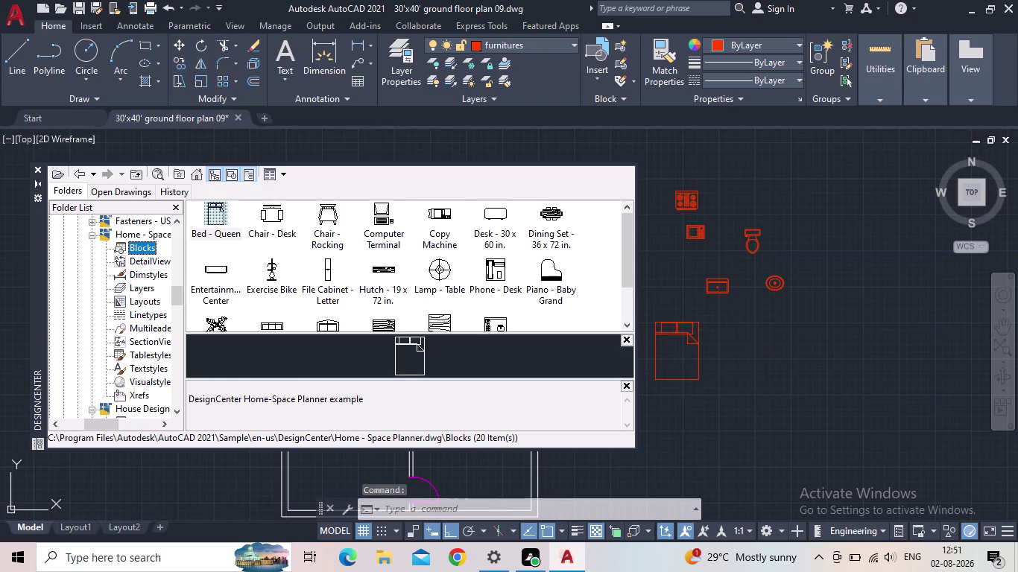
drag(655, 324, 653, 327)
drag(328, 219, 737, 333)
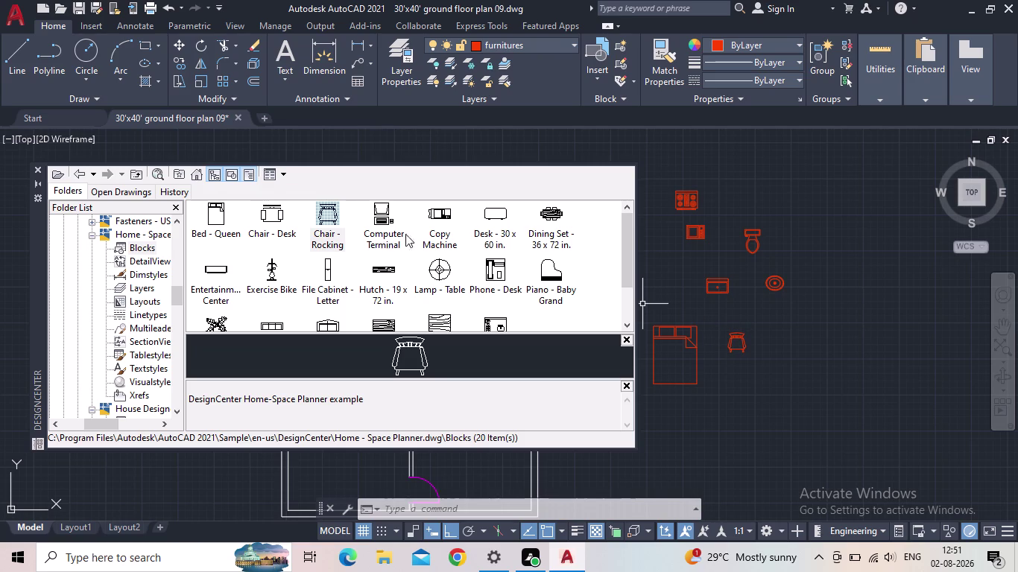
drag(550, 215, 746, 396)
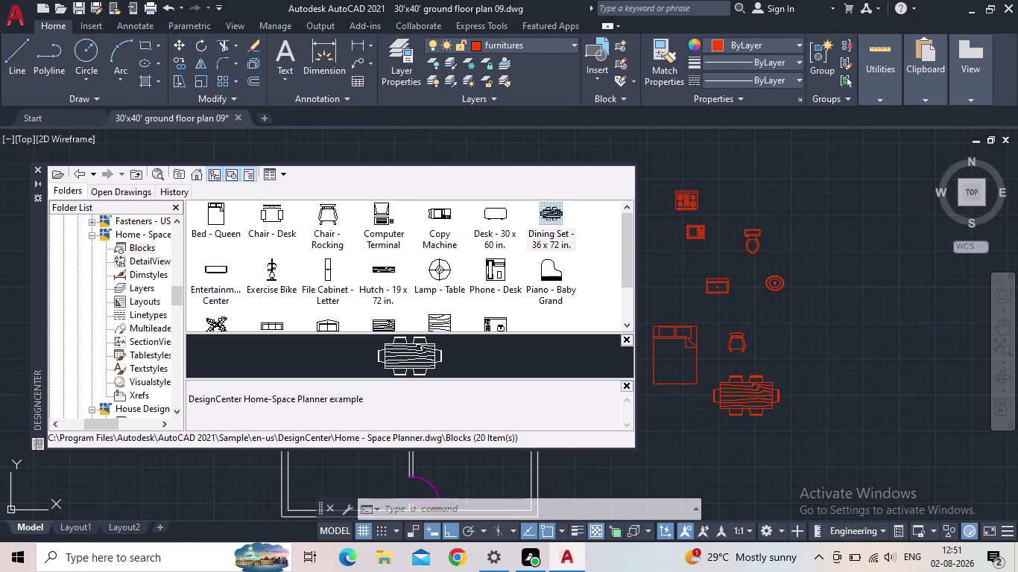
drag(746, 396, 753, 407)
drag(489, 217, 623, 449)
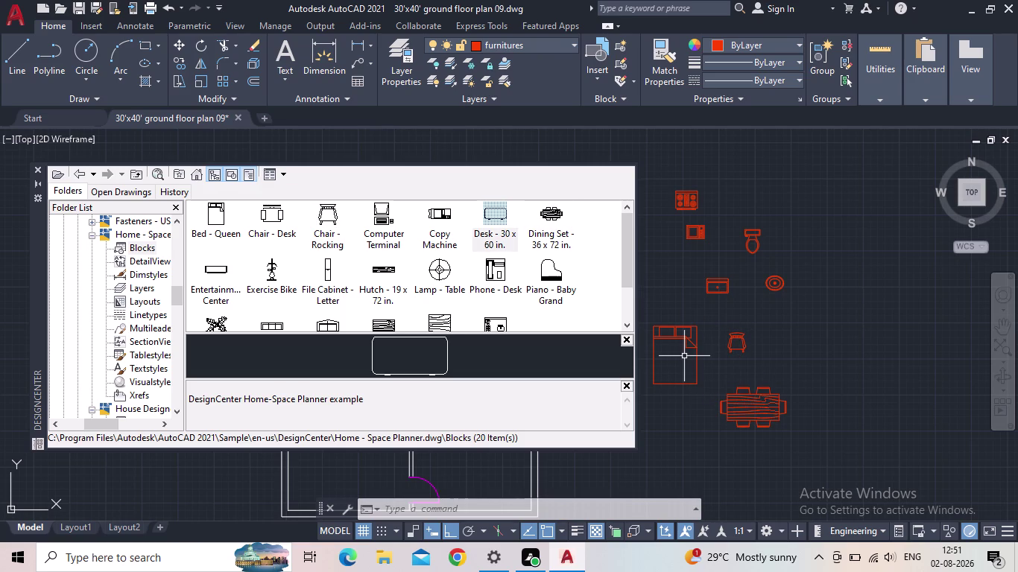
drag(623, 450, 672, 412)
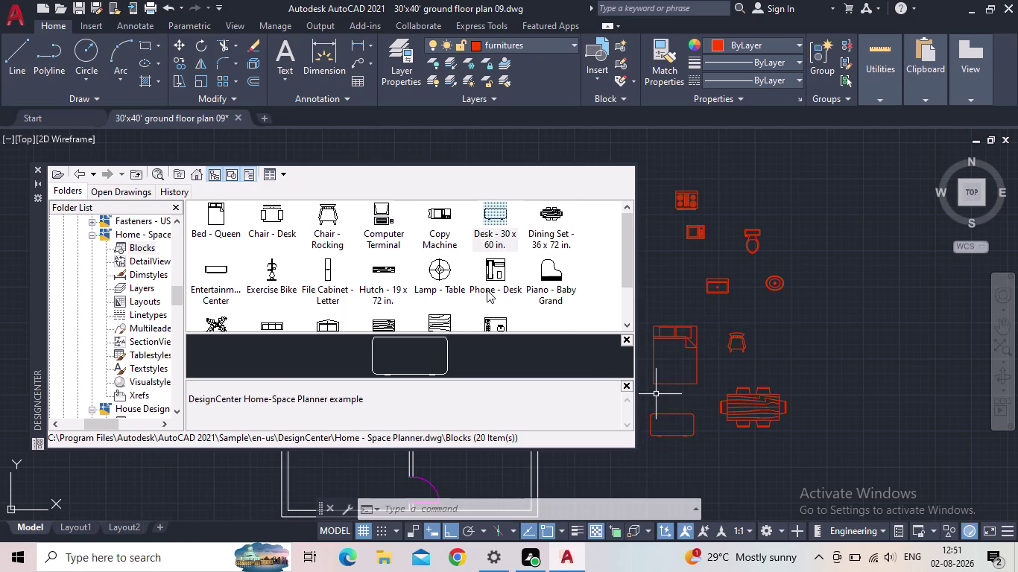
drag(433, 268, 710, 334)
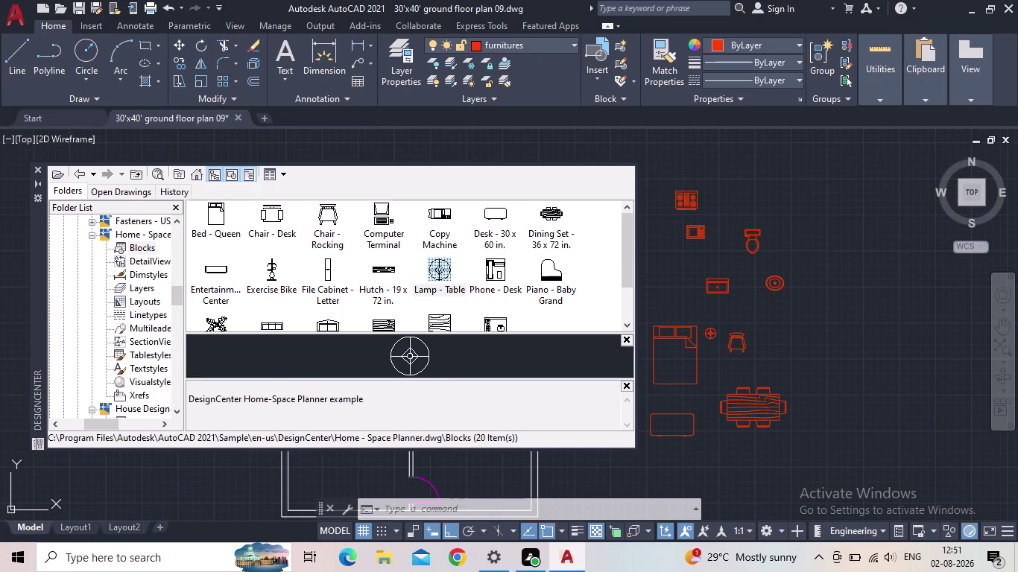
drag(711, 334, 712, 334)
Place a plant, two round-back sofas and the wet bar beside the dining set.
scroll(down, 3)
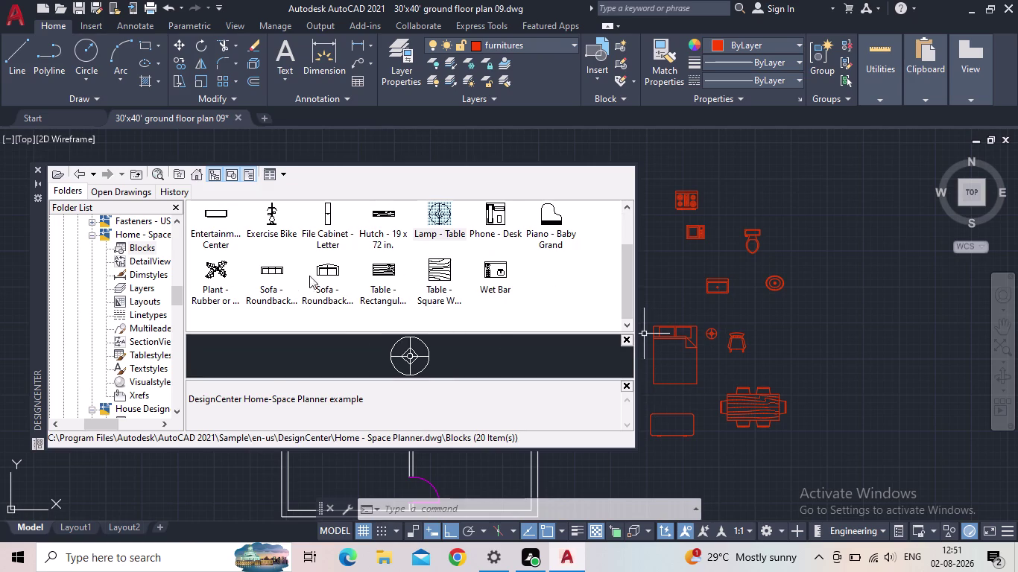
drag(212, 276, 793, 360)
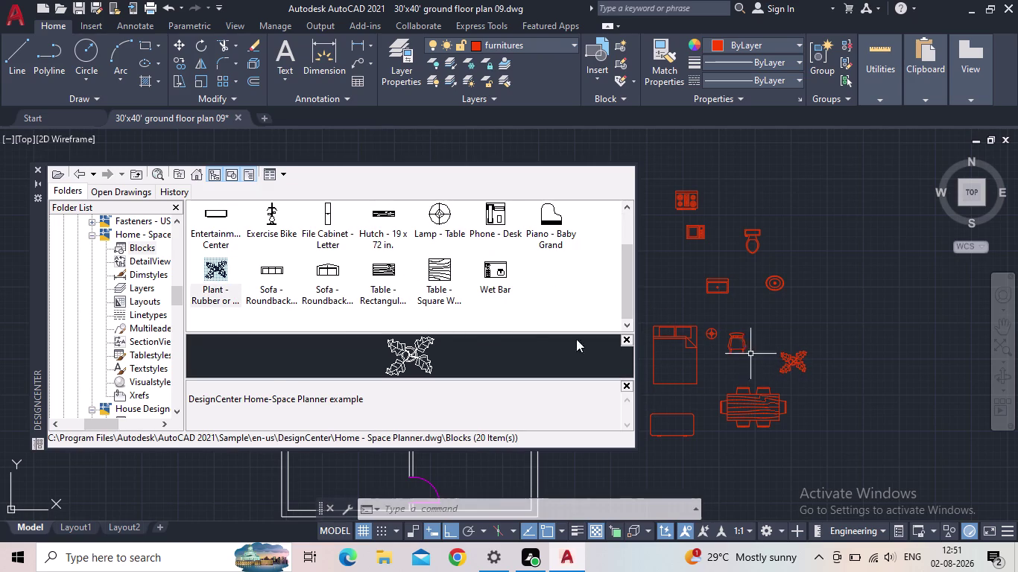
drag(264, 271, 700, 464)
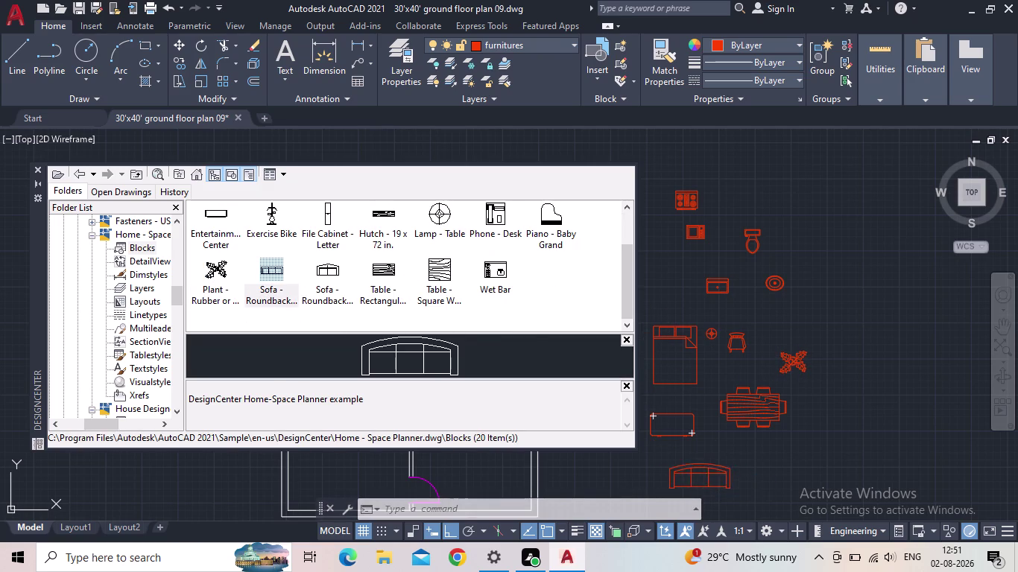
drag(700, 464, 690, 462)
drag(329, 275, 754, 443)
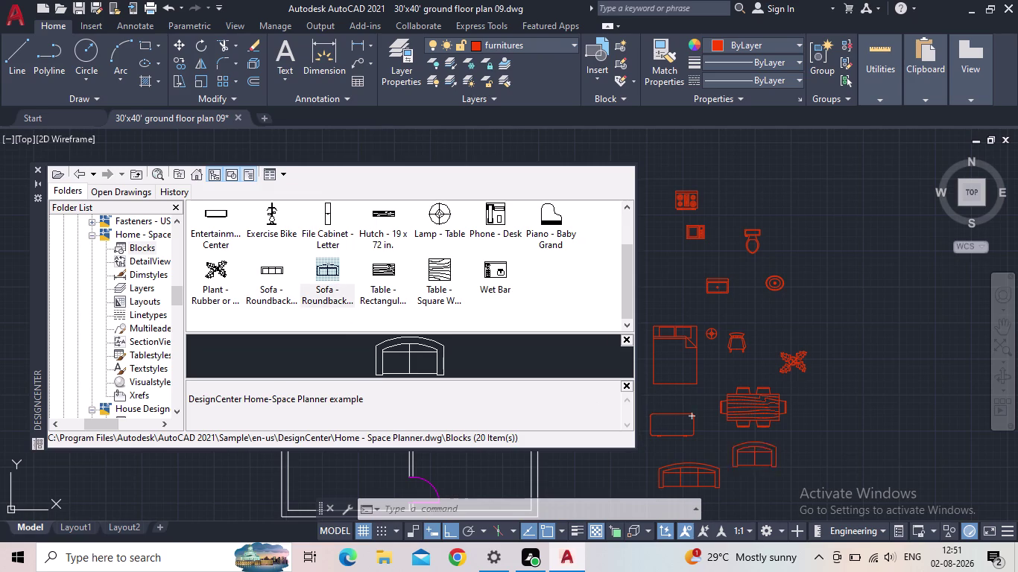
drag(754, 442, 763, 461)
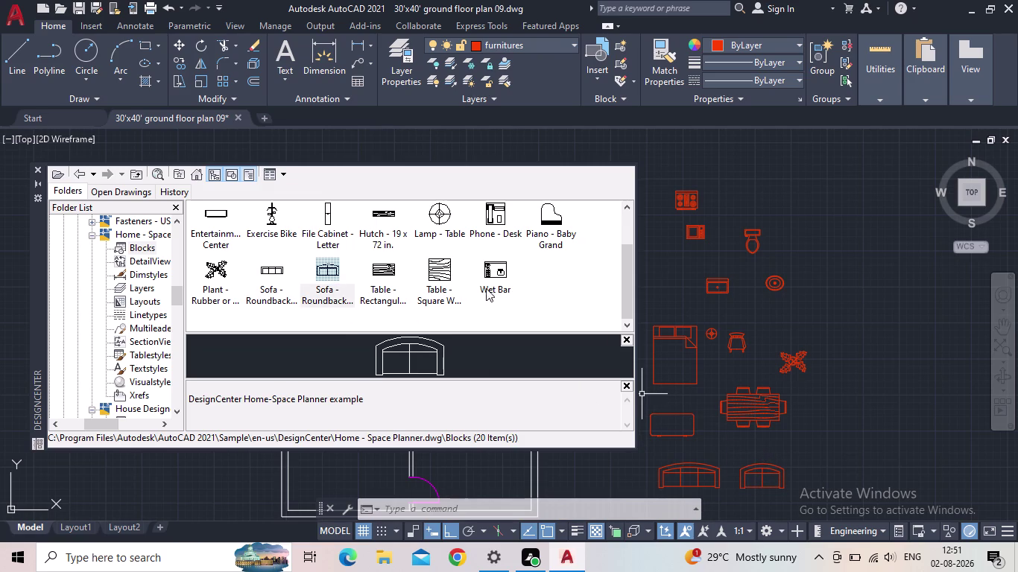
drag(491, 277, 832, 406)
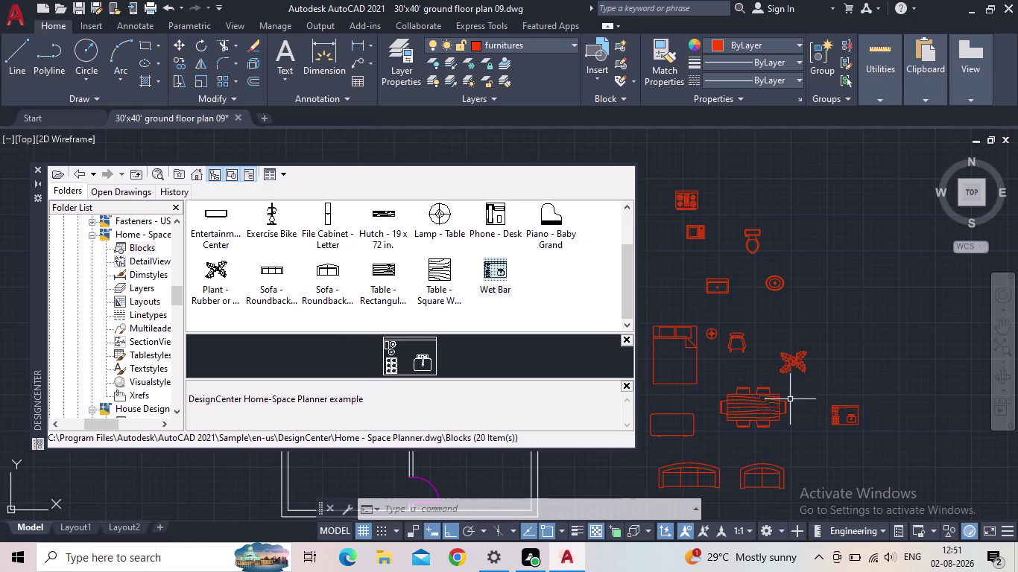
Place the entertainment center above the wet bar and close DesignCenter.
scroll(up, 3)
scroll(up, 3)
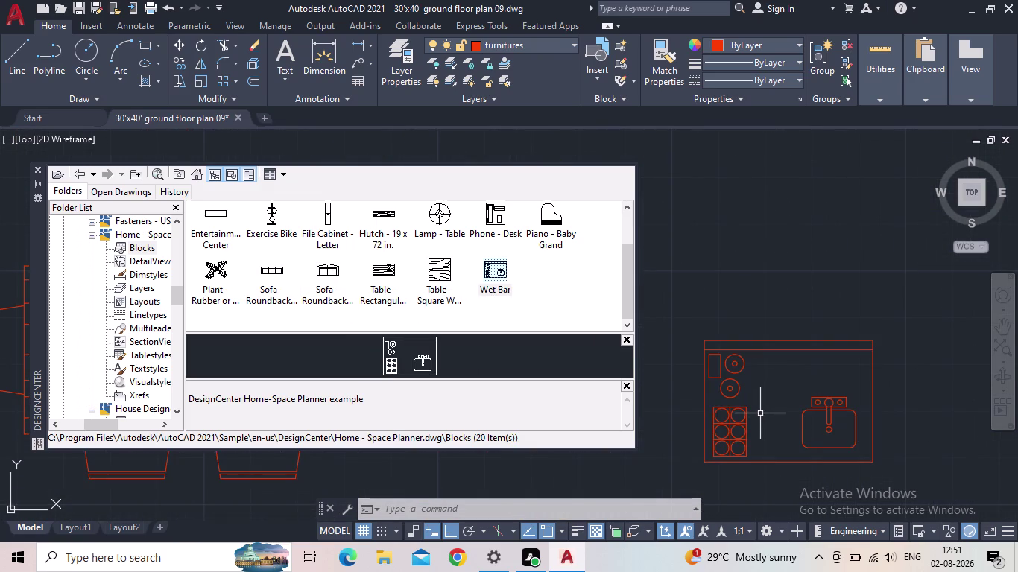
scroll(up, 3)
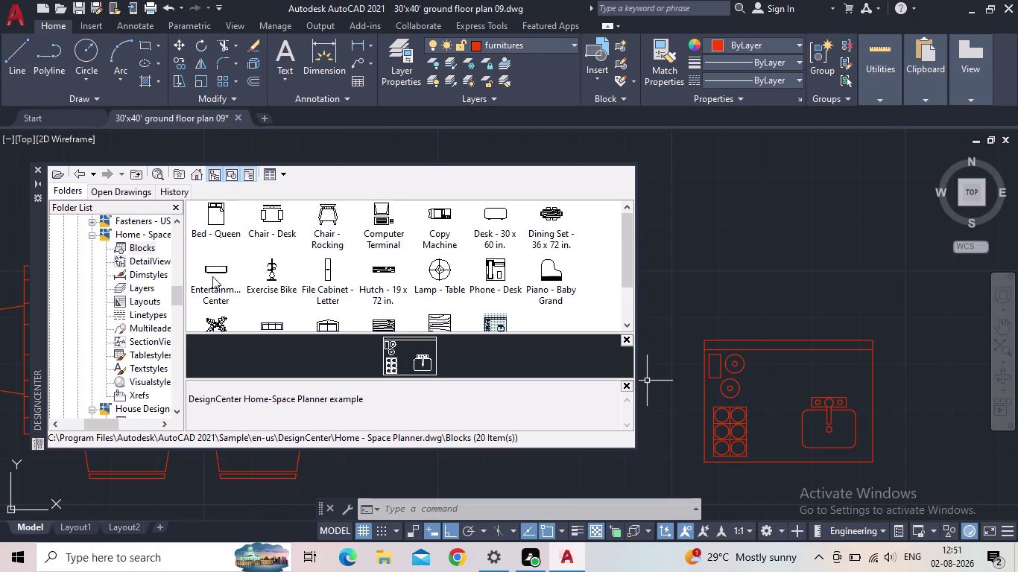
drag(212, 272, 743, 202)
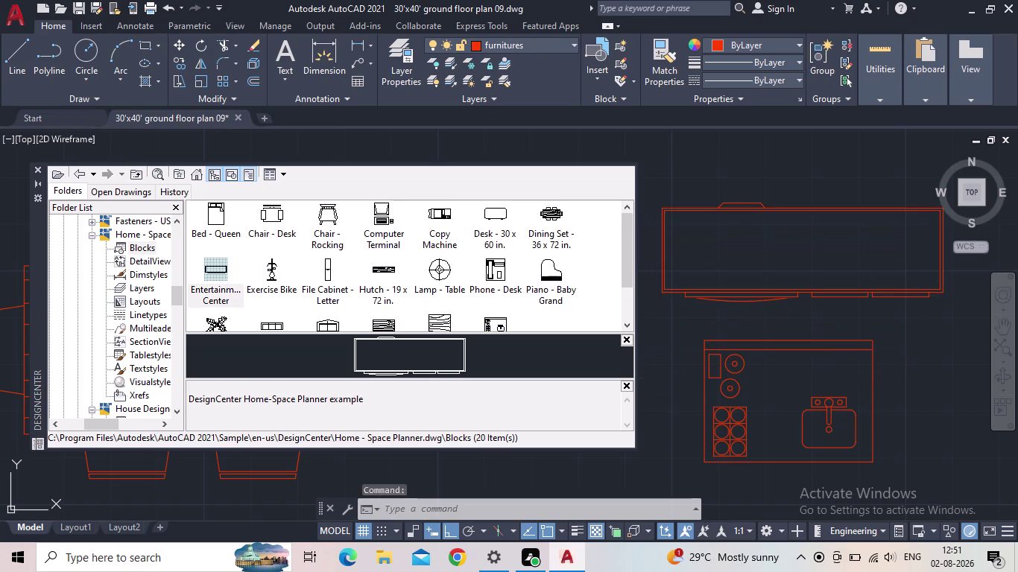
drag(743, 202, 739, 200)
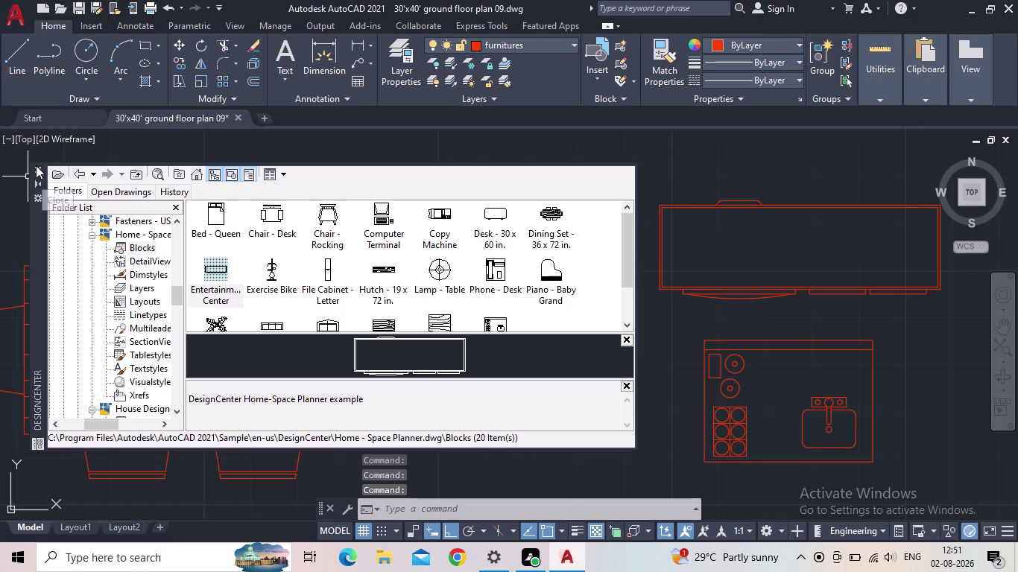
click(36, 165)
scroll(down, 3)
Select the queen bed and grip-move it further left.
scroll(down, 3)
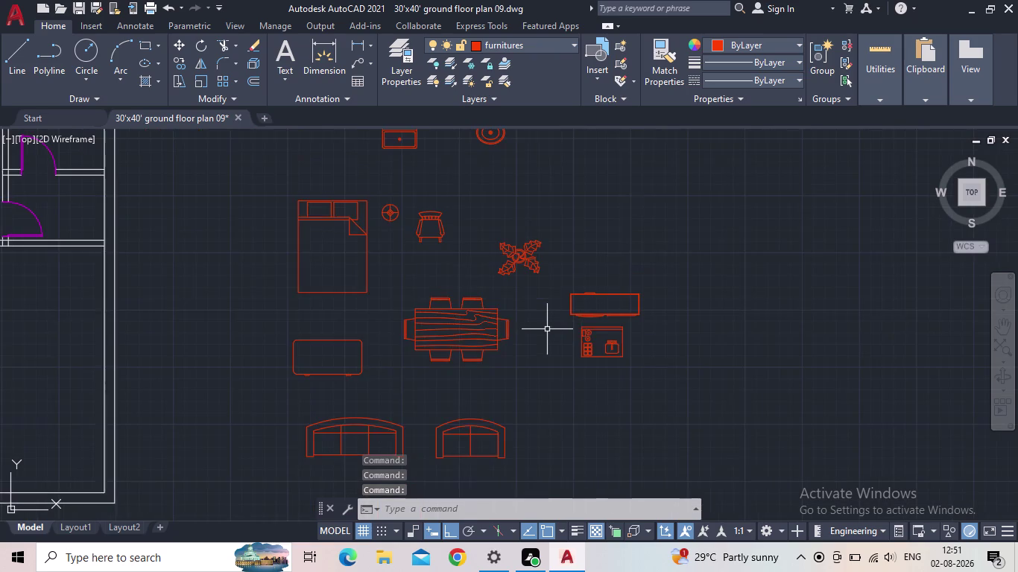
middle_drag(545, 331, 692, 380)
scroll(down, 3)
drag(530, 354, 514, 349)
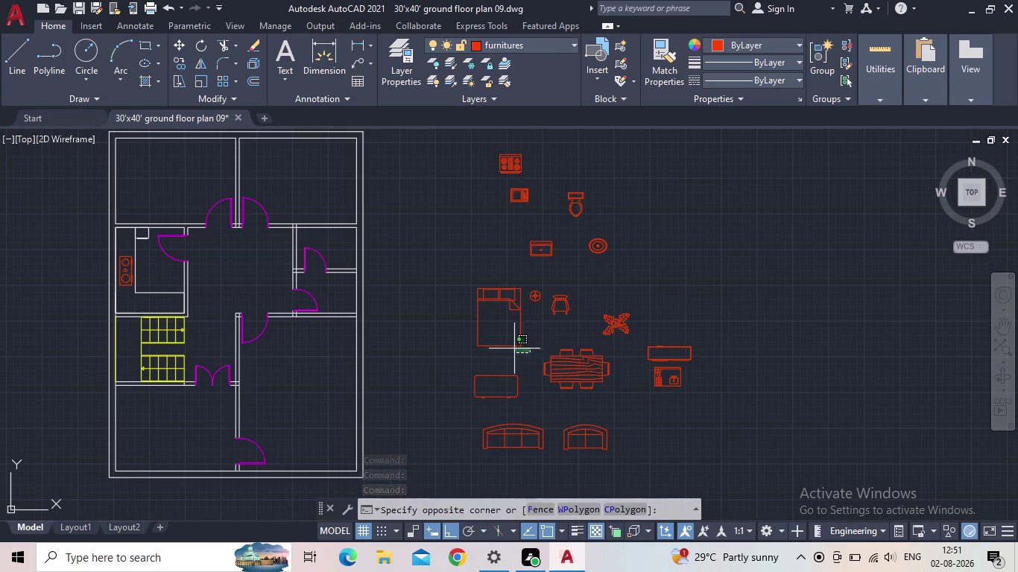
click(502, 338)
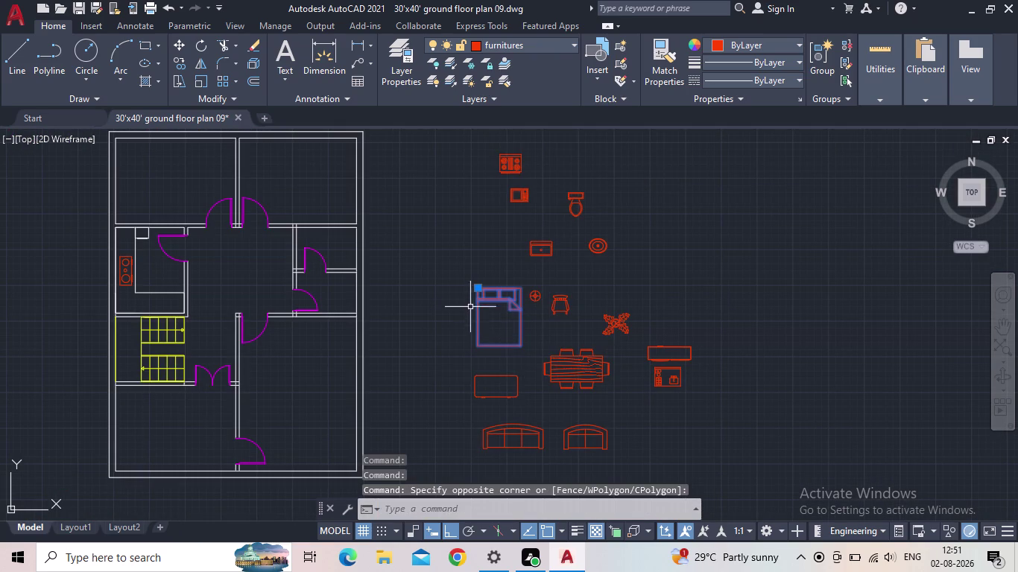
click(478, 286)
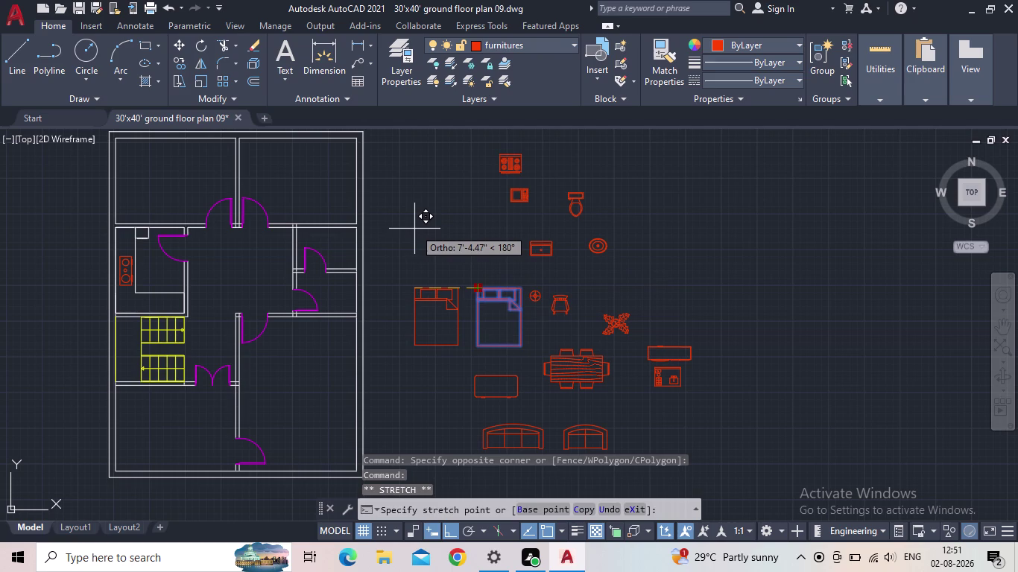
click(415, 229)
Copy the queen bed upward with CO to make a second bed.
key(c)
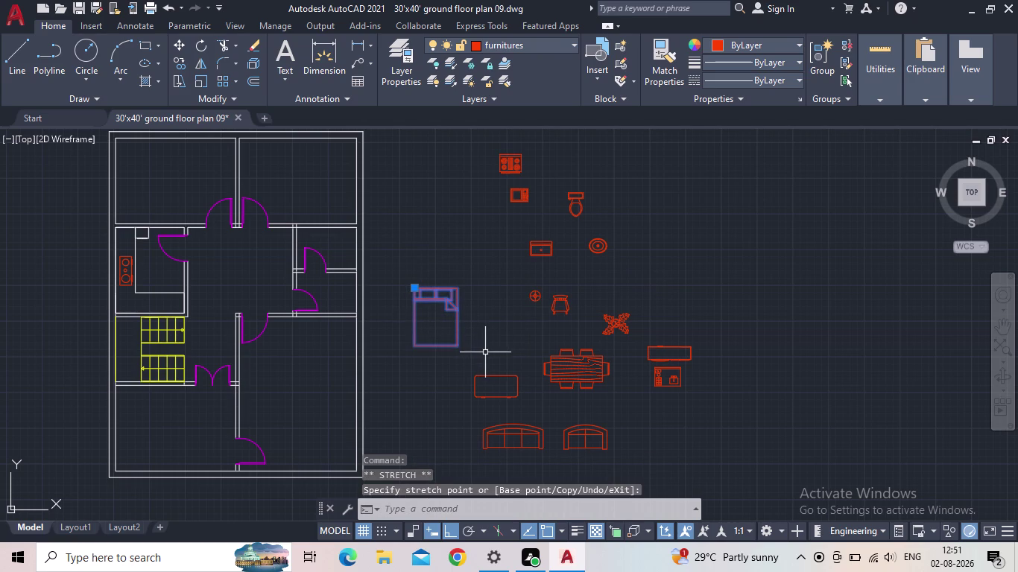
key(o)
key(Return)
click(409, 349)
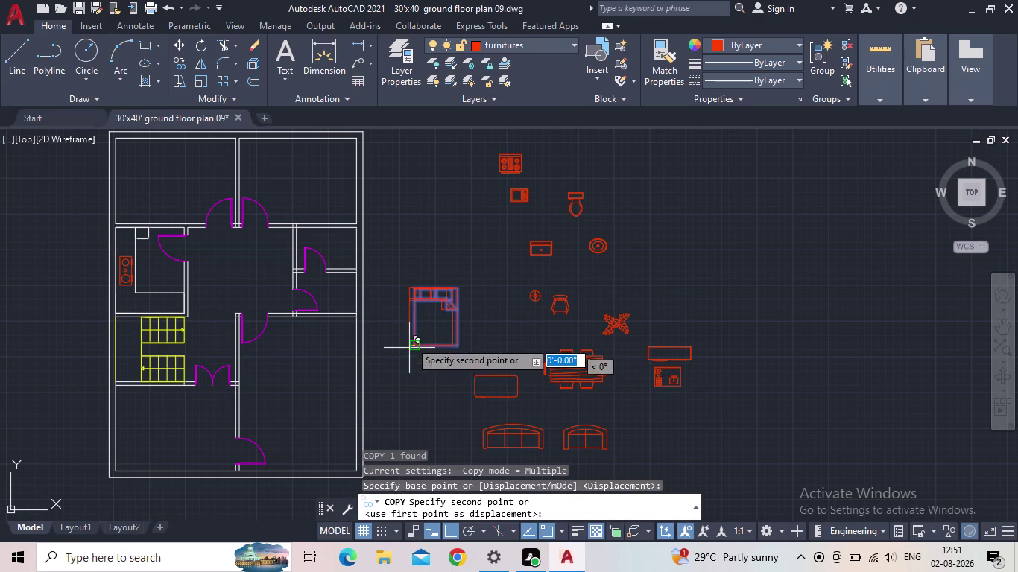
click(398, 234)
key(Escape)
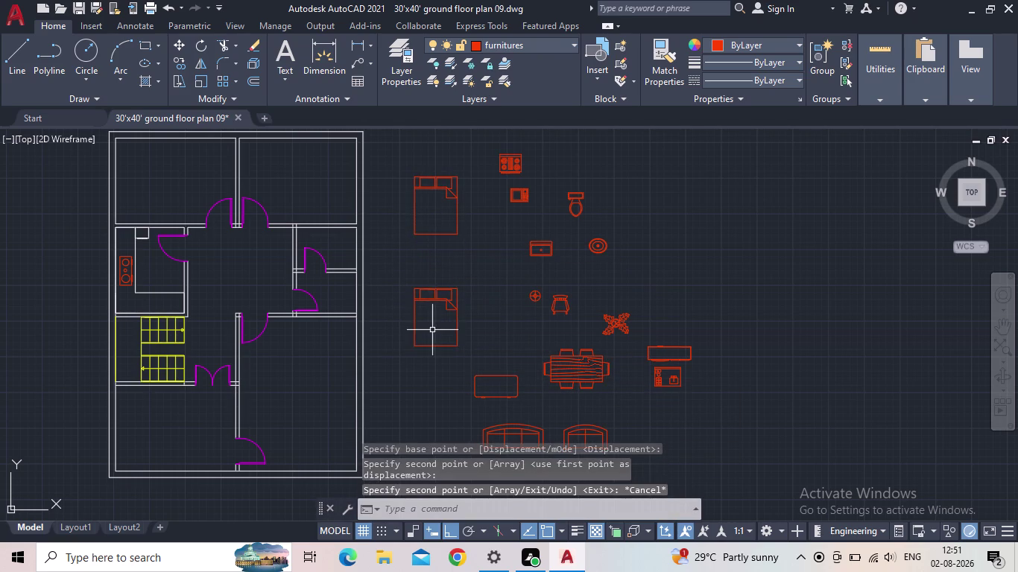
Rotate the lower bed 90° about its base with RO.
scroll(up, 3)
drag(454, 367, 440, 362)
click(421, 354)
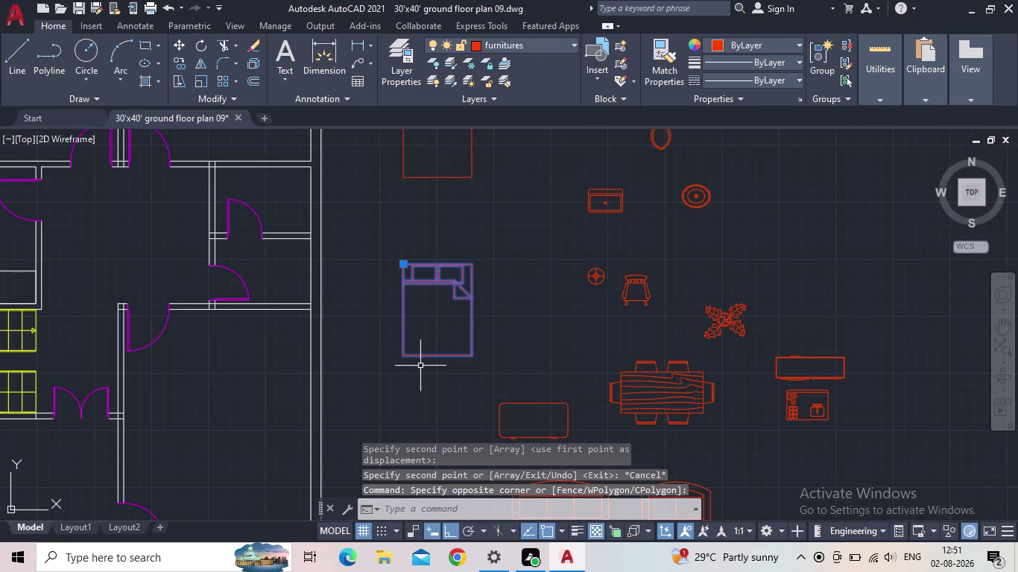
key(r)
key(o)
key(Return)
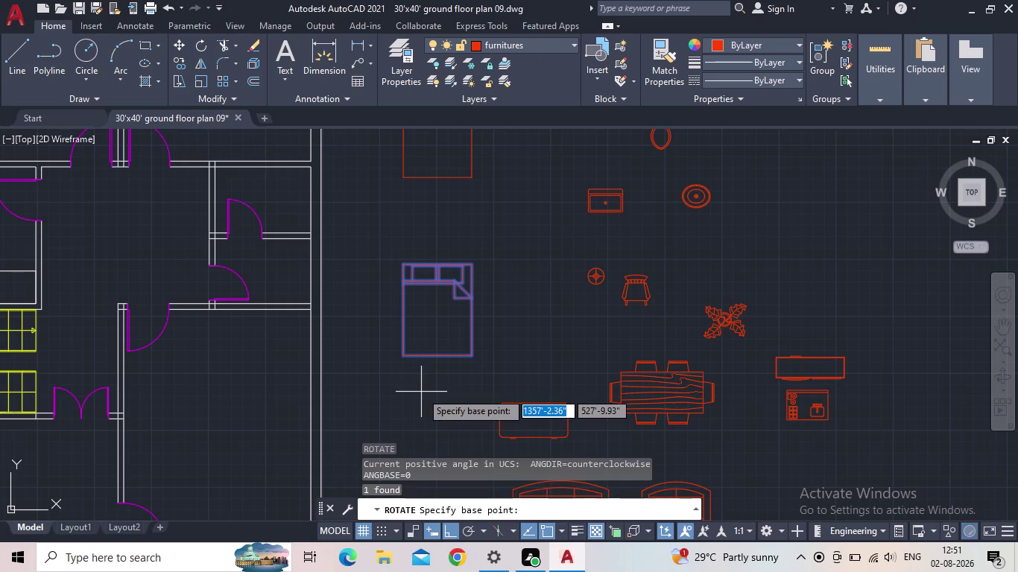
scroll(down, 3)
click(436, 379)
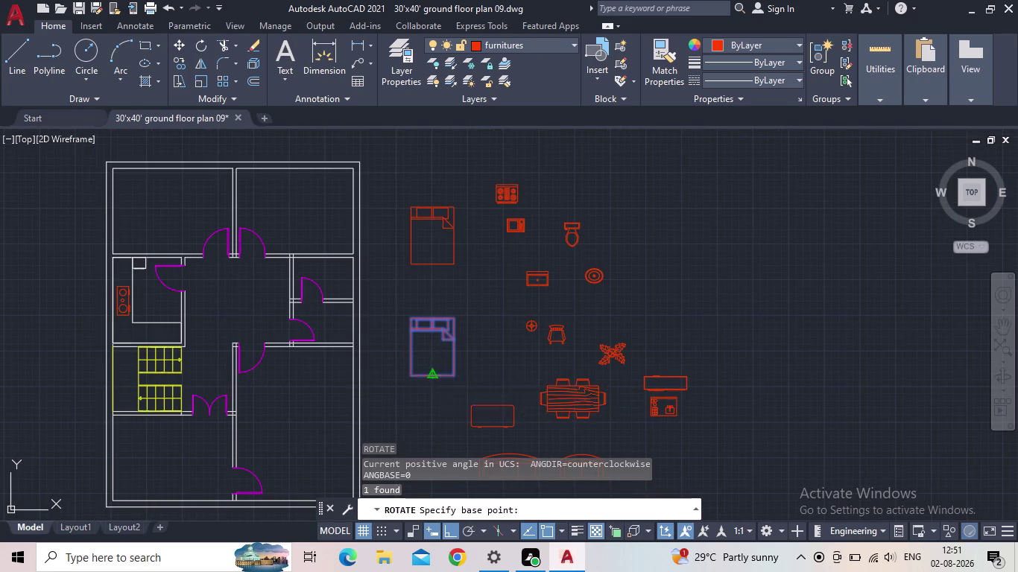
click(434, 284)
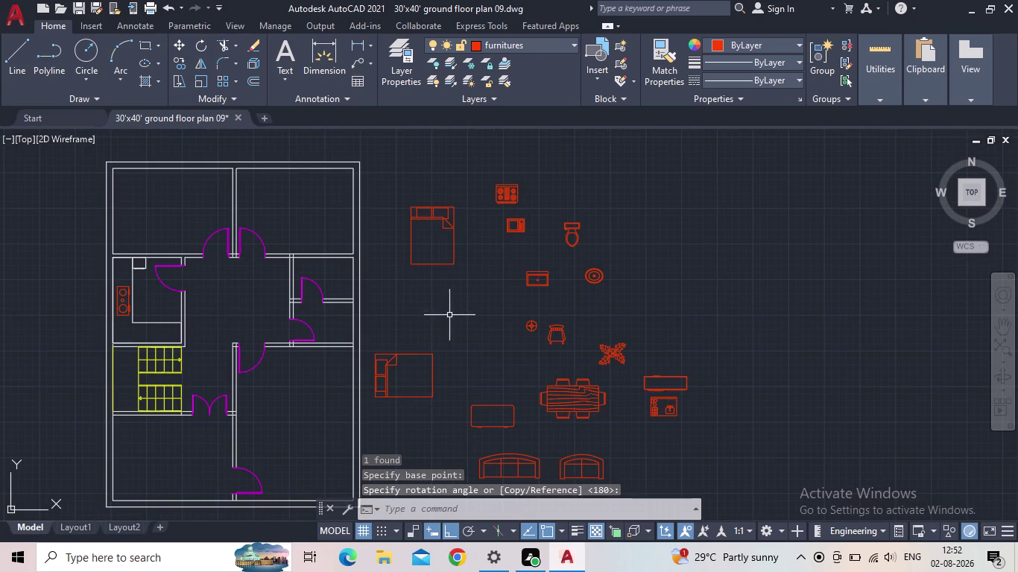
key(Escape)
Rotate the upper bed 90° sideways about its base.
drag(447, 296, 432, 270)
click(402, 242)
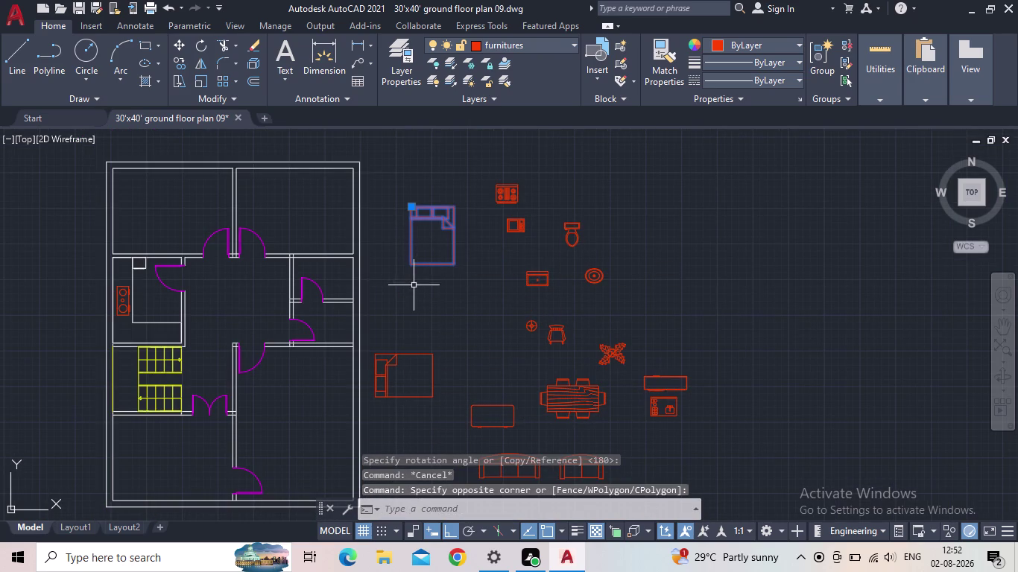
key(space)
click(430, 263)
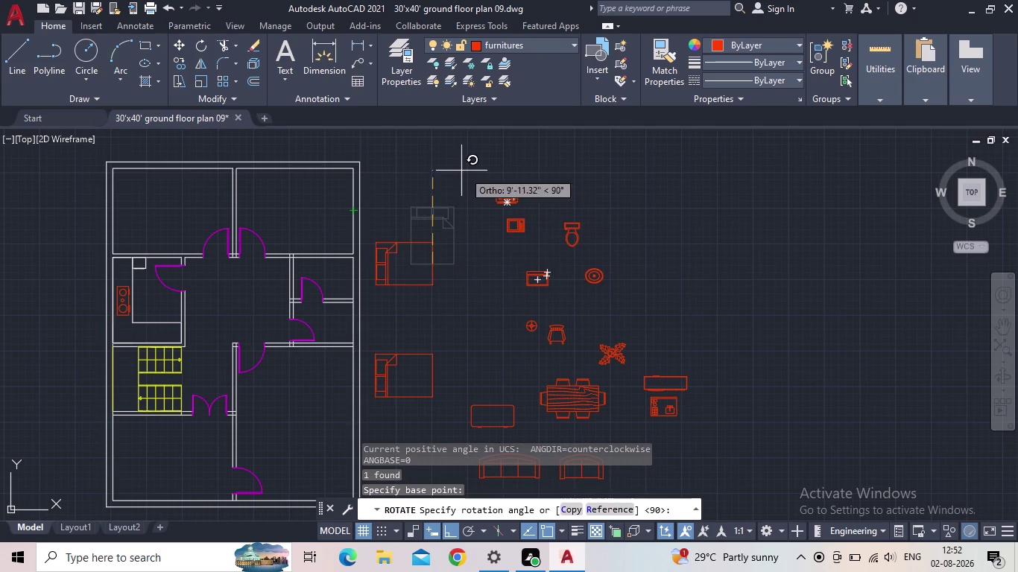
click(437, 334)
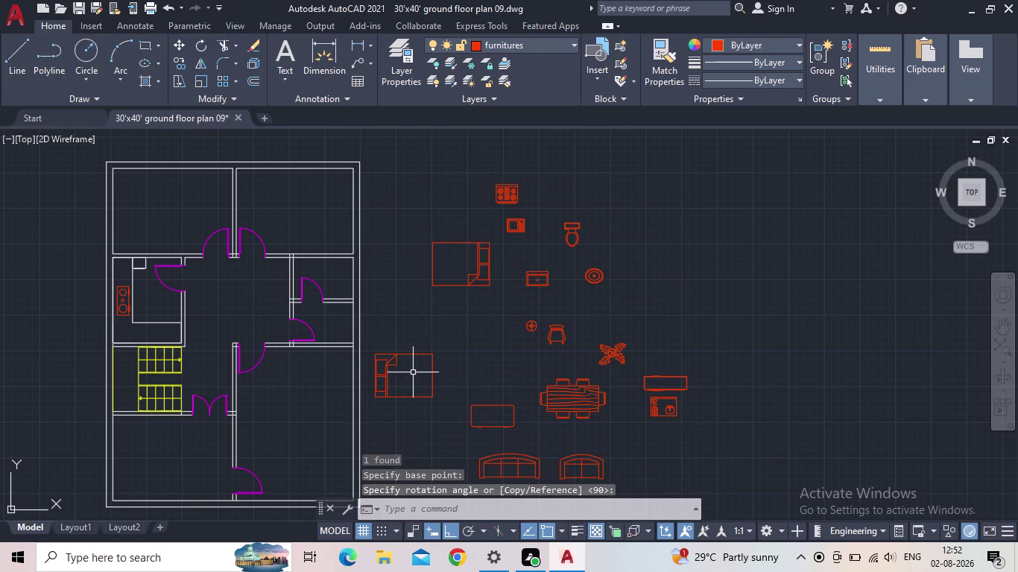
Select the lower bed and grab its grip to move it.
click(416, 372)
click(400, 349)
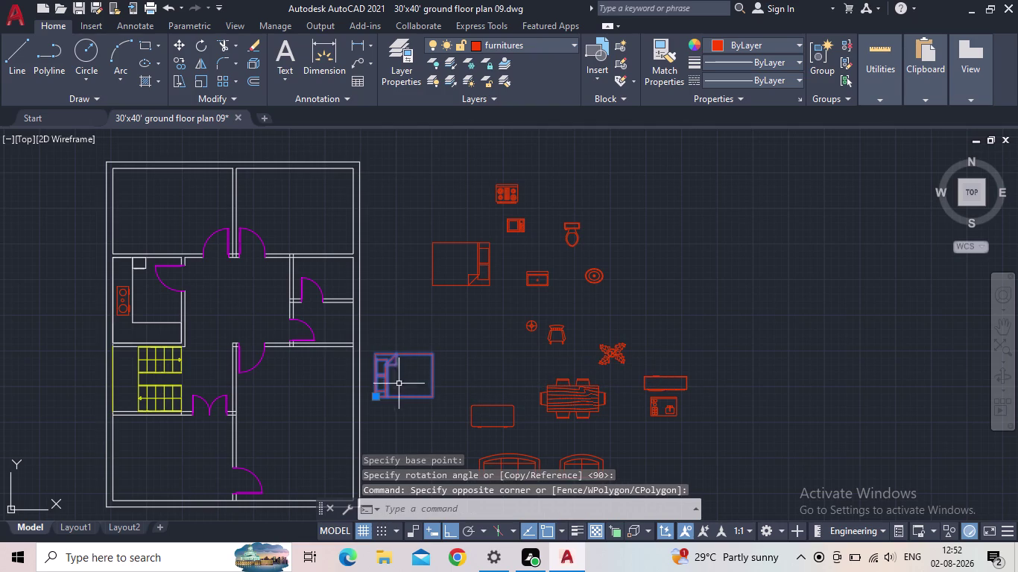
click(376, 395)
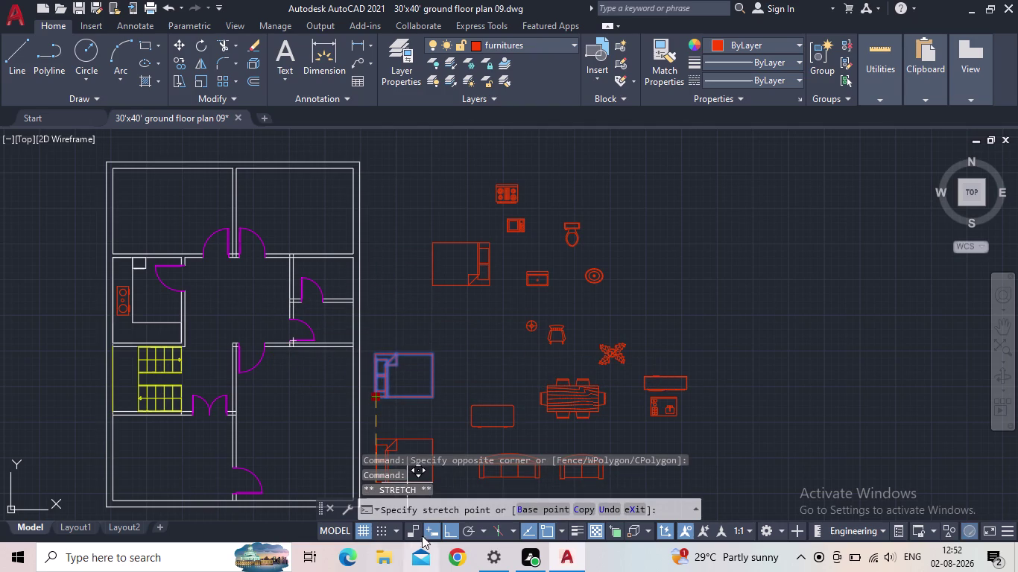
Move the sideways bed into the top-left bedroom, nudged against the wall.
click(447, 529)
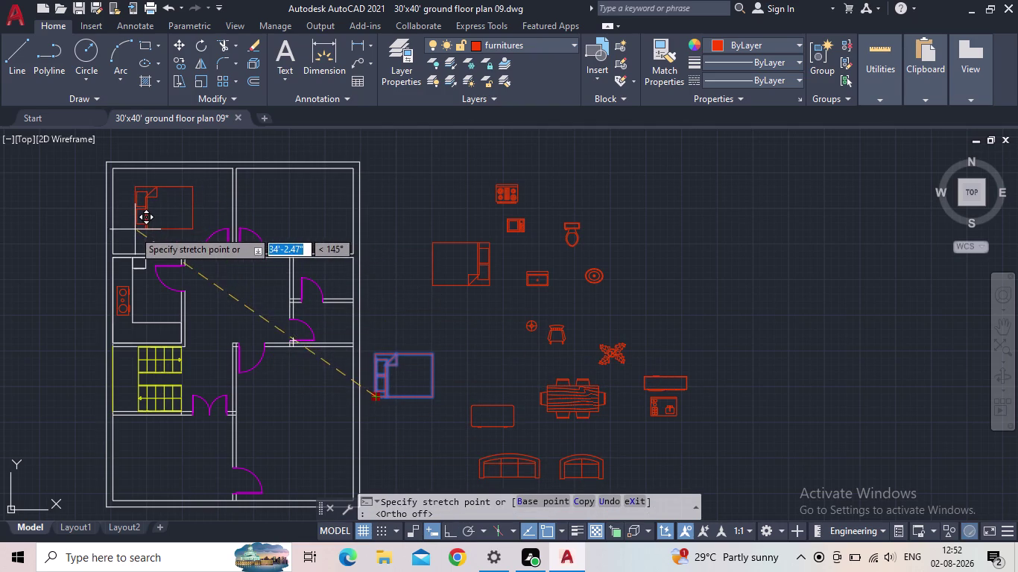
scroll(up, 3)
middle_drag(151, 238, 311, 260)
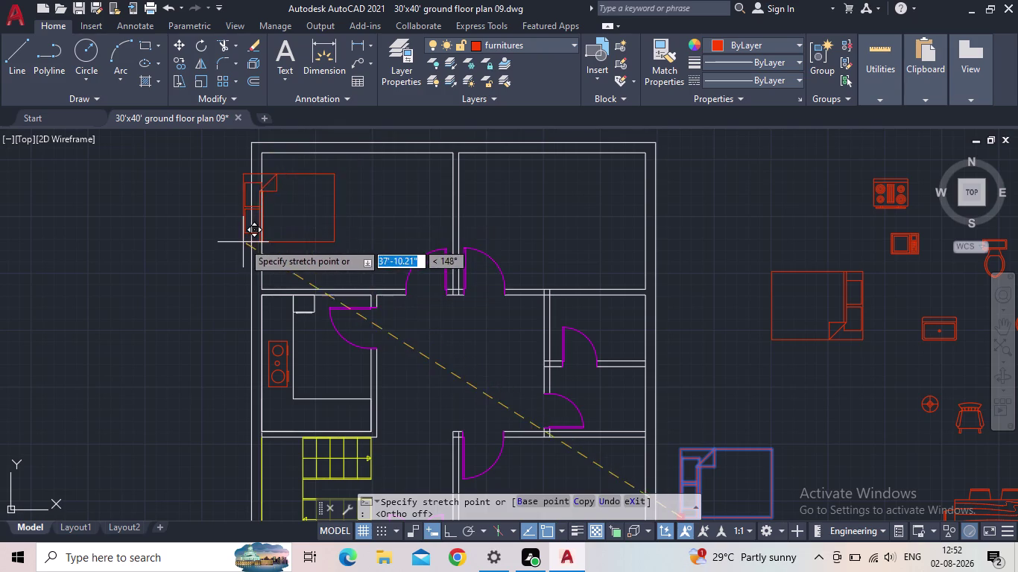
scroll(up, 3)
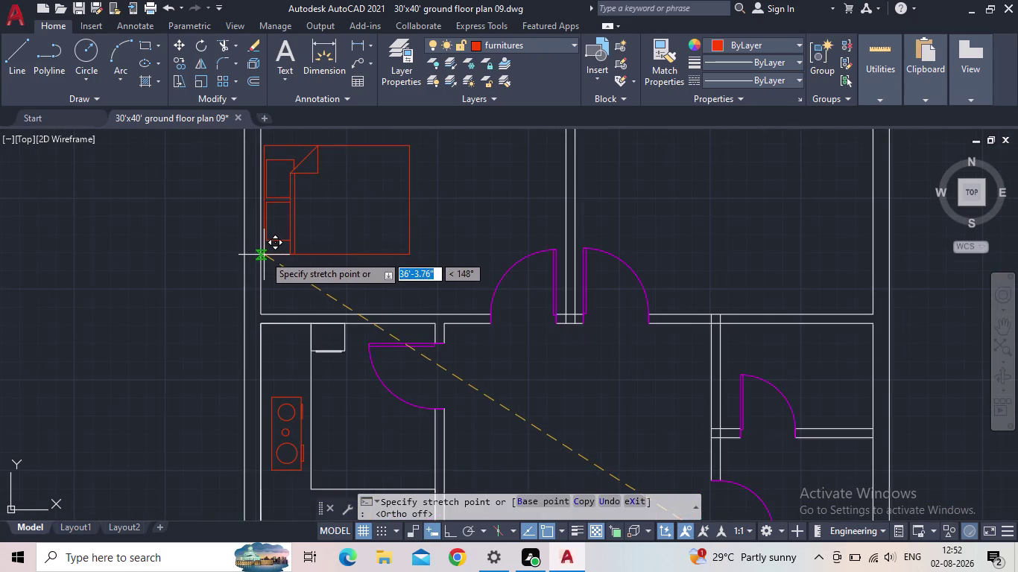
scroll(down, 3)
middle_click(273, 263)
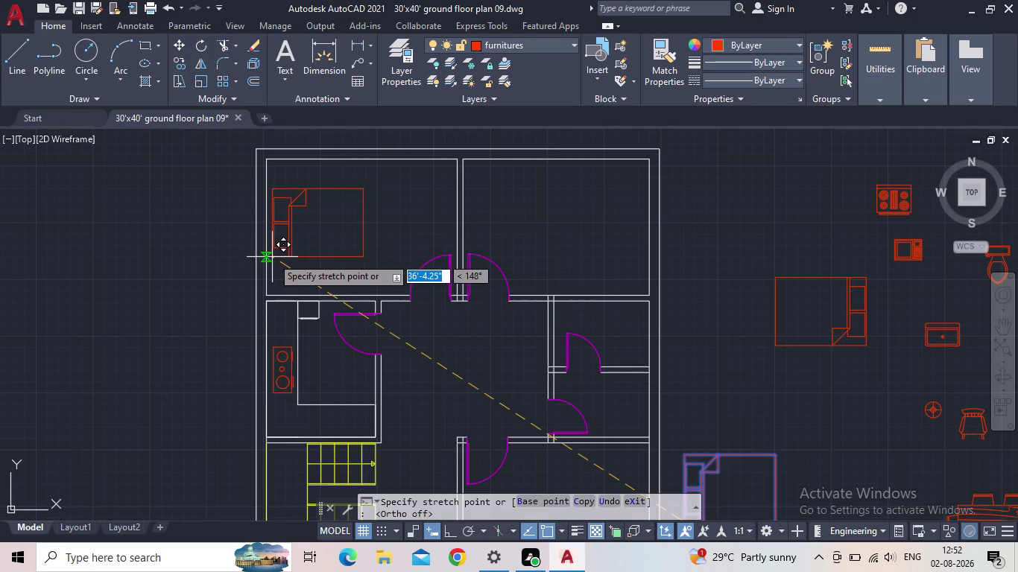
click(272, 257)
scroll(up, 3)
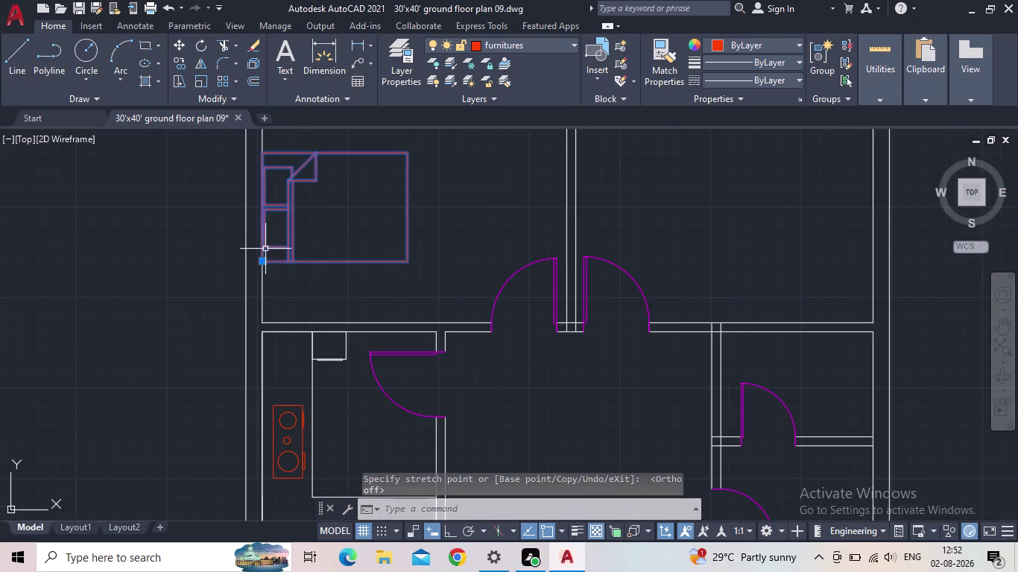
scroll(up, 3)
click(263, 279)
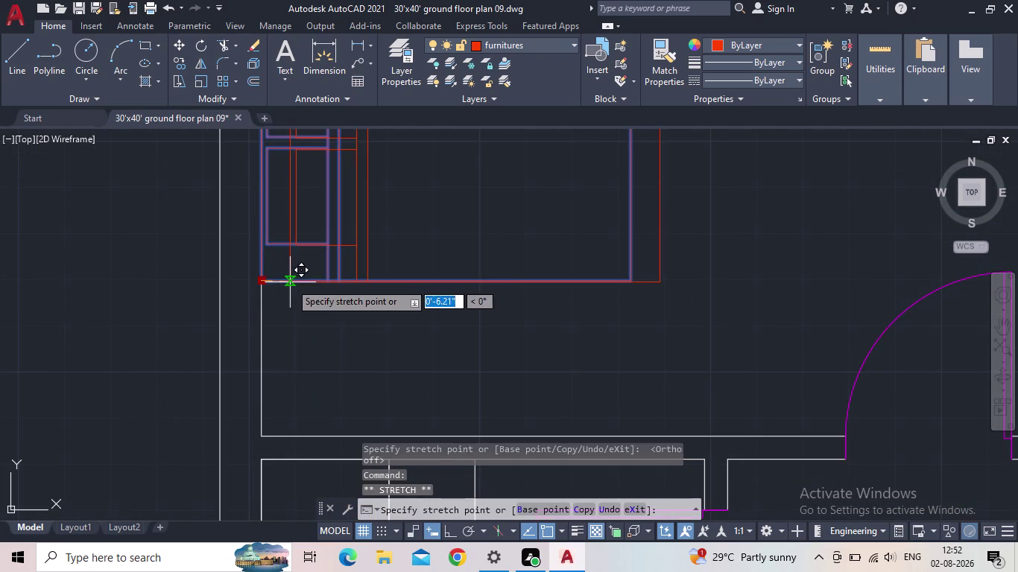
click(290, 282)
scroll(down, 3)
scroll(down, 3)
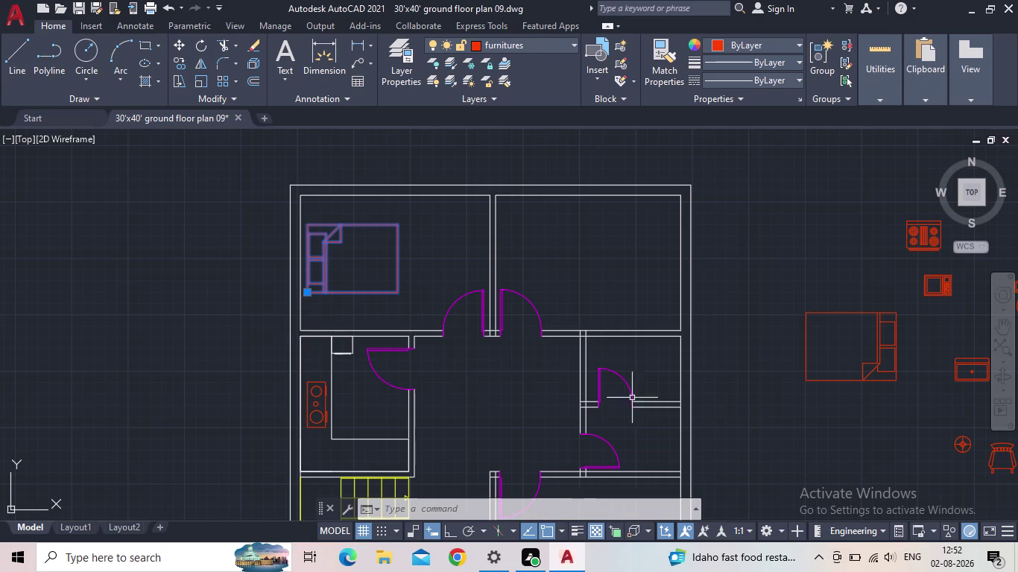
key(Escape)
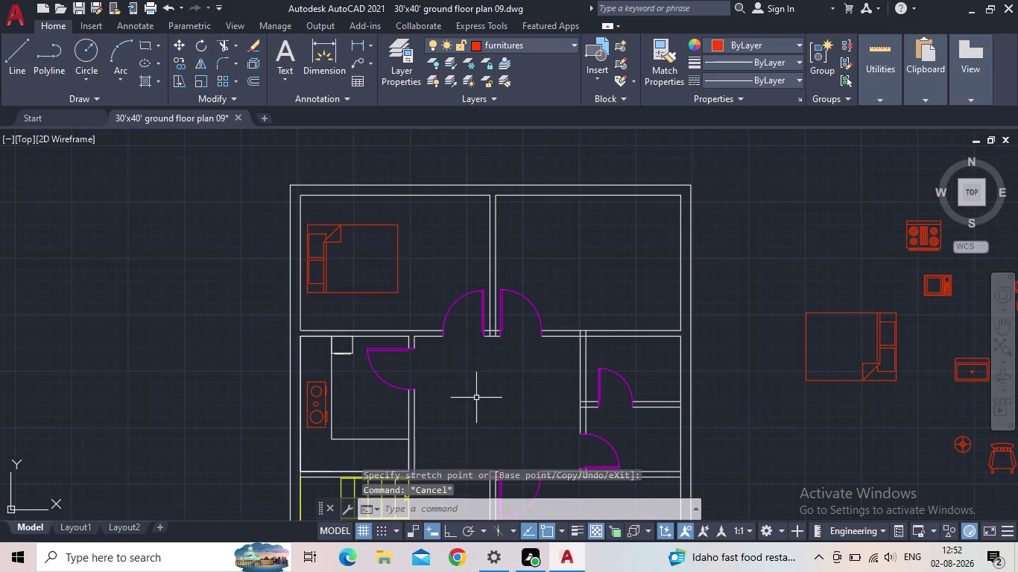
Zoom out and window-select the spare bed beside the plan.
scroll(down, 3)
middle_drag(471, 394, 381, 357)
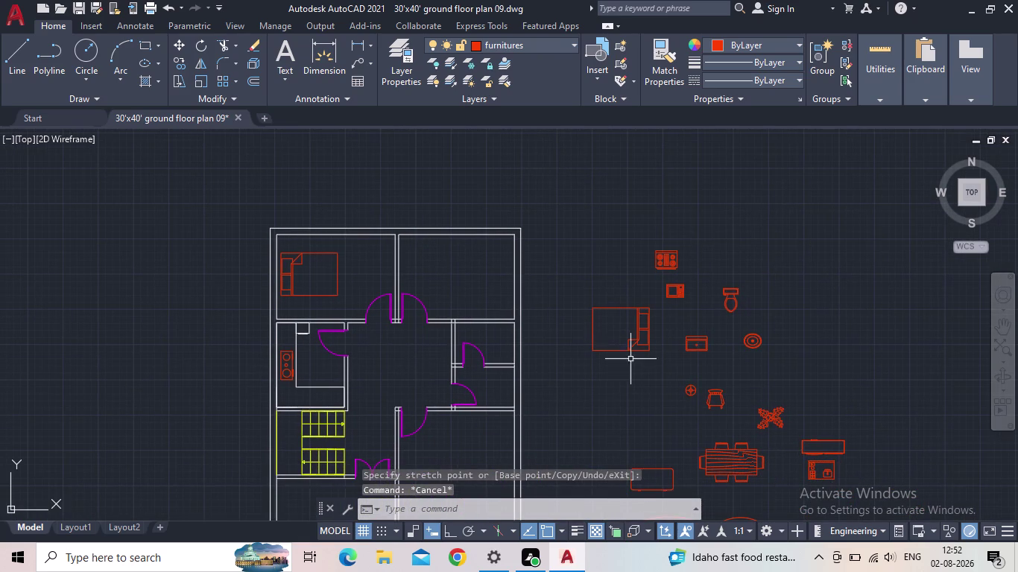
scroll(up, 3)
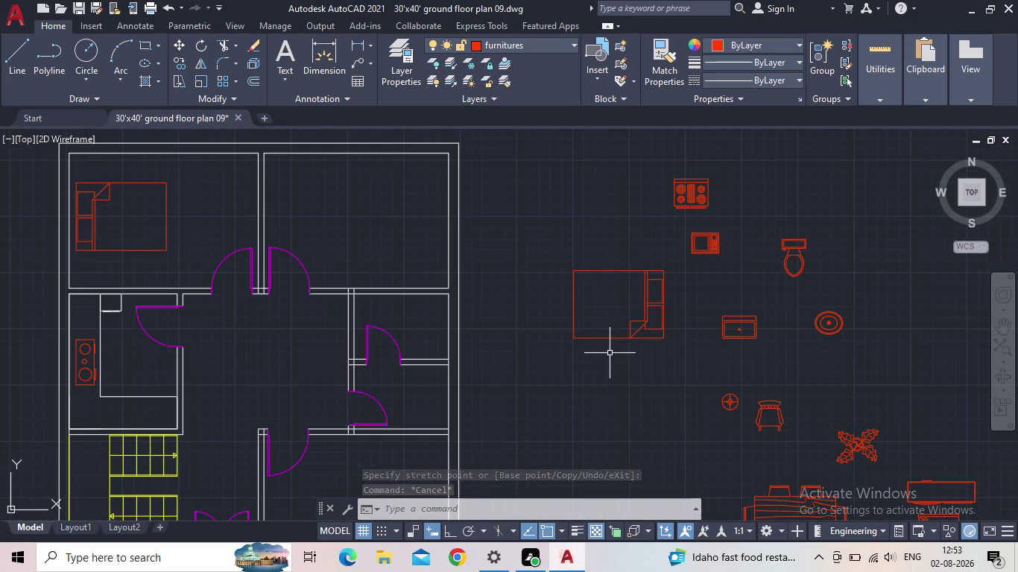
drag(610, 353, 609, 346)
click(600, 325)
Grip-copy the spare bed into the top-right bedroom against its right wall.
click(663, 269)
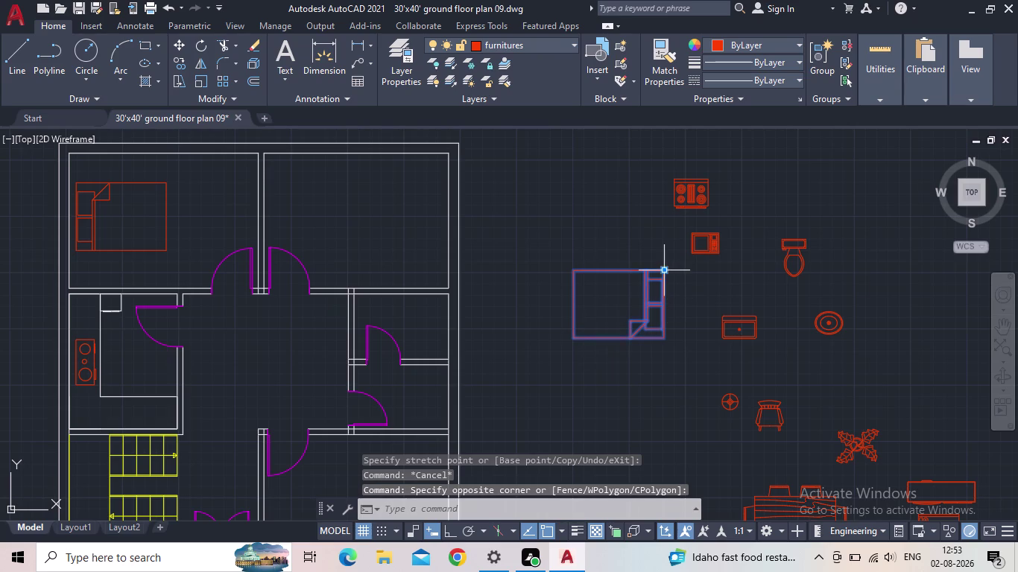
middle_drag(440, 185, 484, 194)
scroll(up, 3)
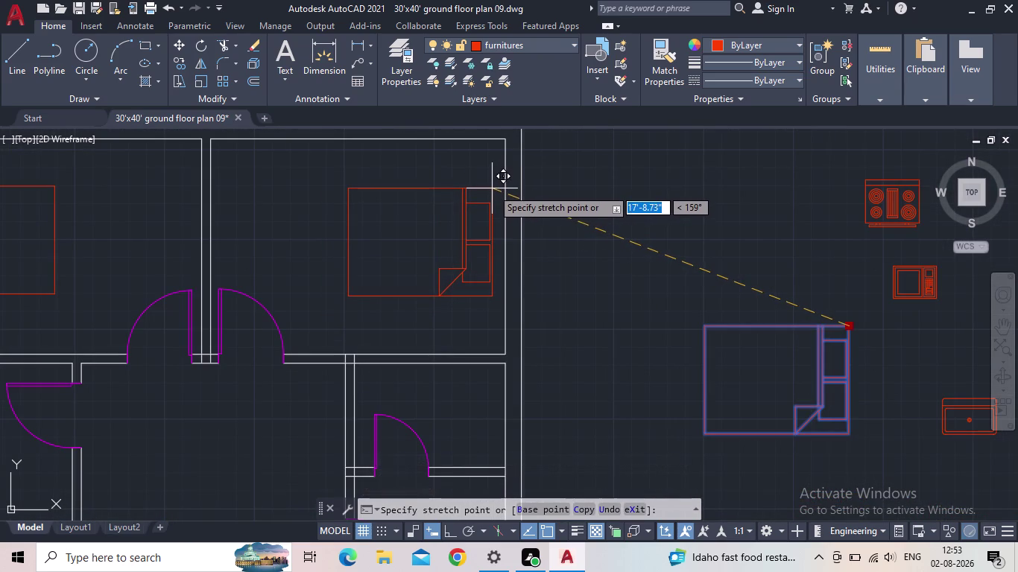
click(492, 189)
key(Escape)
middle_drag(603, 306, 516, 363)
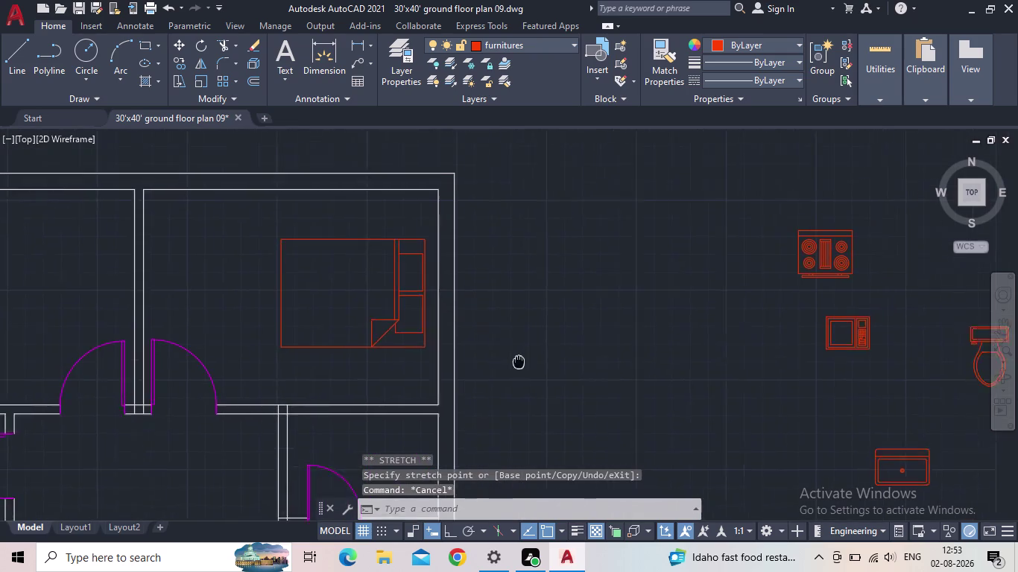
scroll(down, 3)
middle_drag(727, 409, 611, 271)
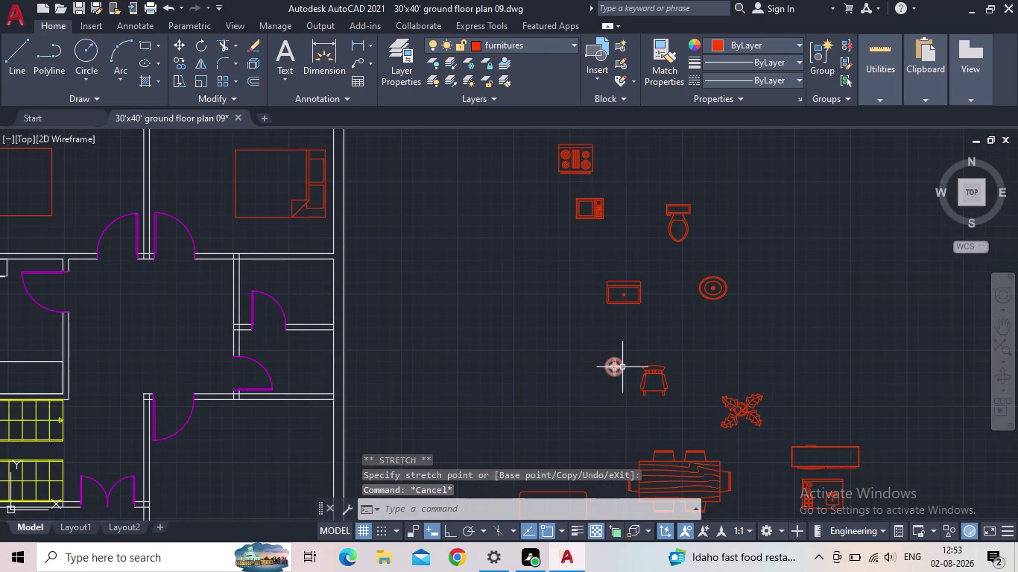
Copy the round red symbol to both ends of the top-right bedroom's bed.
key(c)
key(o)
key(Return)
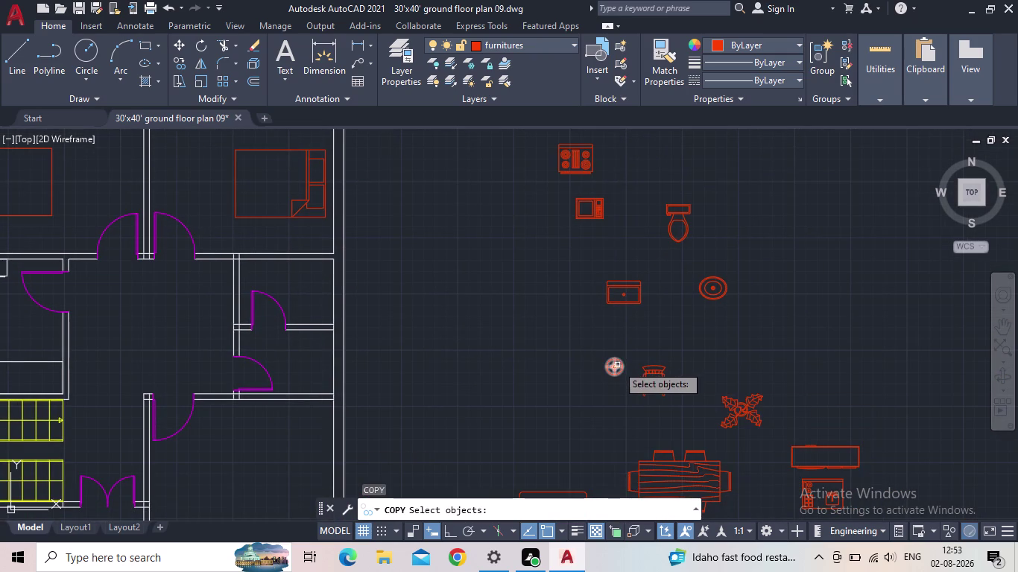
click(617, 365)
key(space)
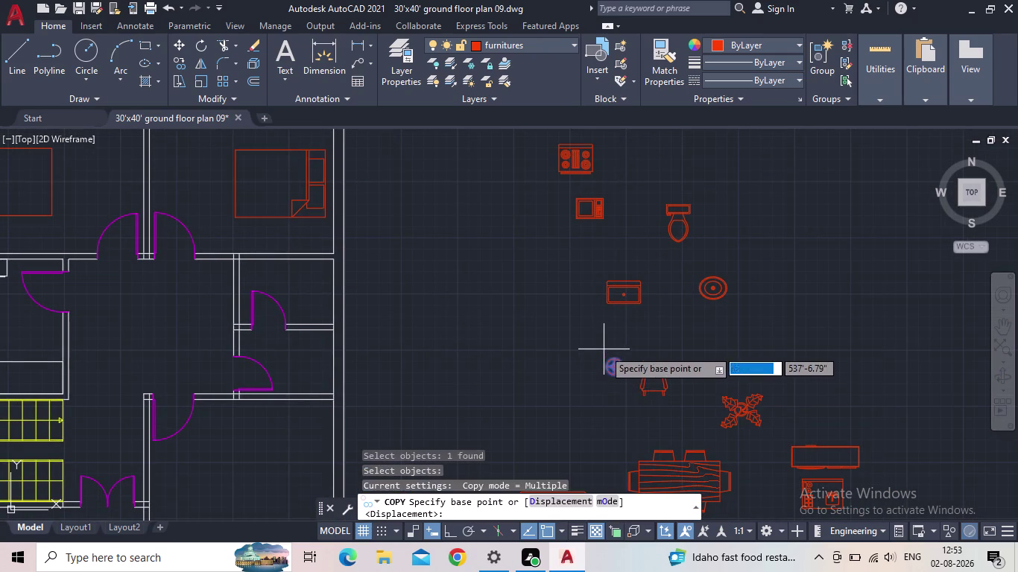
click(617, 371)
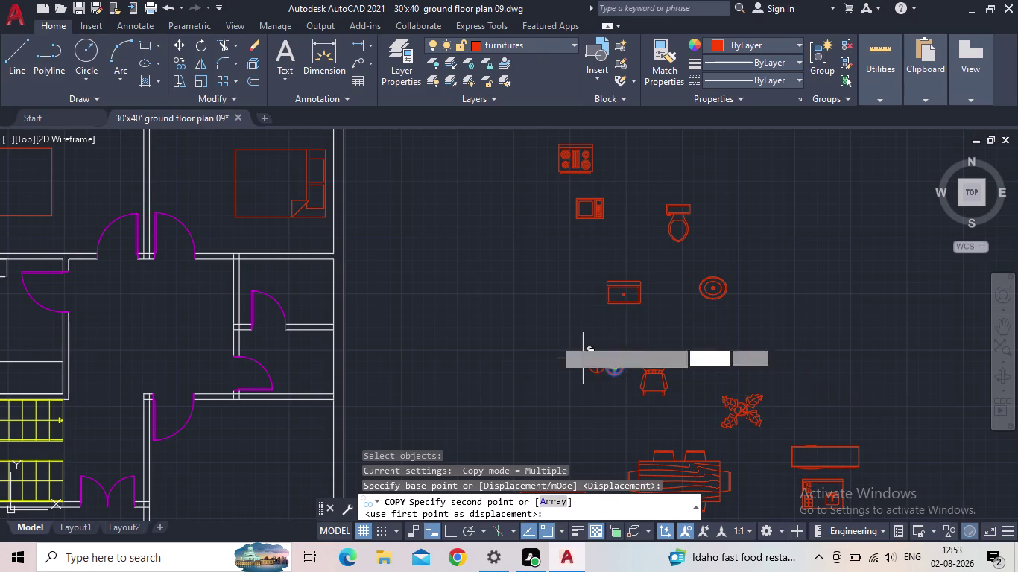
middle_drag(325, 254, 463, 334)
scroll(up, 3)
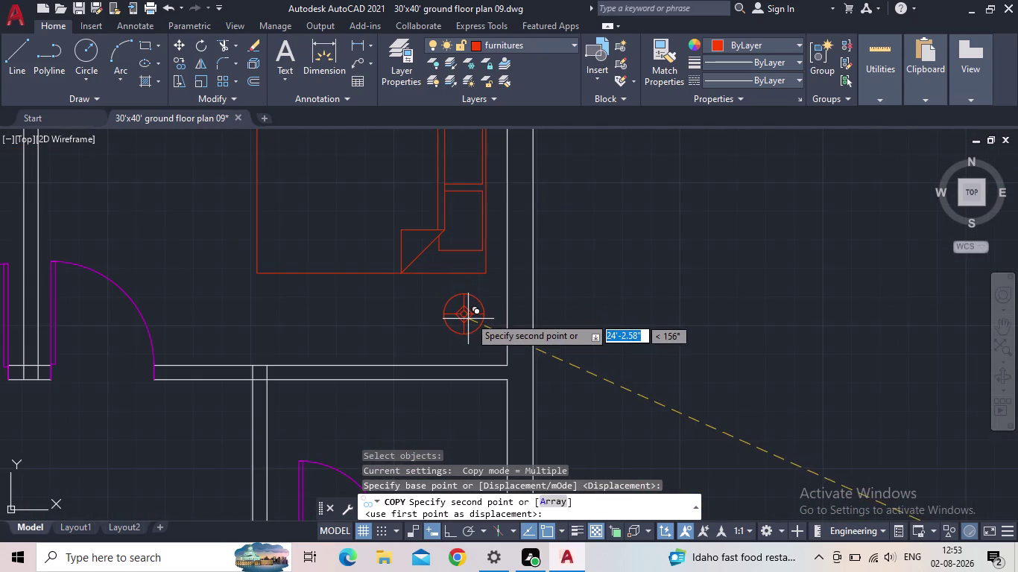
click(466, 311)
middle_drag(453, 269, 442, 305)
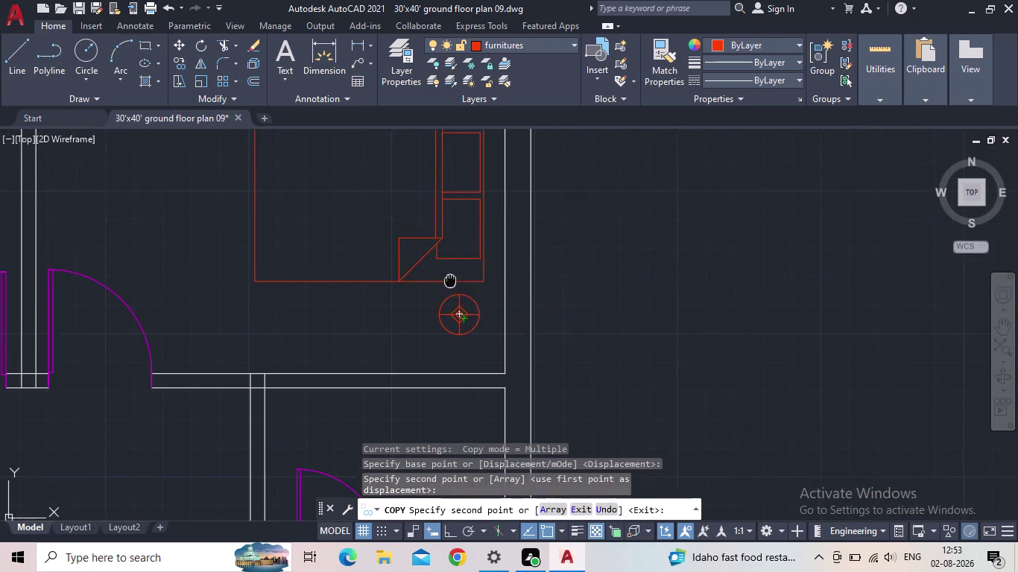
middle_drag(442, 305, 394, 422)
click(408, 223)
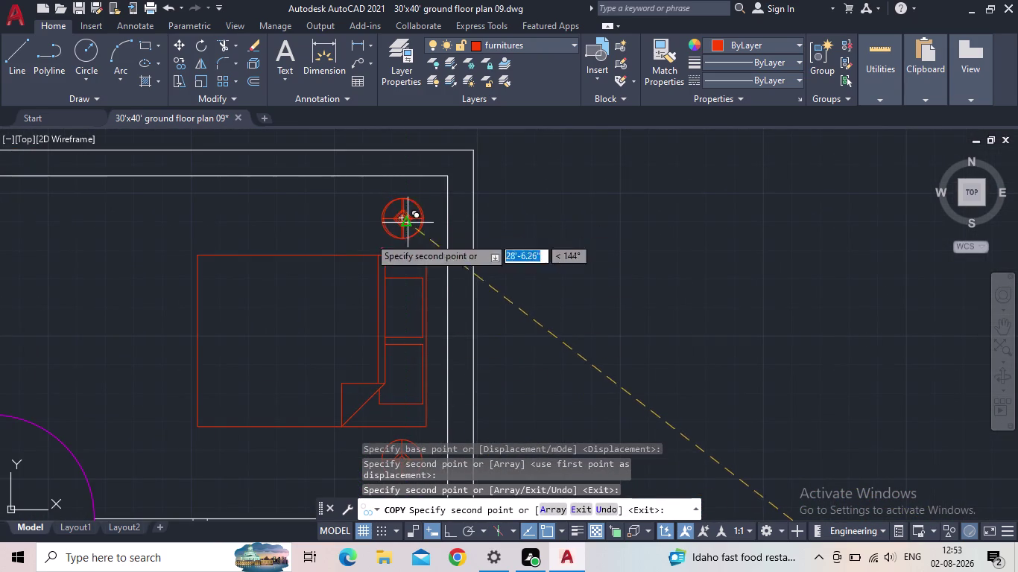
Place two more symbol copies above and below the left bedroom's bed, then re-centre the plan.
middle_drag(273, 257, 514, 304)
scroll(down, 3)
scroll(down, 3)
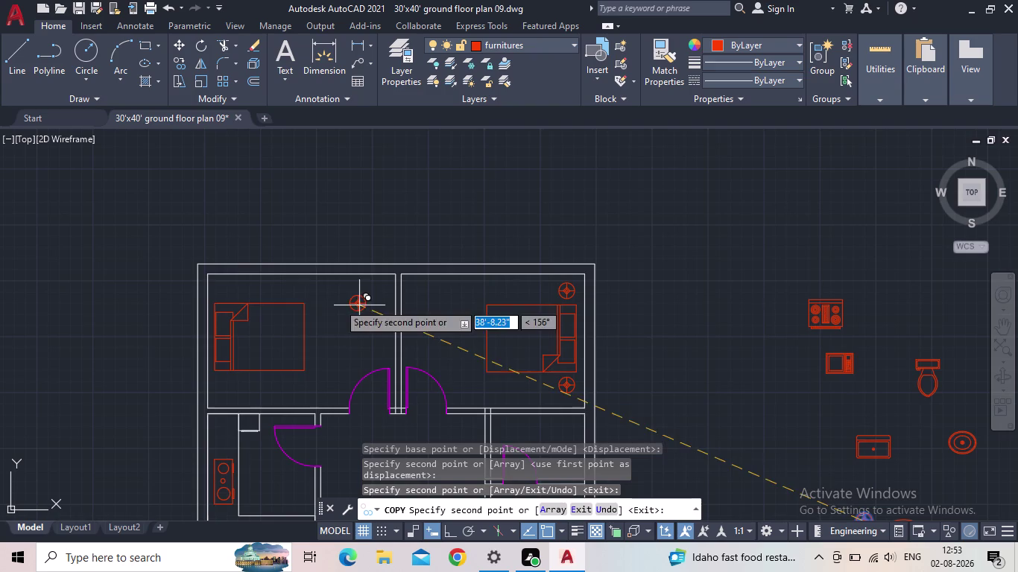
scroll(up, 3)
click(263, 283)
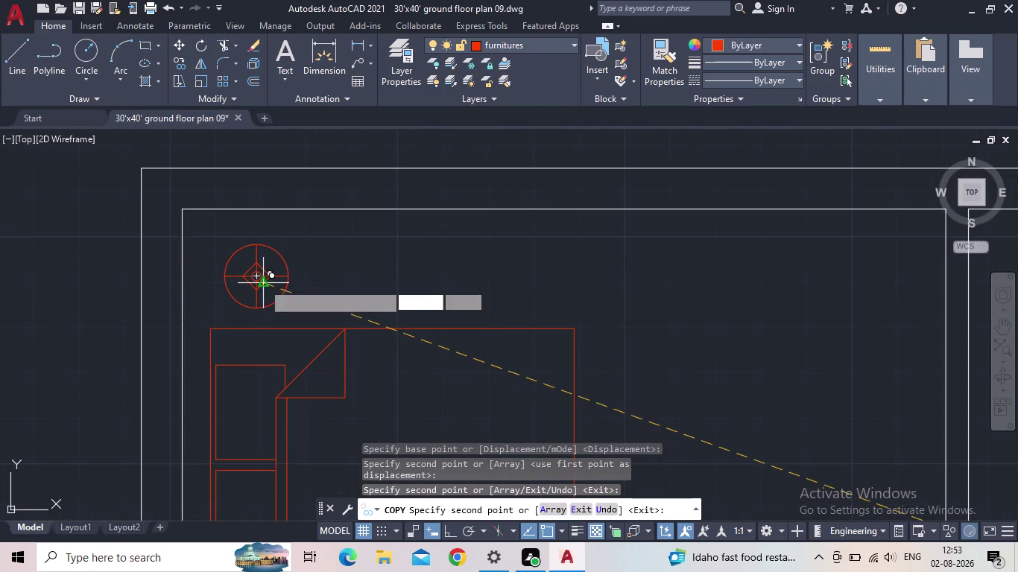
scroll(down, 3)
middle_drag(349, 323, 324, 203)
scroll(down, 3)
scroll(up, 3)
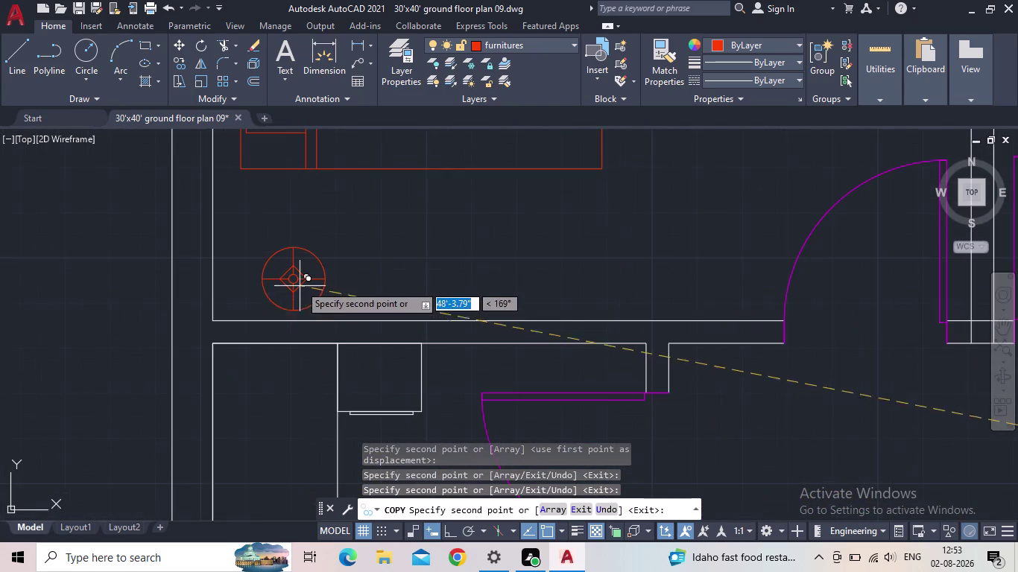
click(284, 228)
scroll(down, 3)
scroll(down, 3)
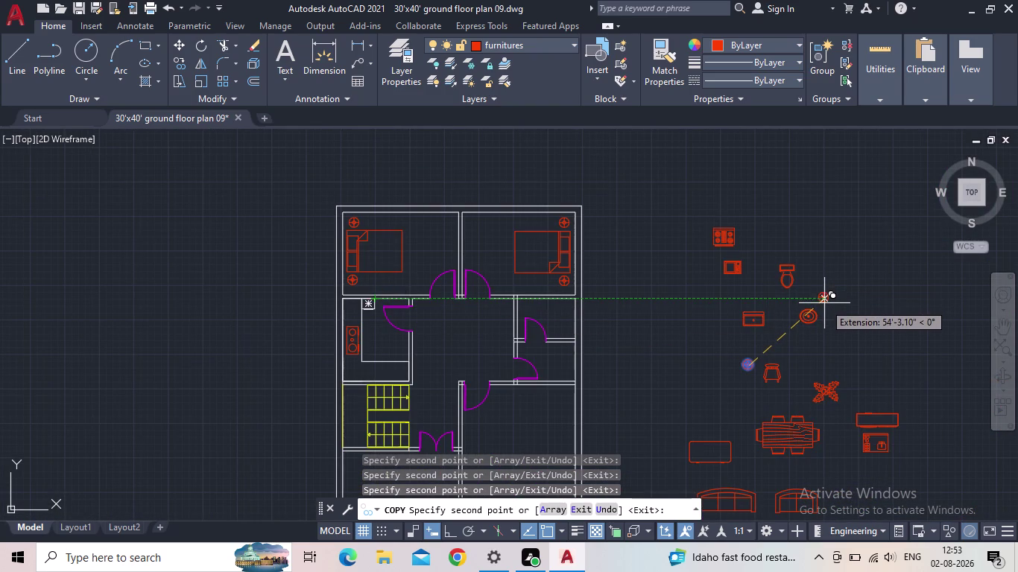
key(Escape)
middle_drag(815, 322, 717, 331)
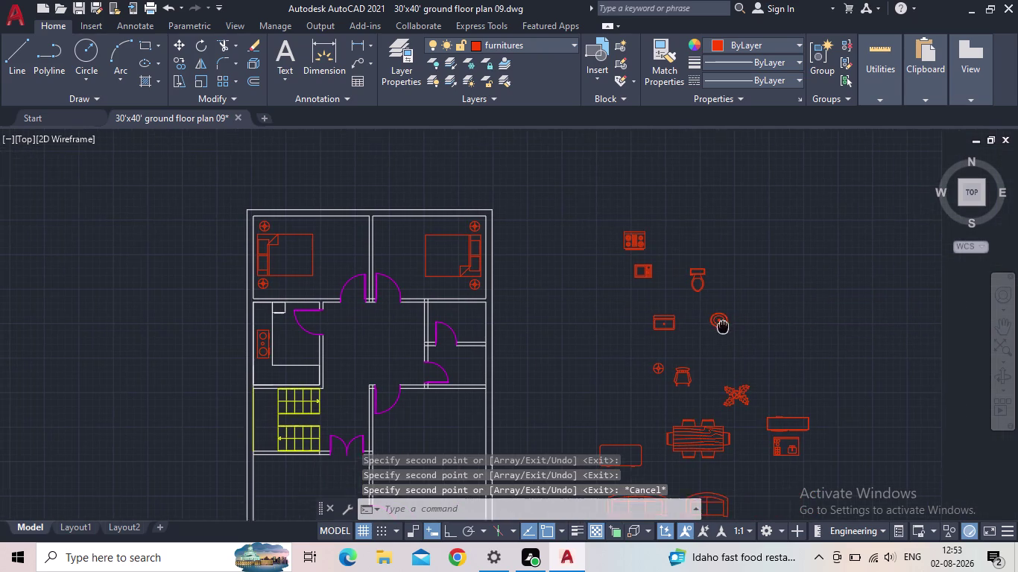
middle_drag(717, 331, 715, 332)
middle_drag(675, 335, 676, 316)
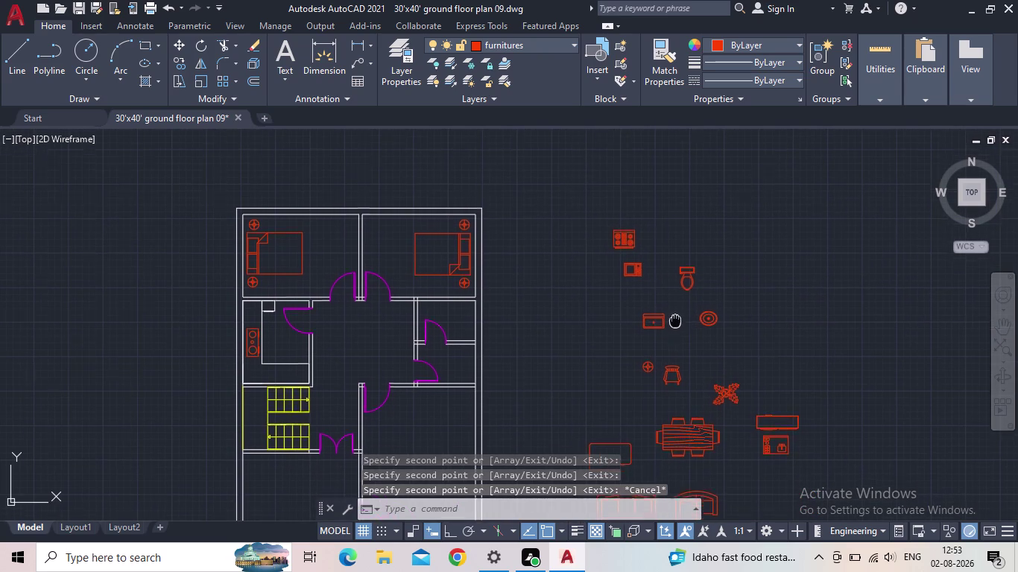
middle_drag(676, 316, 677, 305)
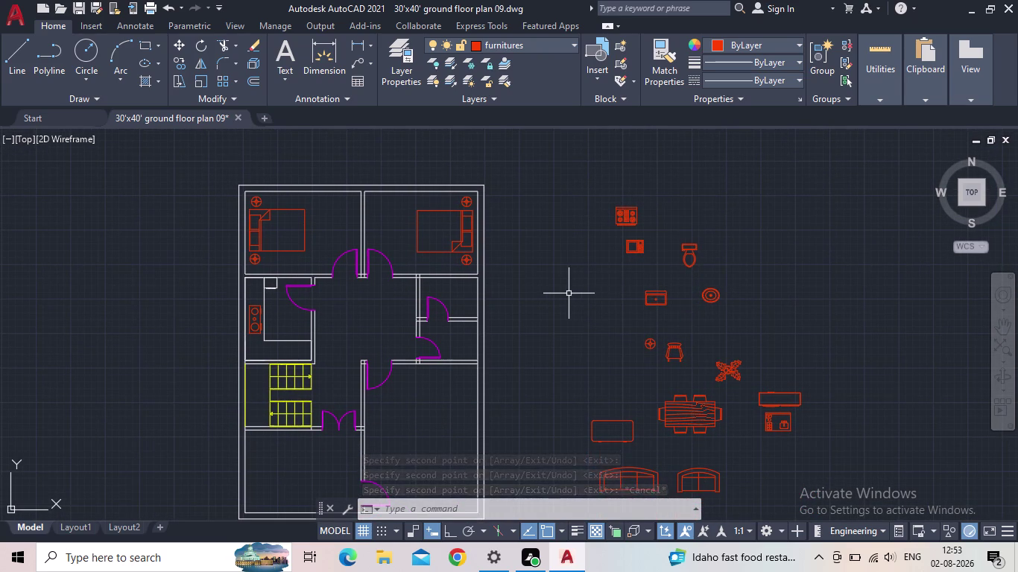
scroll(up, 3)
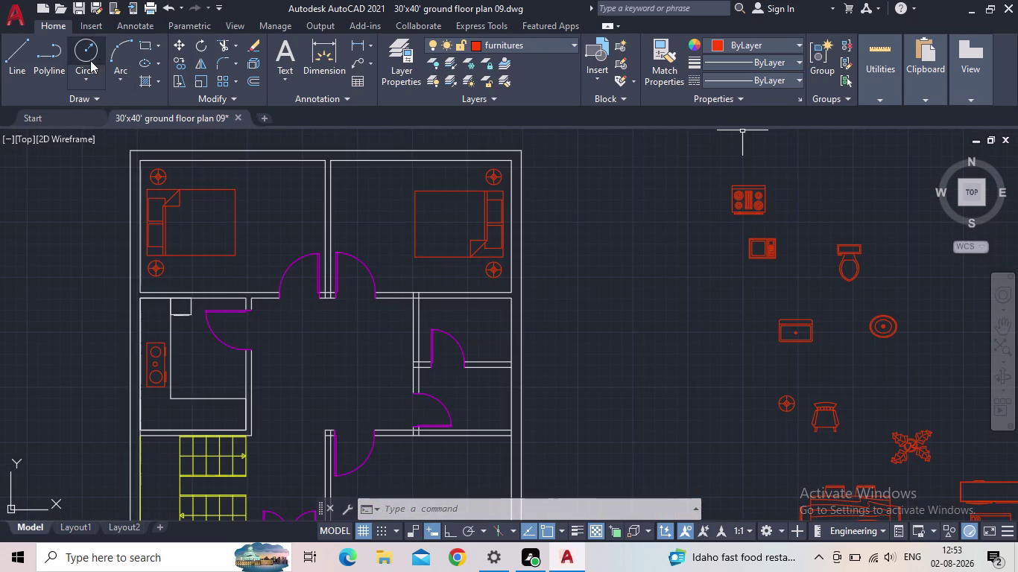
Draw a tall rectangle for the hall counter.
click(137, 44)
scroll(up, 3)
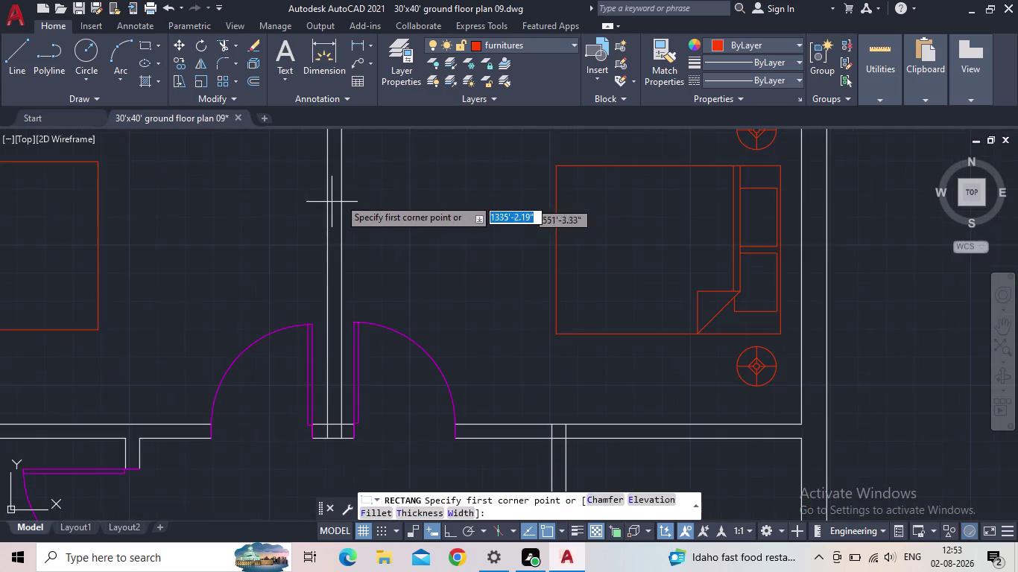
click(354, 174)
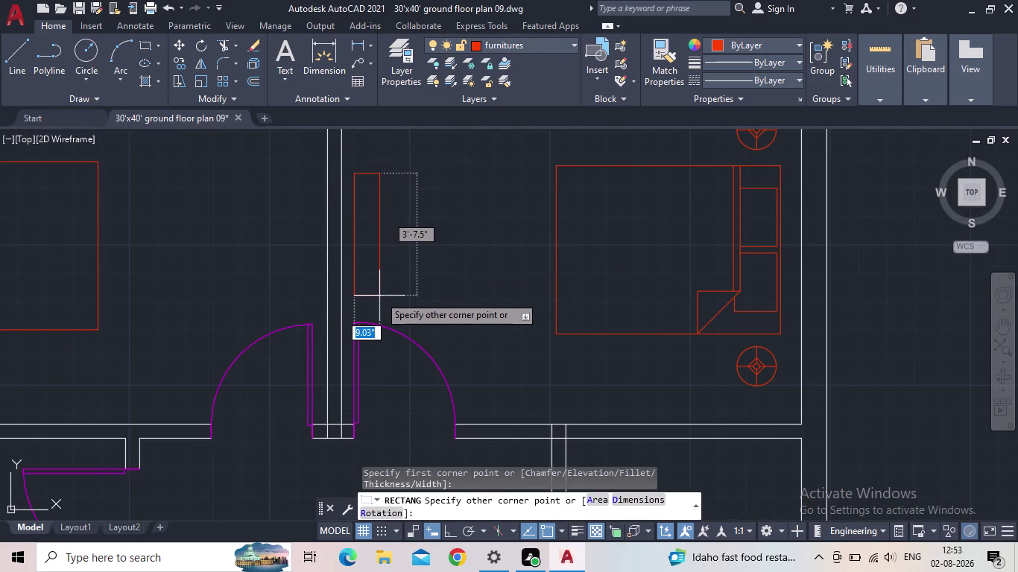
click(380, 296)
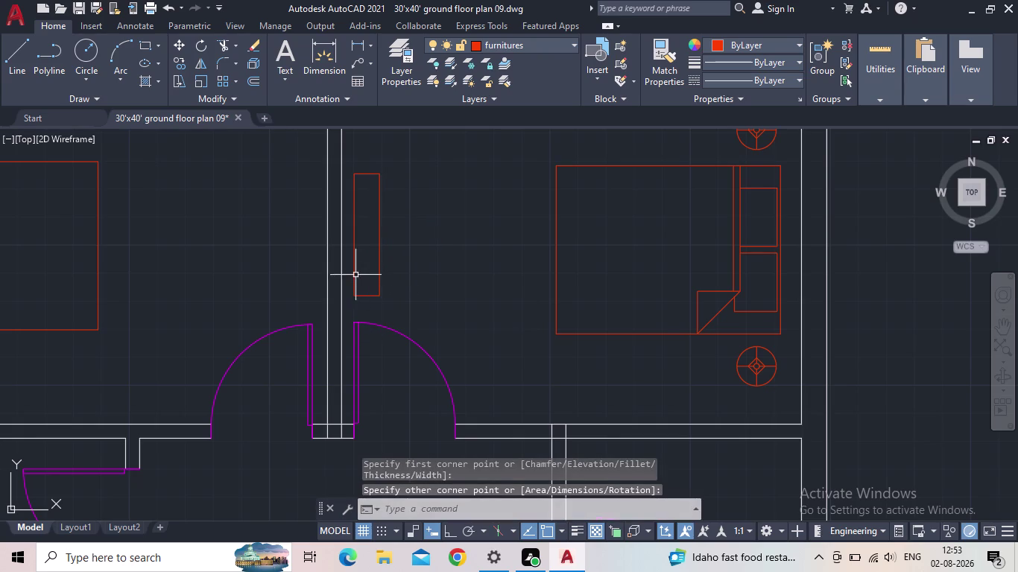
scroll(up, 3)
middle_drag(374, 255, 393, 380)
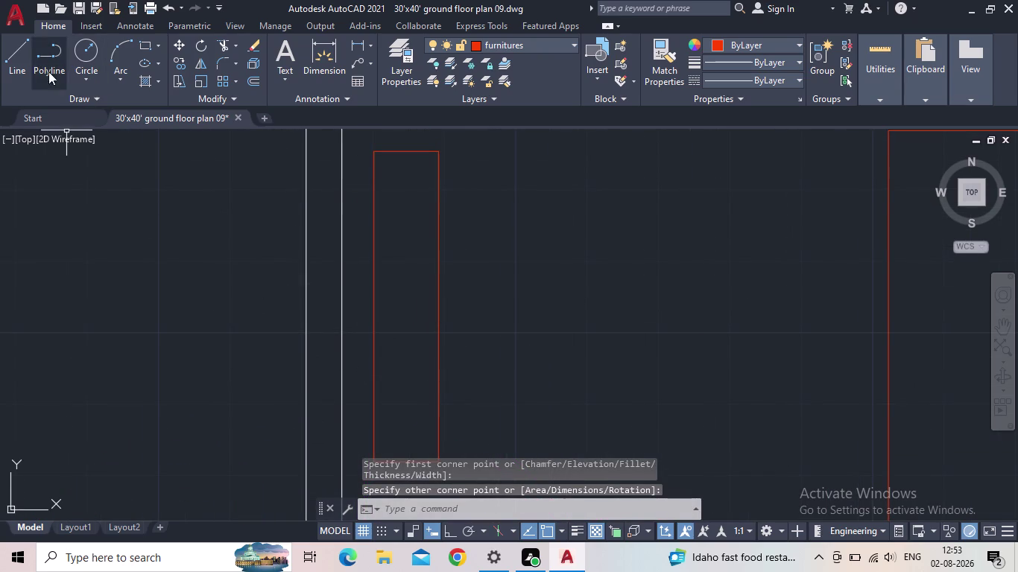
Draw a thin inner strip rectangle along the counter.
click(22, 57)
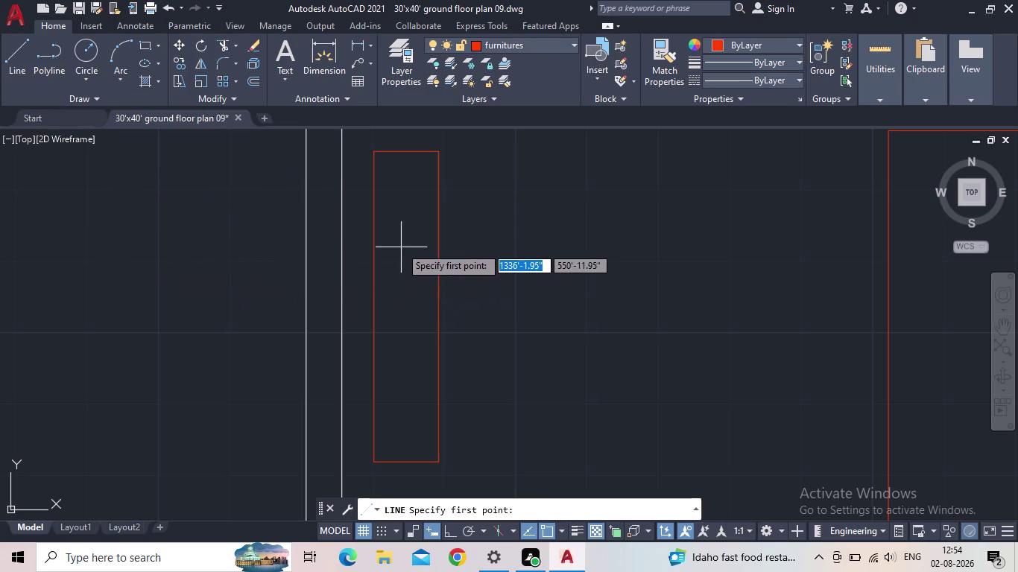
click(149, 45)
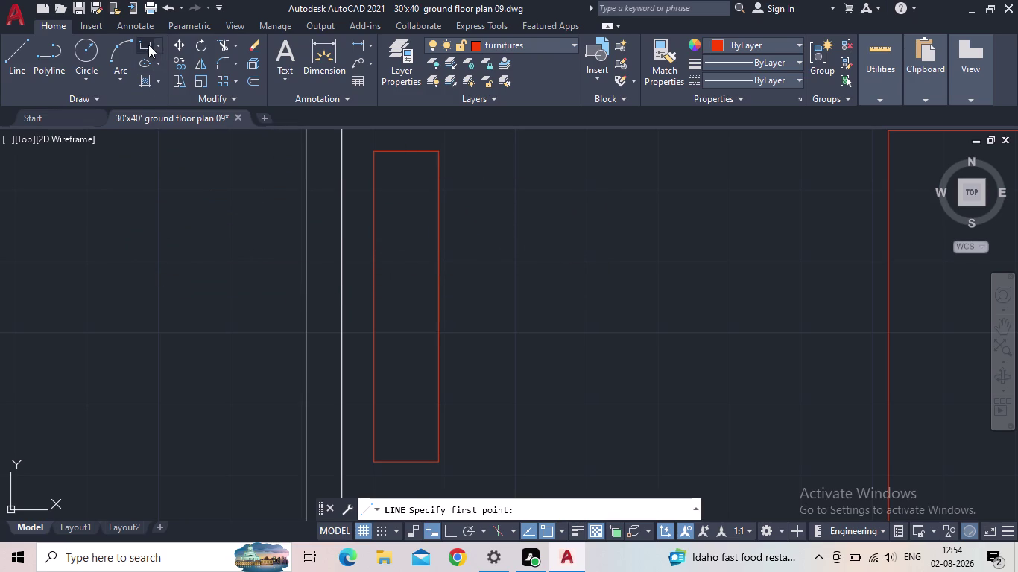
click(396, 174)
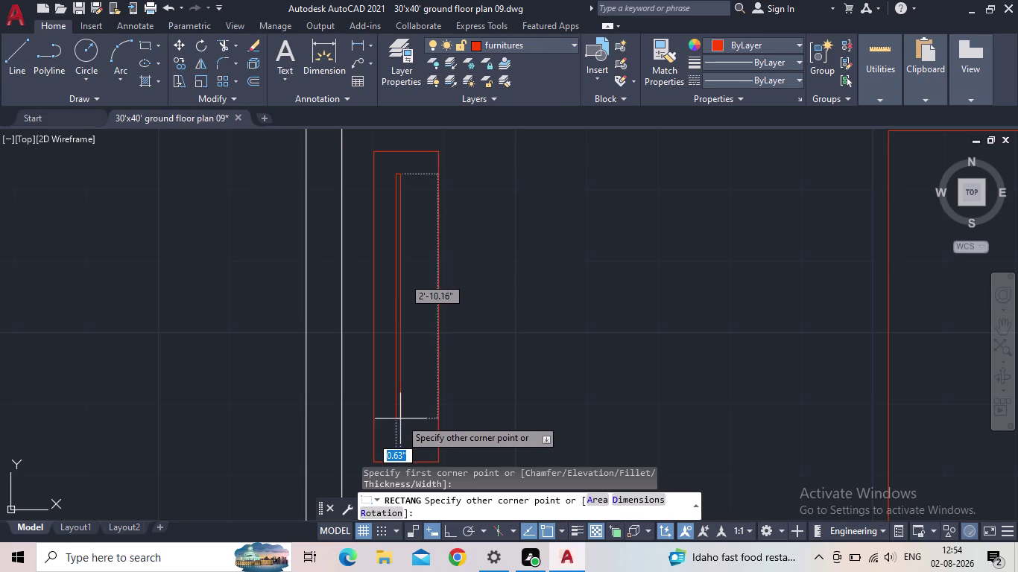
click(400, 443)
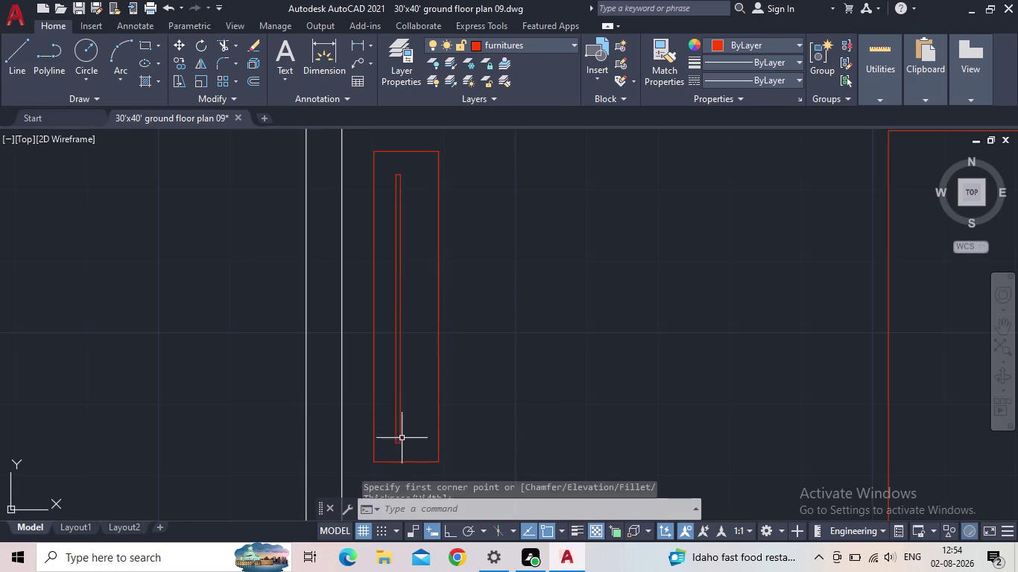
middle_drag(424, 278, 426, 245)
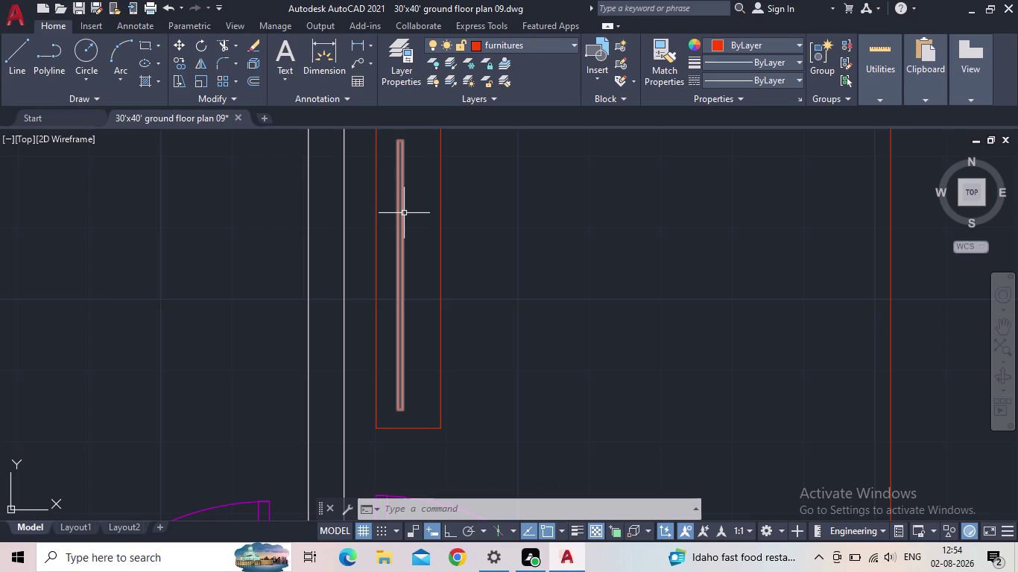
Cancel the stray line command and pan along the counter beside the door.
click(14, 55)
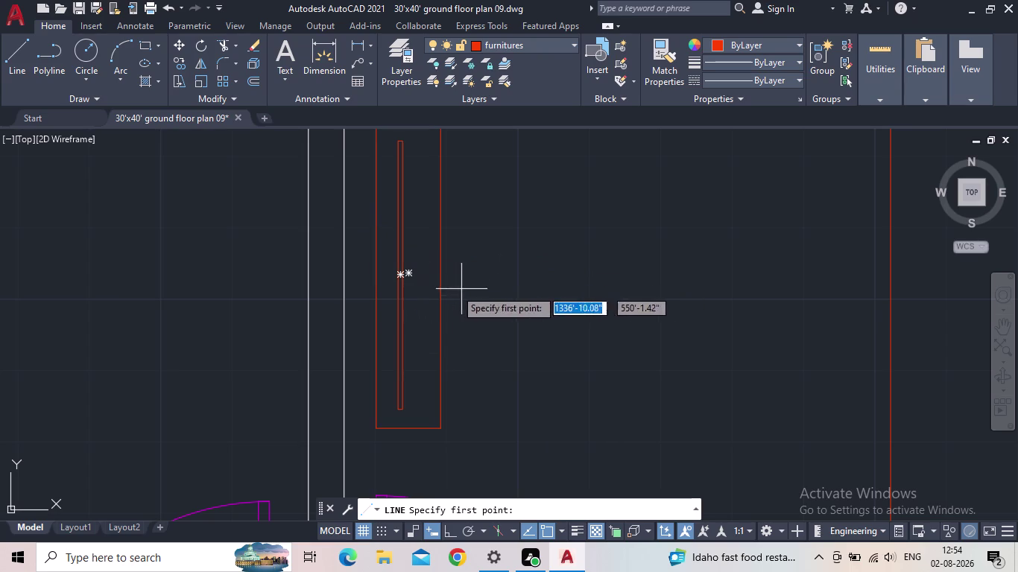
key(Escape)
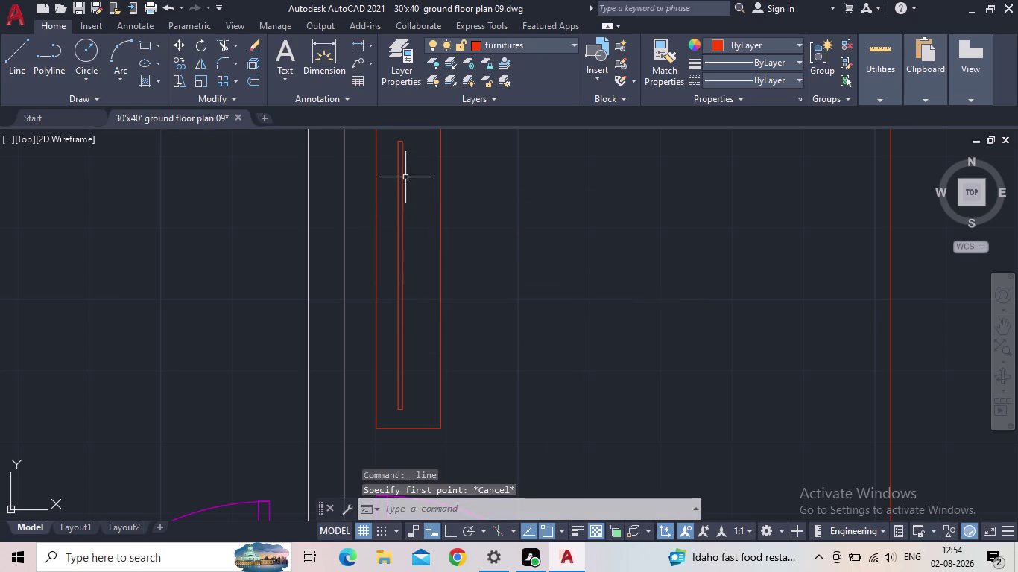
scroll(up, 3)
middle_drag(421, 205, 418, 176)
scroll(down, 3)
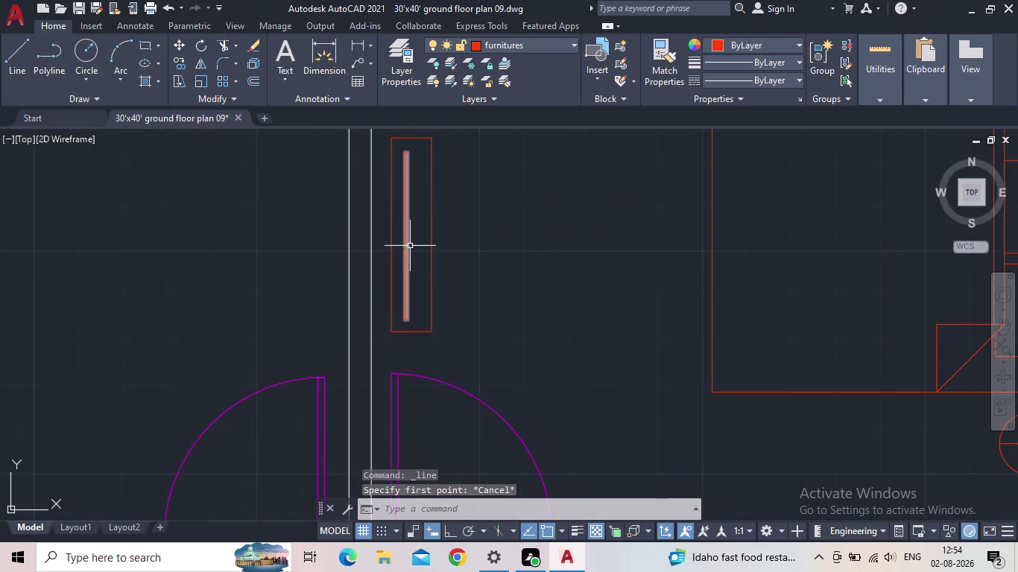
scroll(up, 3)
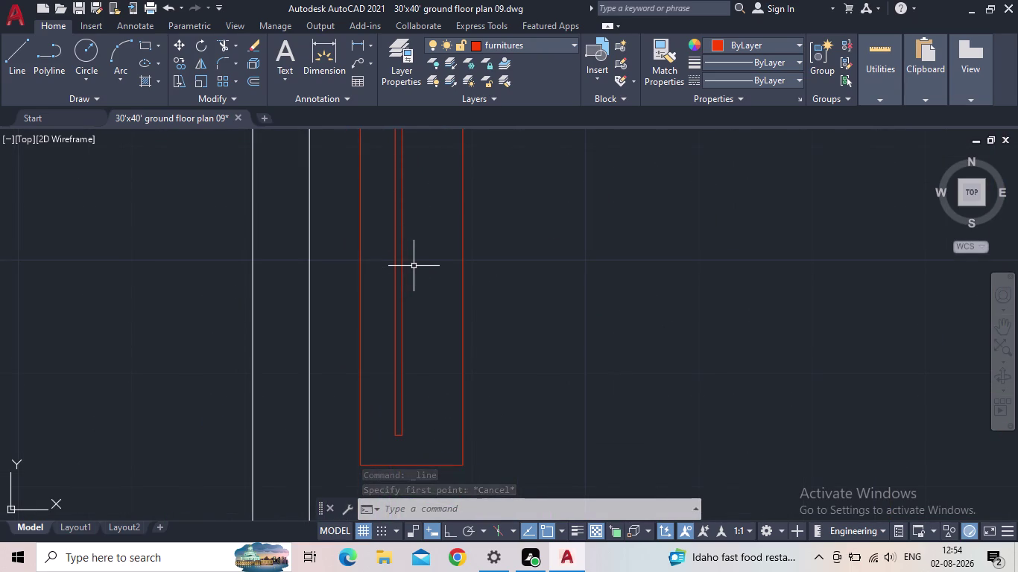
middle_drag(407, 273, 391, 312)
scroll(up, 3)
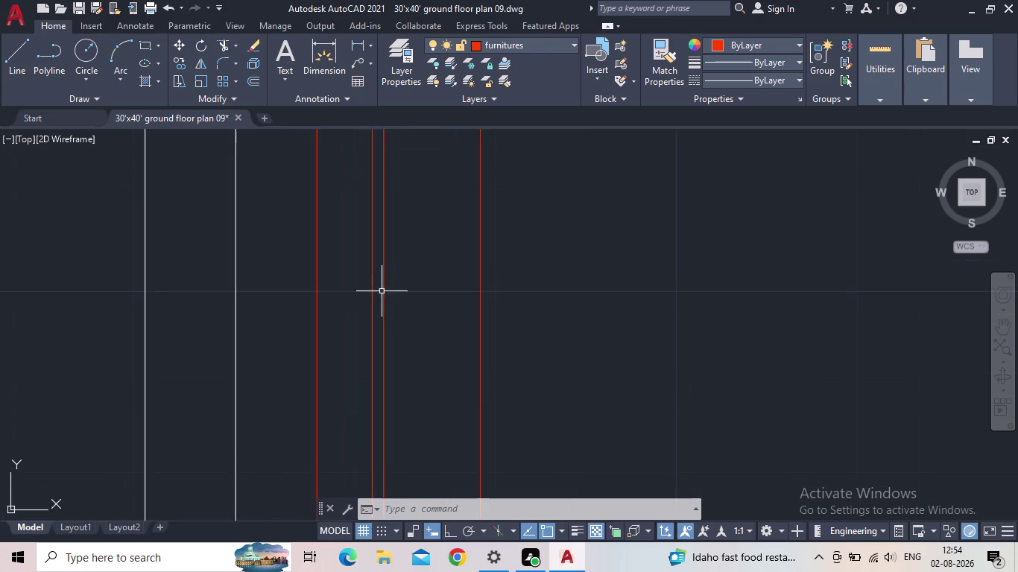
Select the counter block and explode it into individual lines with X.
drag(409, 307, 398, 307)
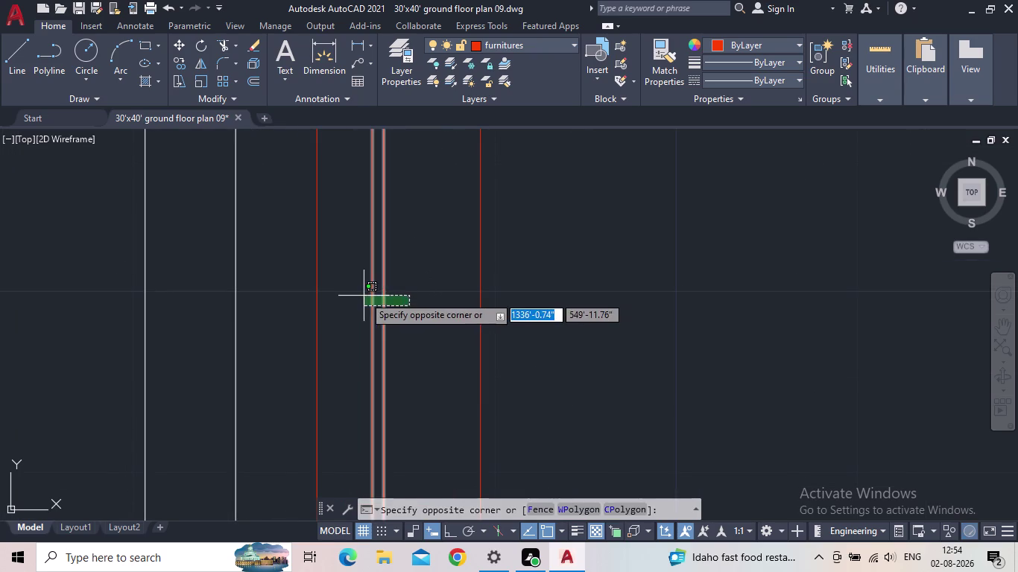
click(363, 296)
scroll(down, 3)
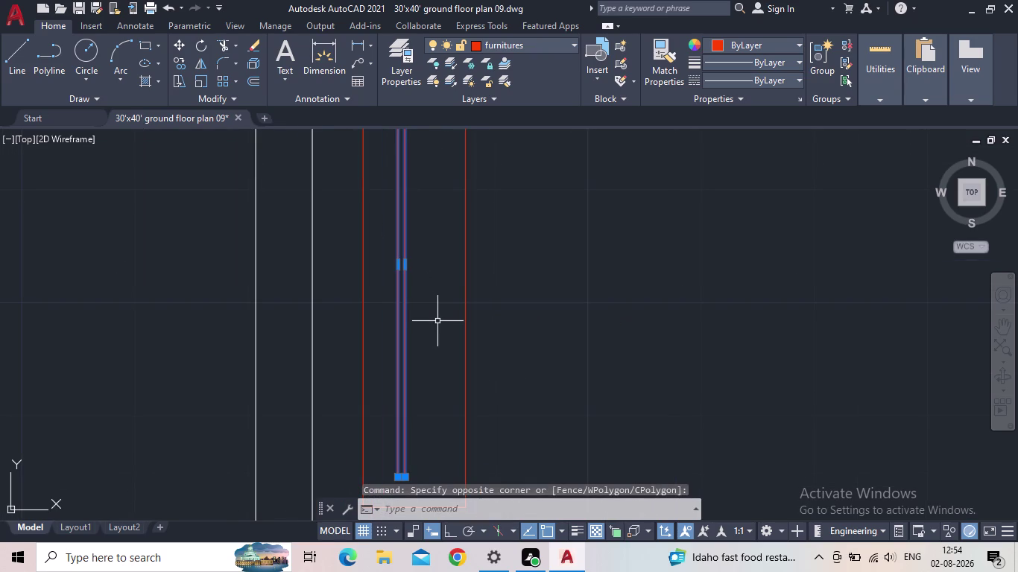
key(Escape)
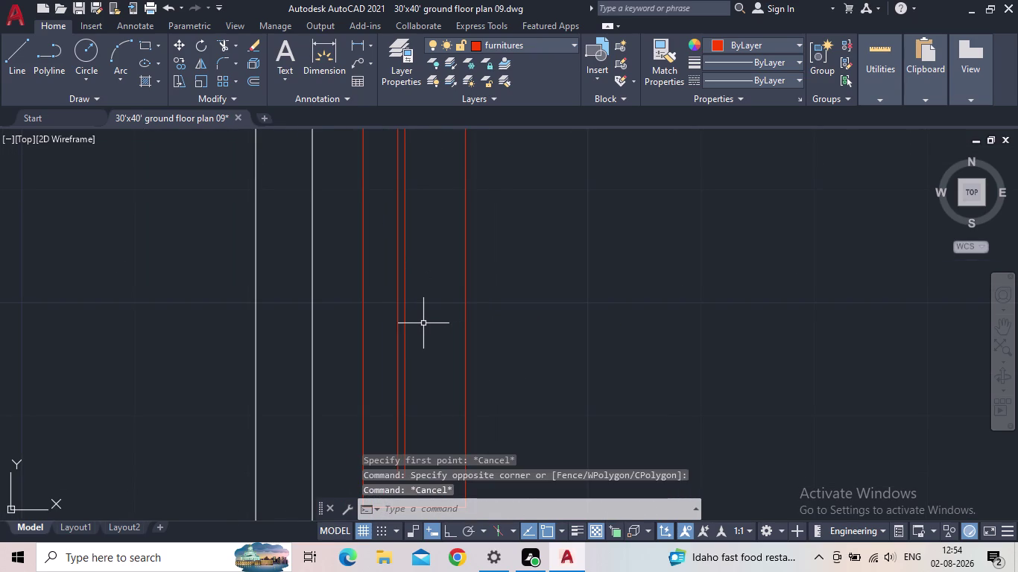
click(423, 323)
click(379, 310)
key(x)
key(space)
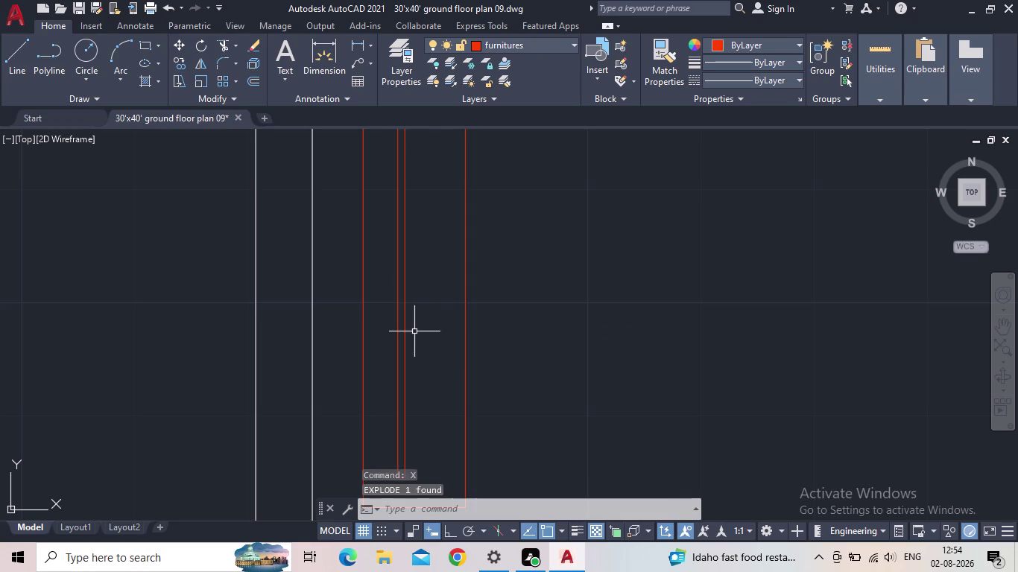
click(404, 337)
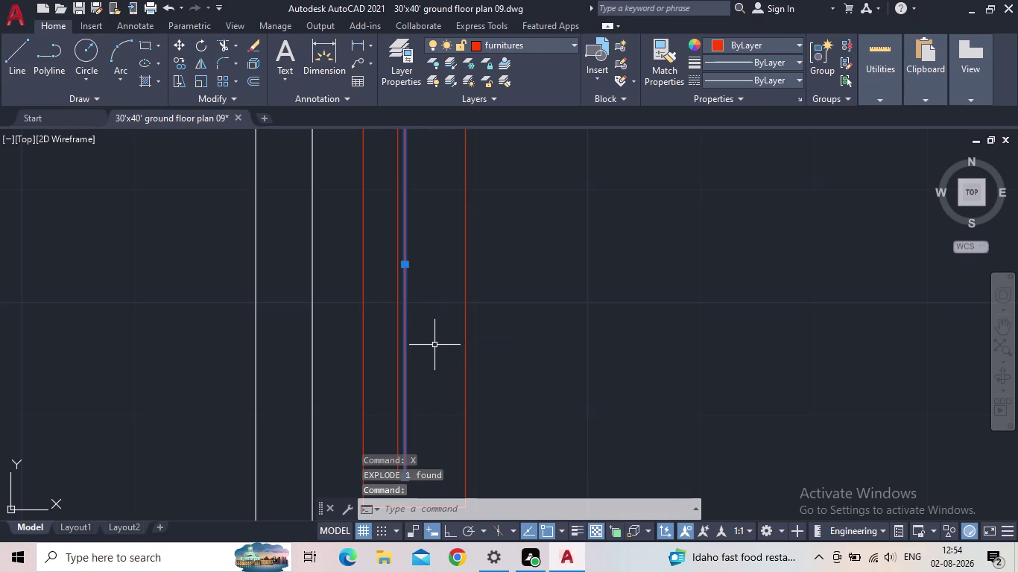
key(Escape)
Offset the inner strip line 2" to the right.
key(o)
key(Return)
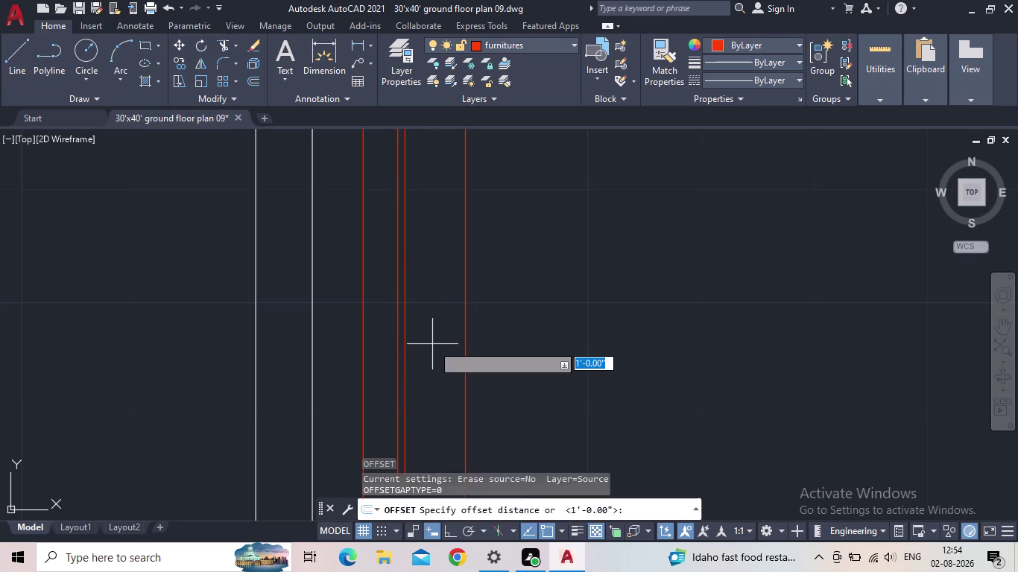
text(1)
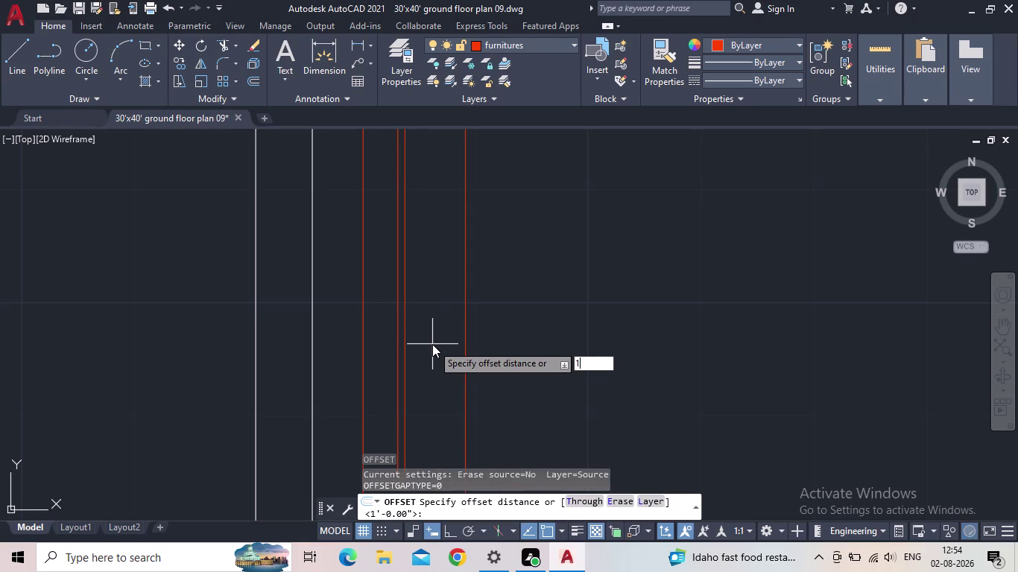
text(")
key(BackSpace)
key(BackSpace)
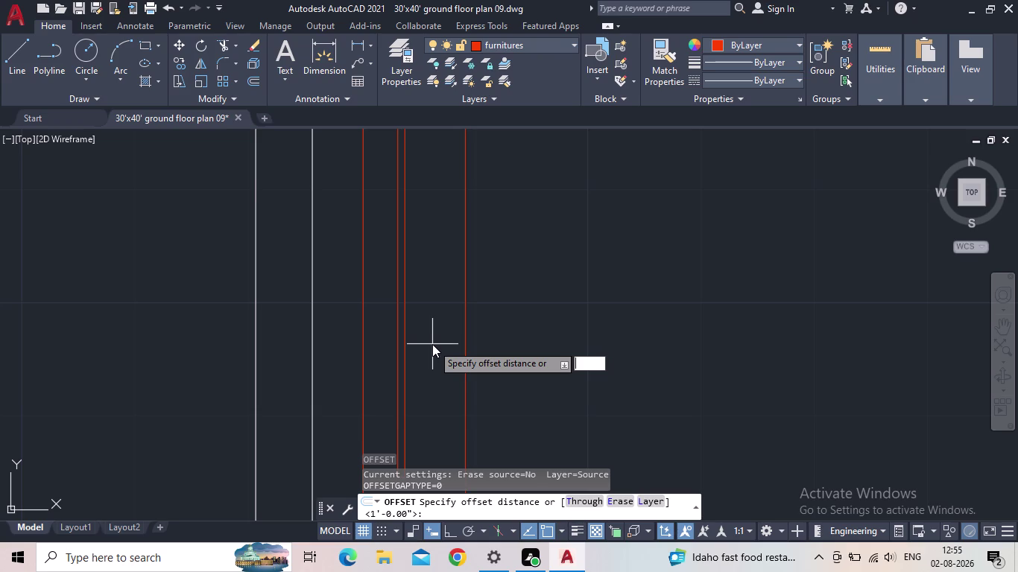
text(2")
key(Return)
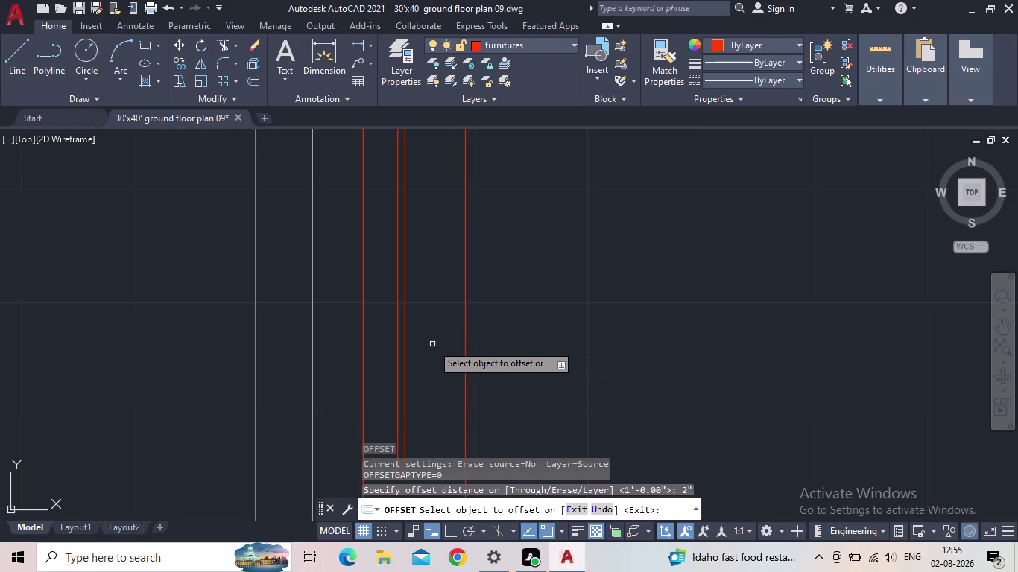
click(406, 353)
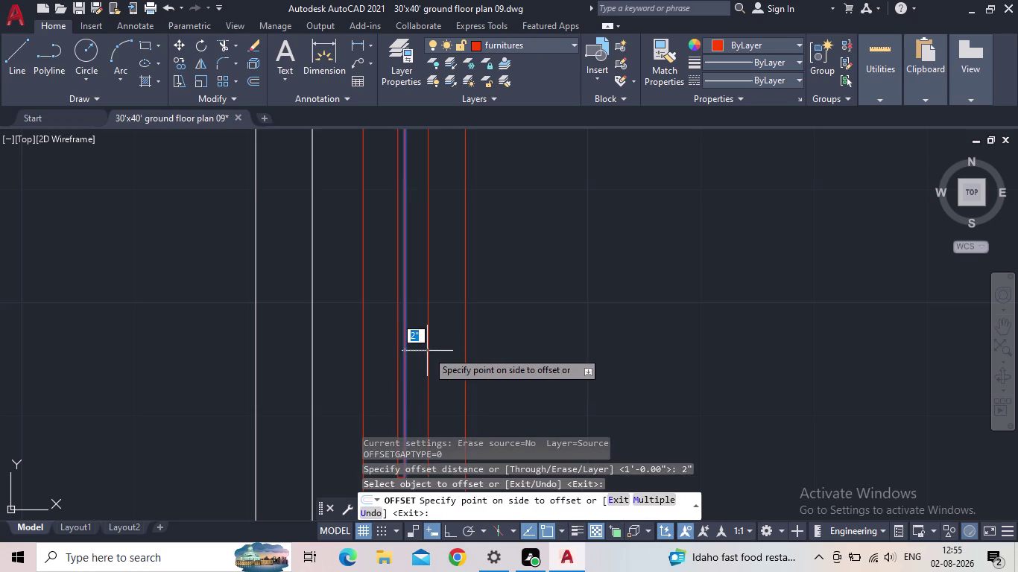
click(427, 352)
key(Escape)
Grip-stretch the offset line's top end down below the counter top.
scroll(down, 3)
middle_drag(423, 313, 424, 318)
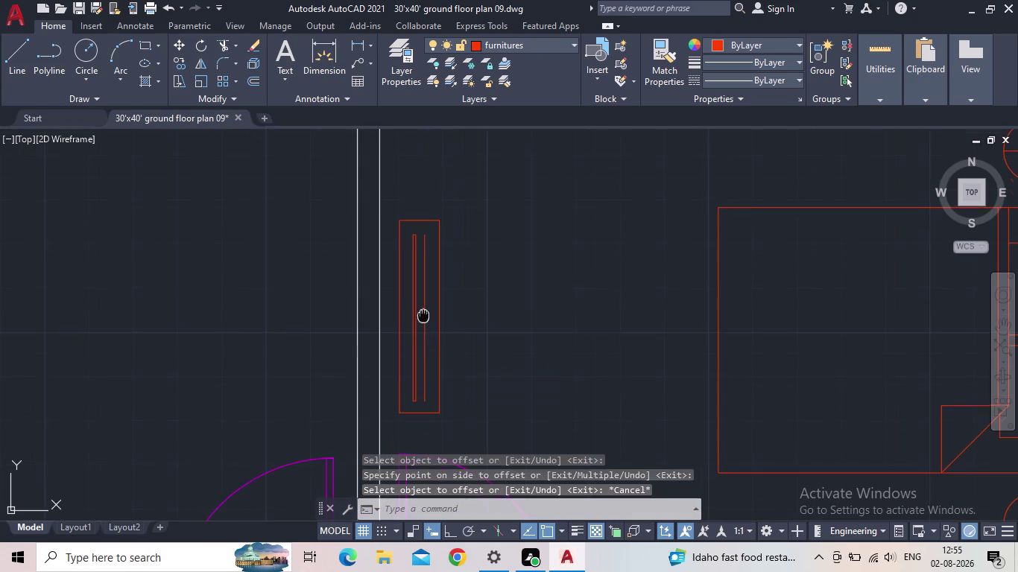
middle_drag(424, 318, 424, 349)
scroll(up, 3)
click(429, 265)
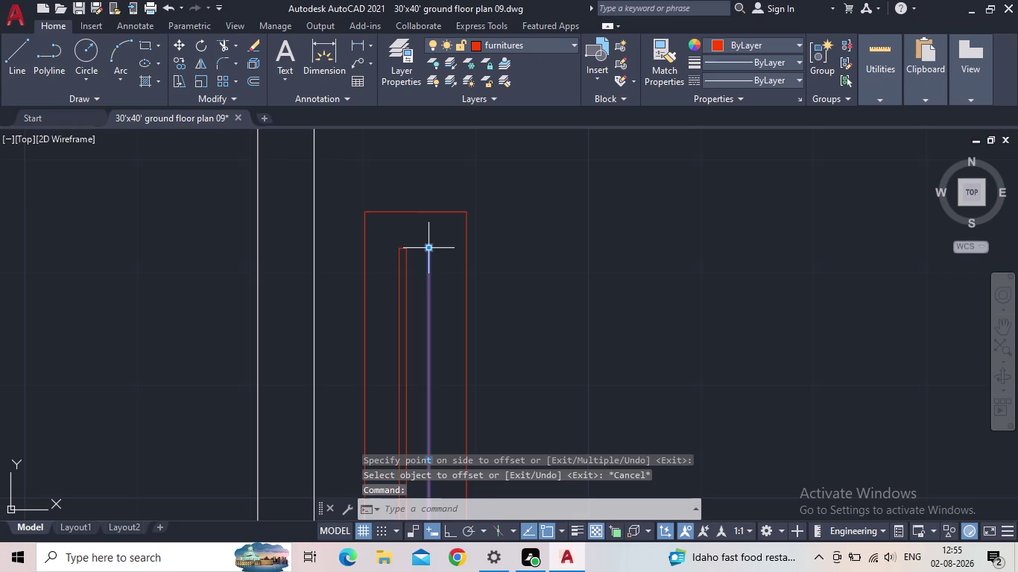
click(428, 248)
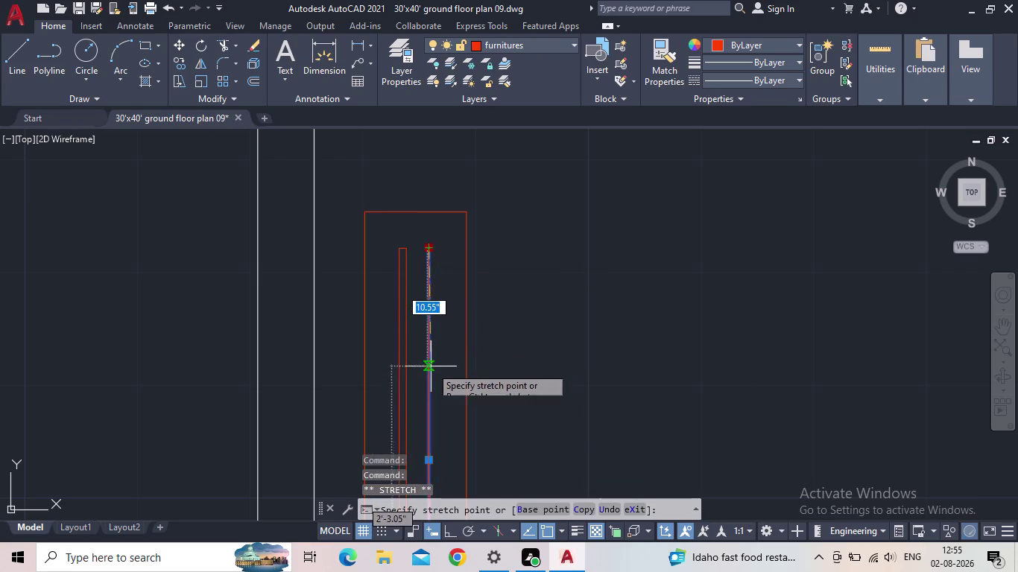
scroll(up, 3)
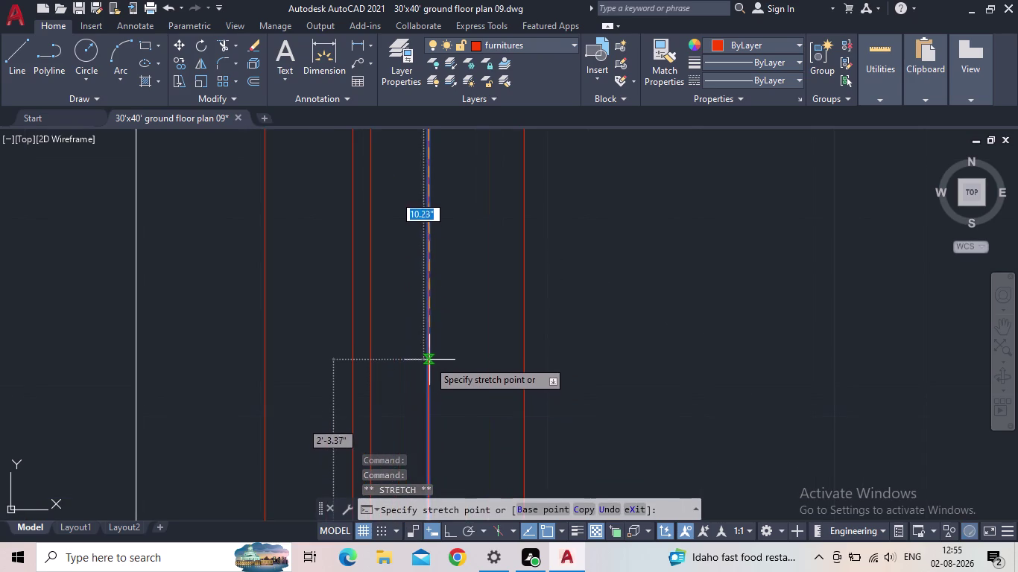
click(429, 356)
scroll(down, 3)
middle_drag(438, 376, 450, 204)
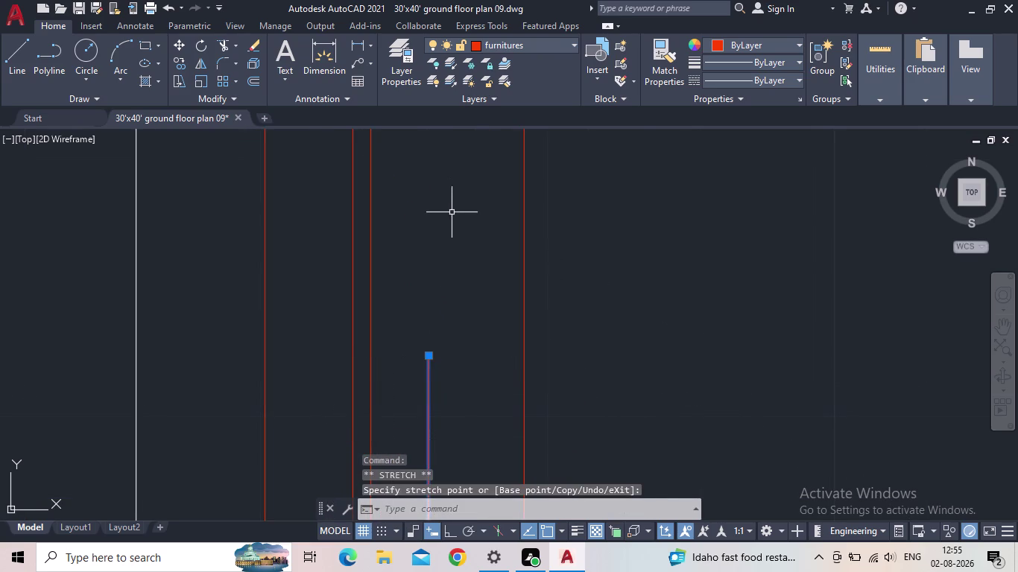
scroll(down, 3)
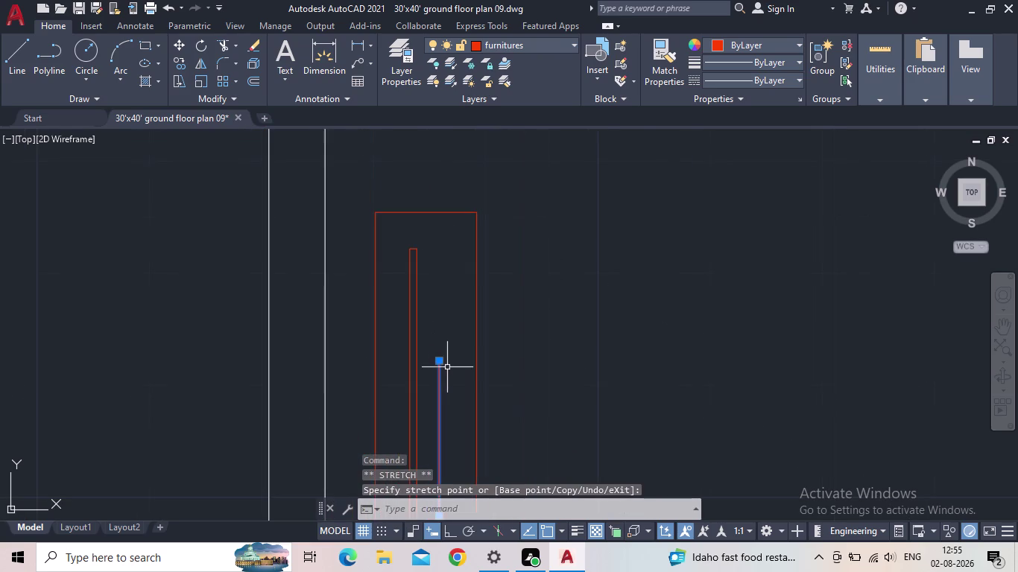
scroll(up, 3)
click(438, 354)
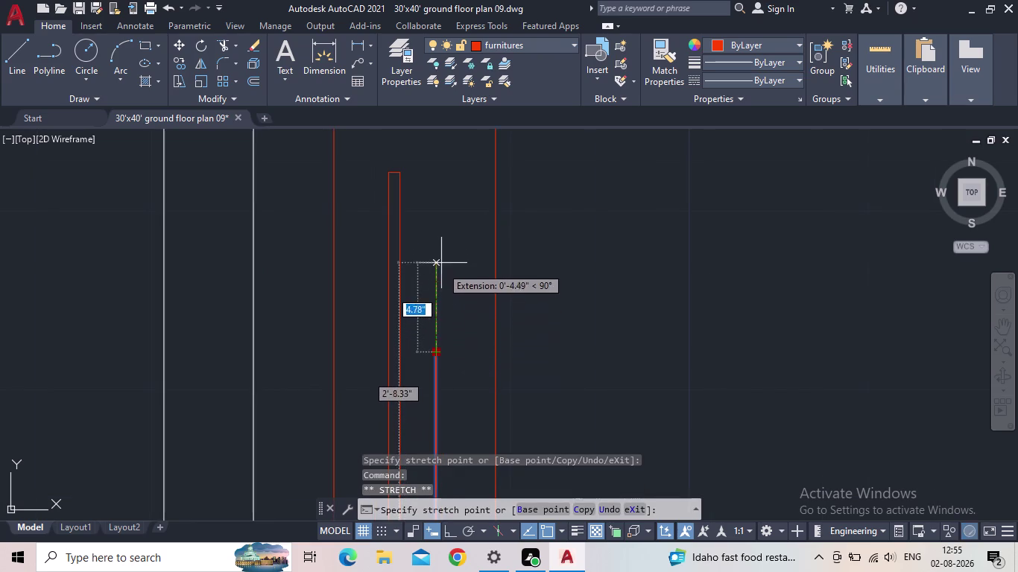
click(434, 227)
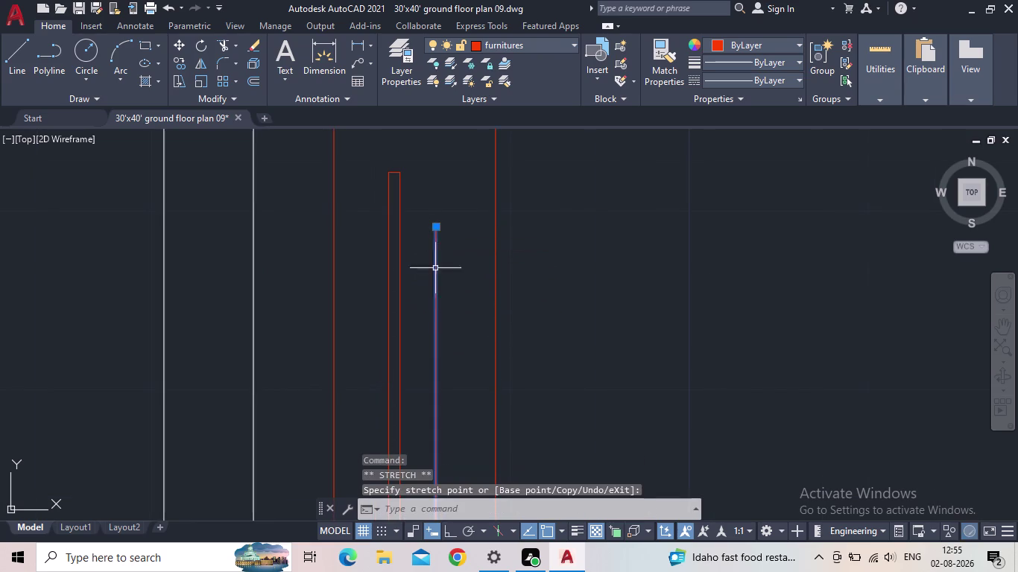
Raise the offset line's bottom end with its grip.
scroll(down, 3)
middle_drag(439, 306, 459, 164)
scroll(down, 3)
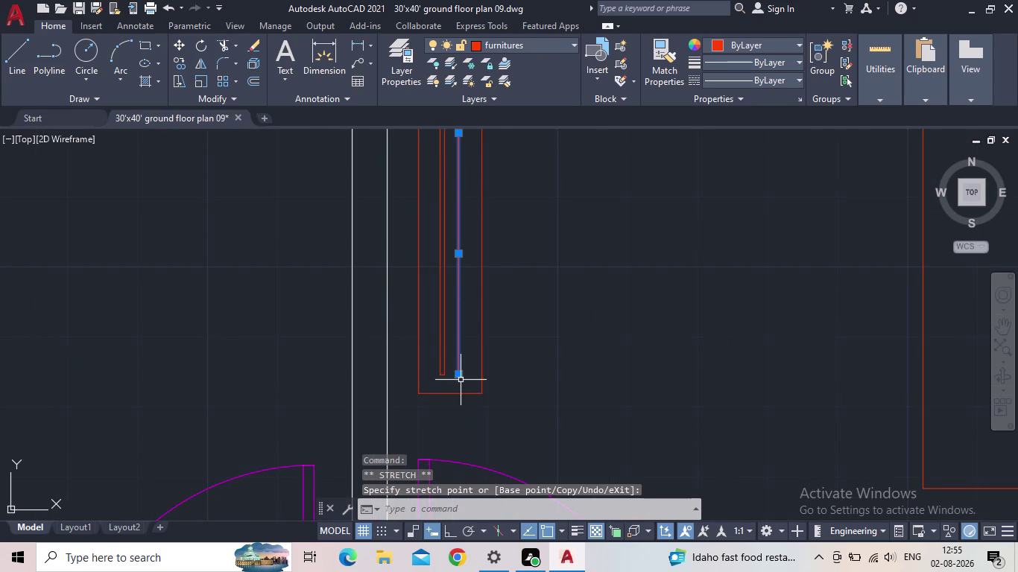
click(460, 376)
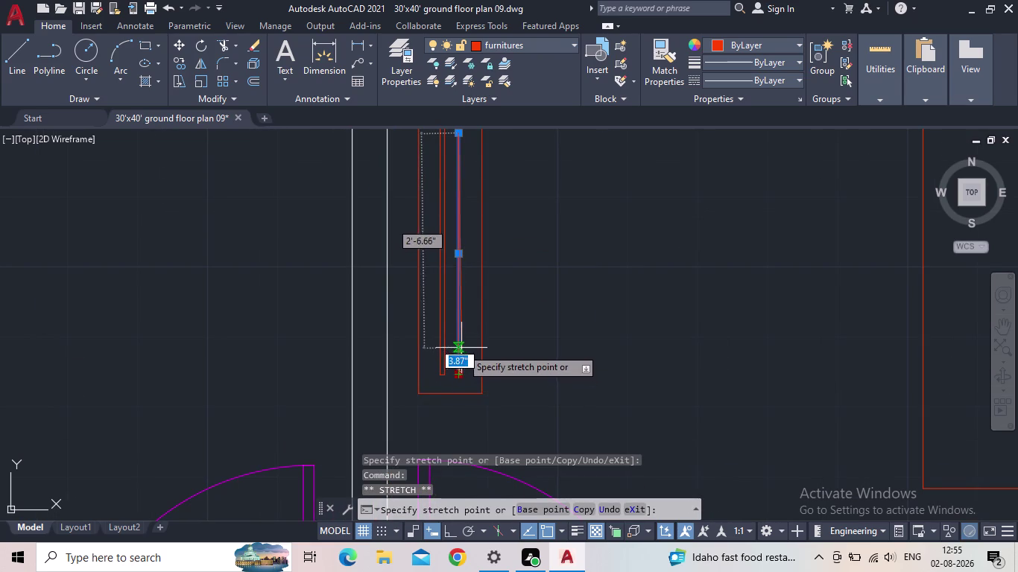
click(460, 348)
key(Escape)
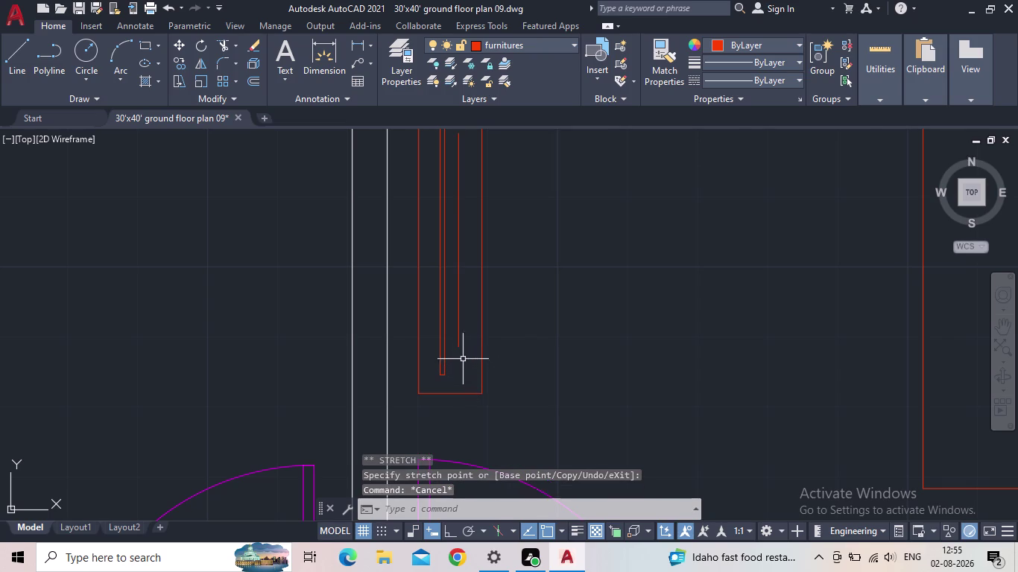
scroll(down, 3)
scroll(up, 3)
scroll(up, 3)
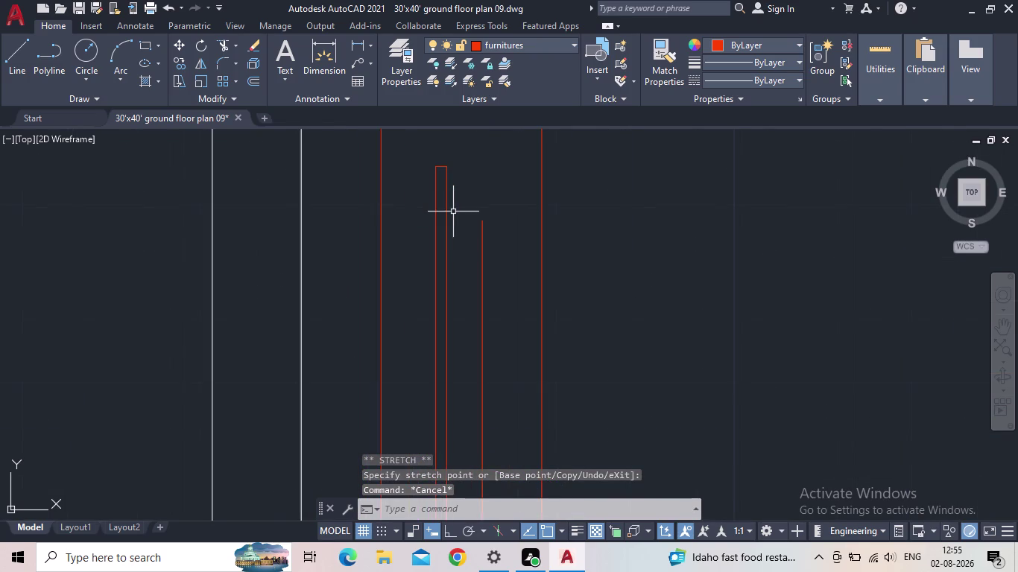
Draw a slanted line joining the offset line's top to the inner strip's top.
key(l)
key(Return)
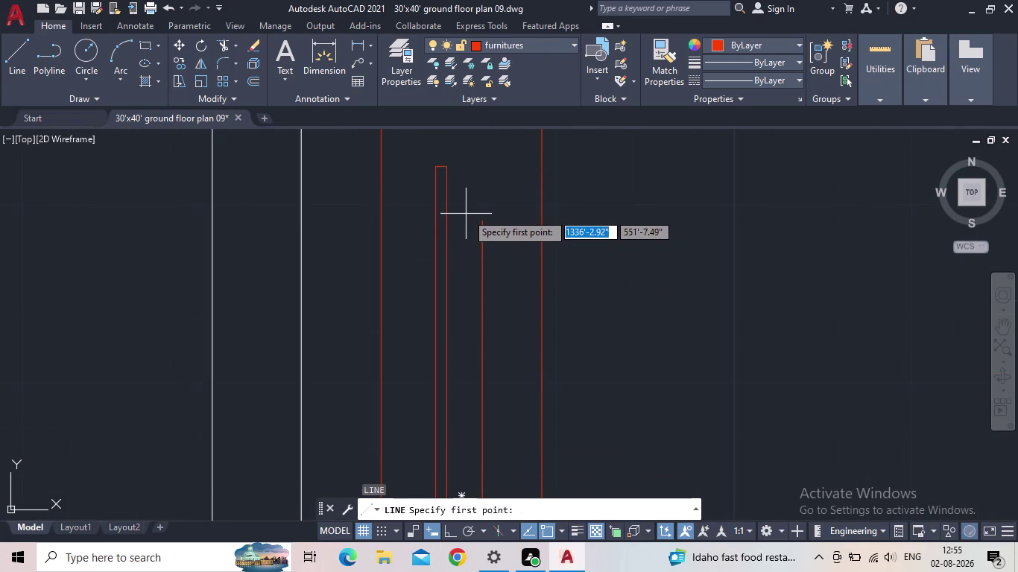
click(483, 225)
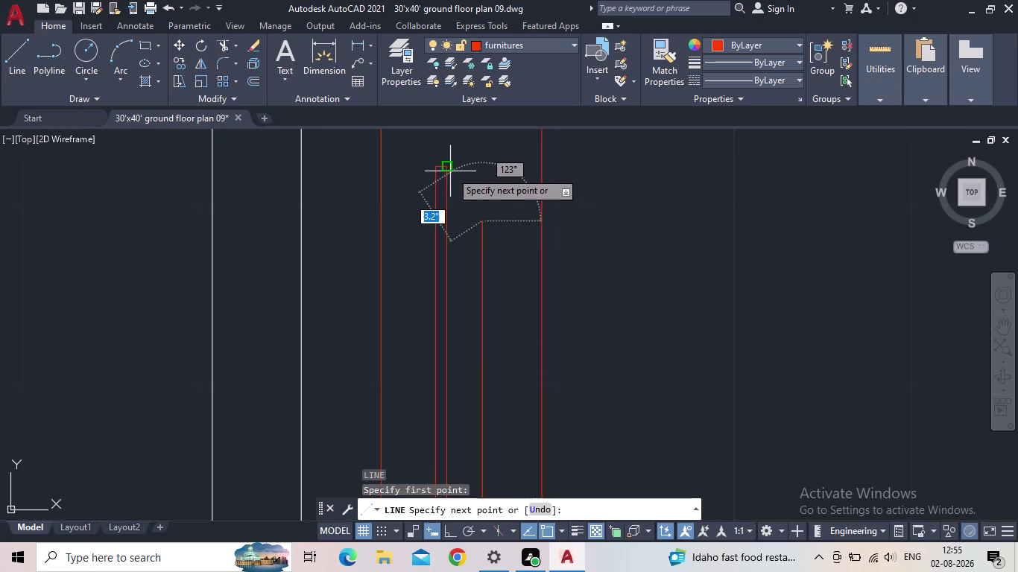
click(449, 169)
key(Escape)
scroll(down, 3)
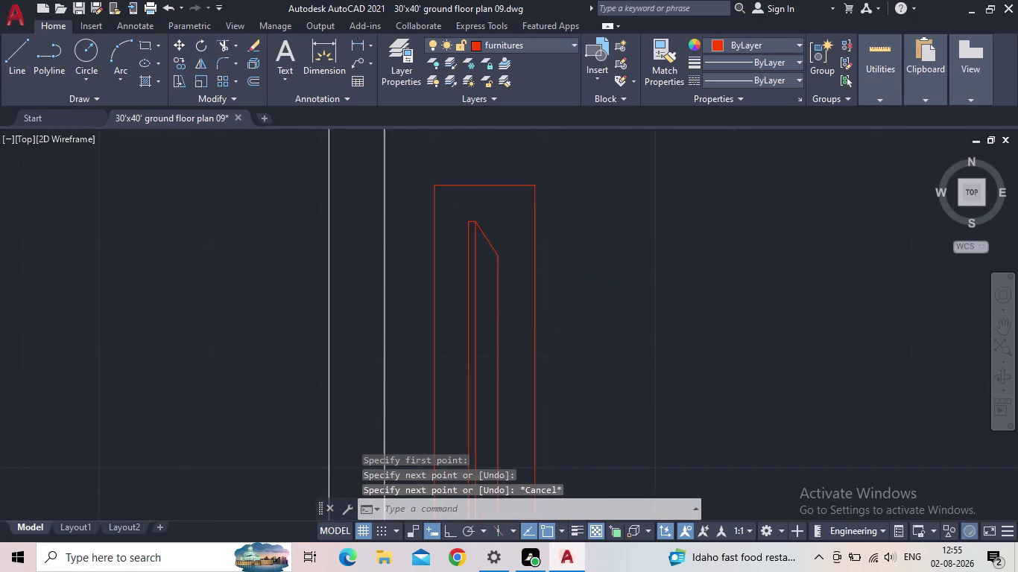
scroll(down, 3)
middle_drag(519, 314, 504, 125)
scroll(down, 3)
scroll(up, 3)
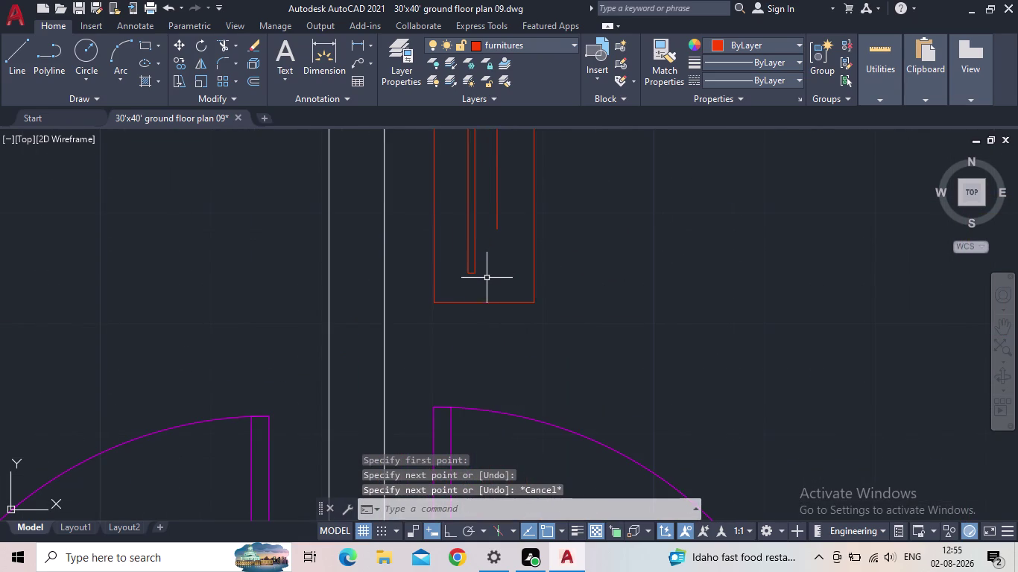
Draw a line from the strip's bottom toward the counter's right side.
key(space)
click(501, 229)
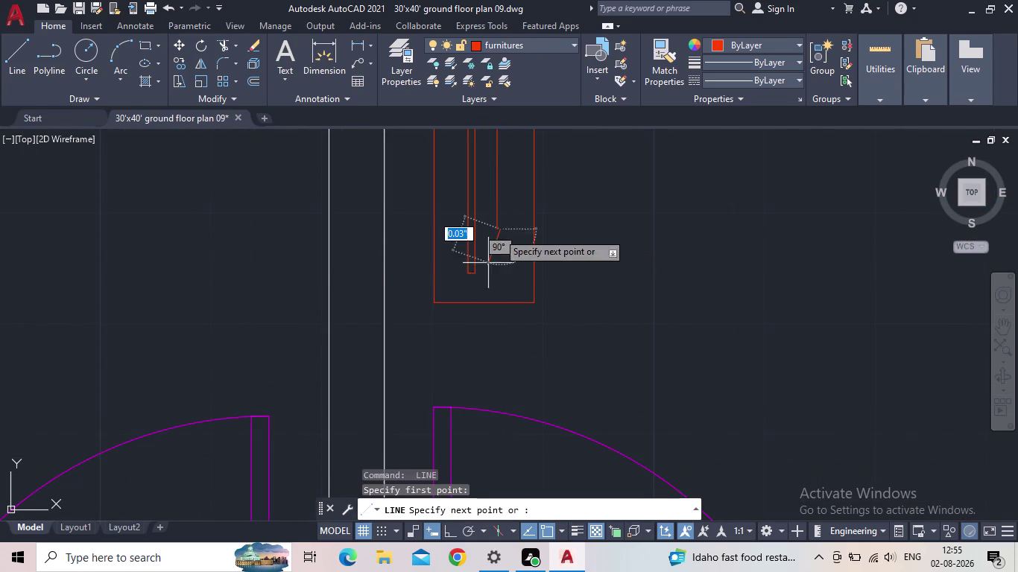
click(478, 276)
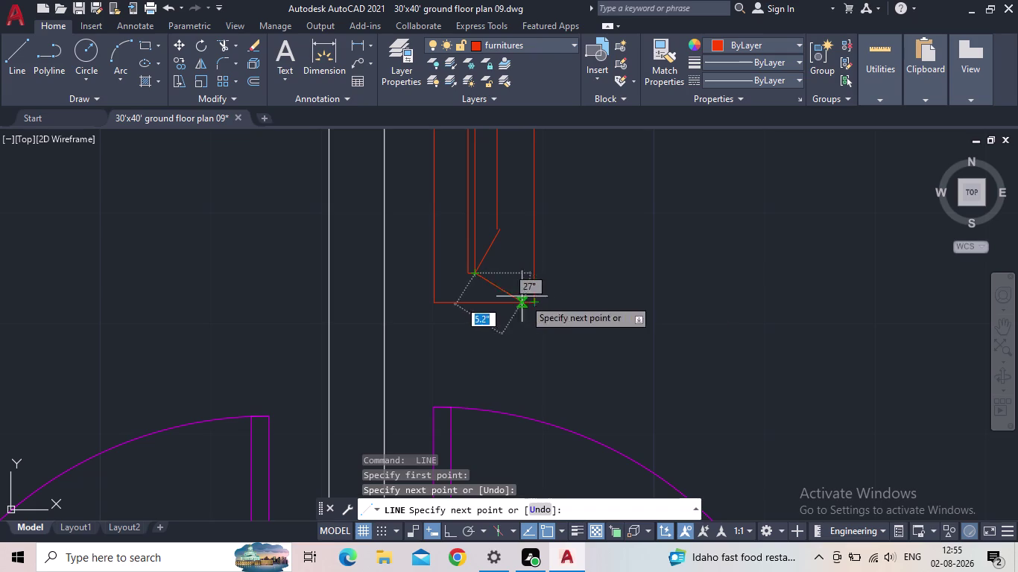
key(Escape)
Grip-stretch the diagonal line, cancel the edit, and pan across the bedroom area.
scroll(up, 3)
click(476, 220)
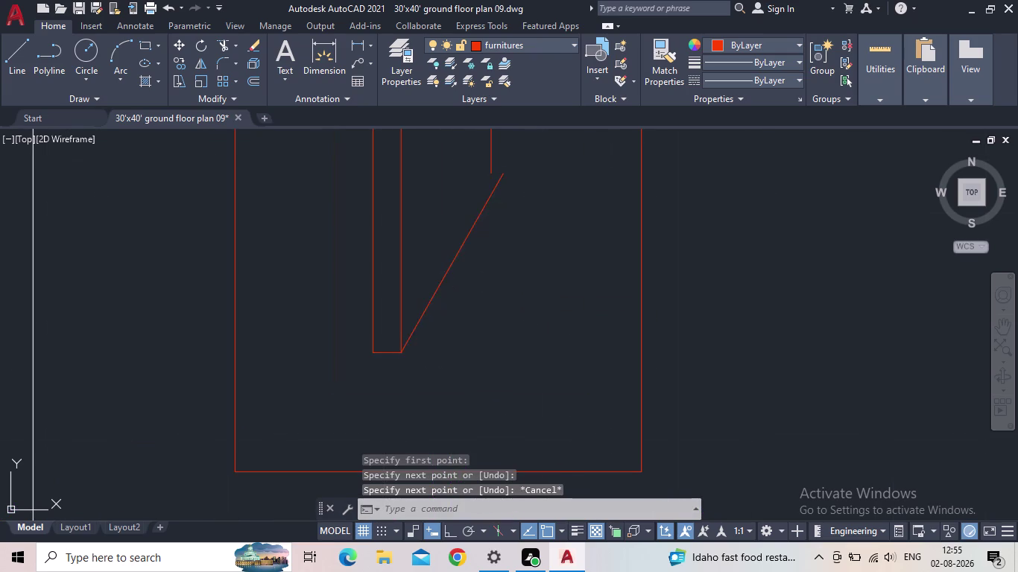
click(502, 173)
click(493, 174)
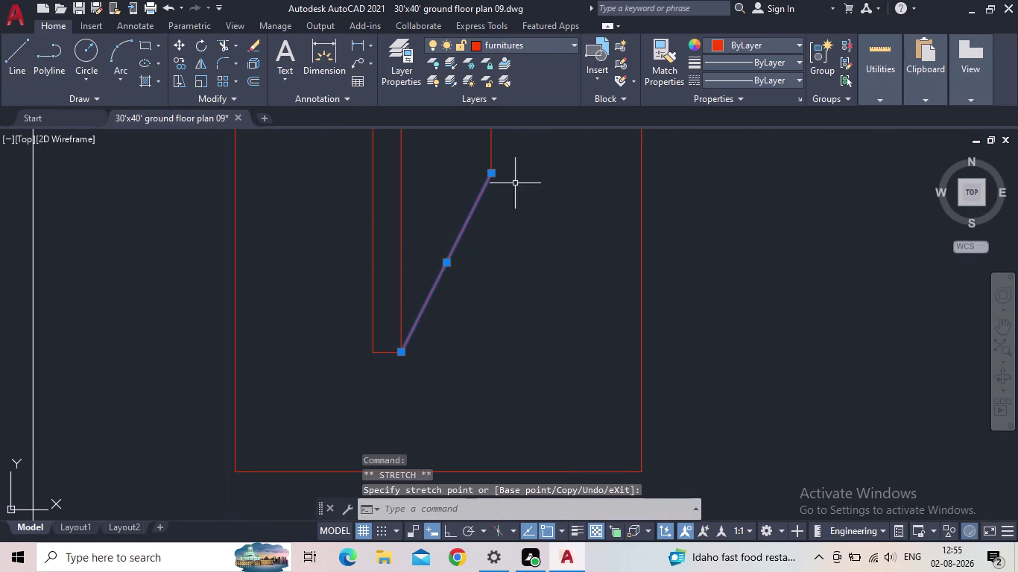
key(Escape)
scroll(down, 3)
middle_drag(519, 270, 503, 327)
scroll(down, 3)
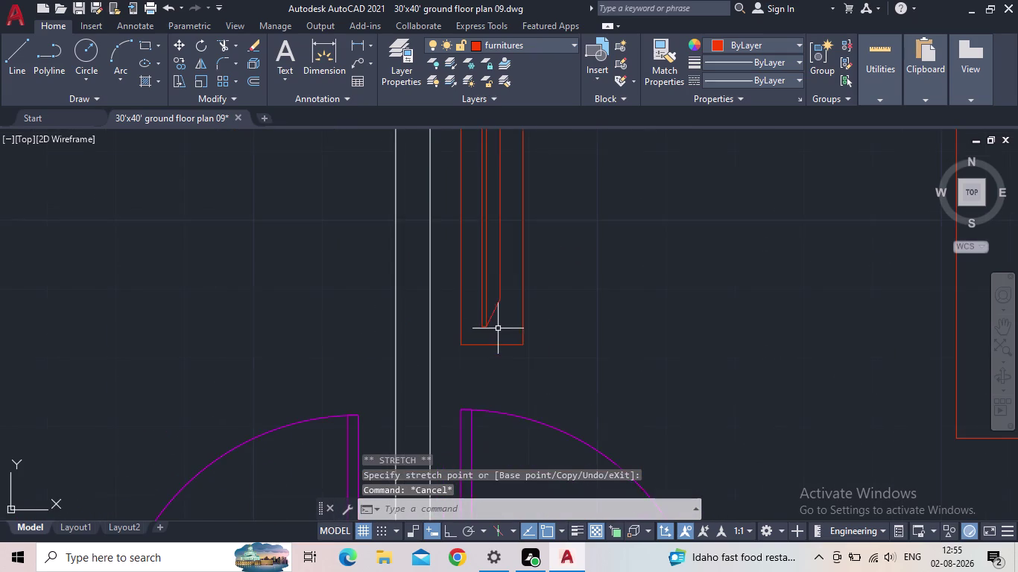
scroll(down, 3)
Window-select the narrow red block and copy it (CO) into the left bedroom against the dividing wall.
middle_drag(502, 305, 544, 301)
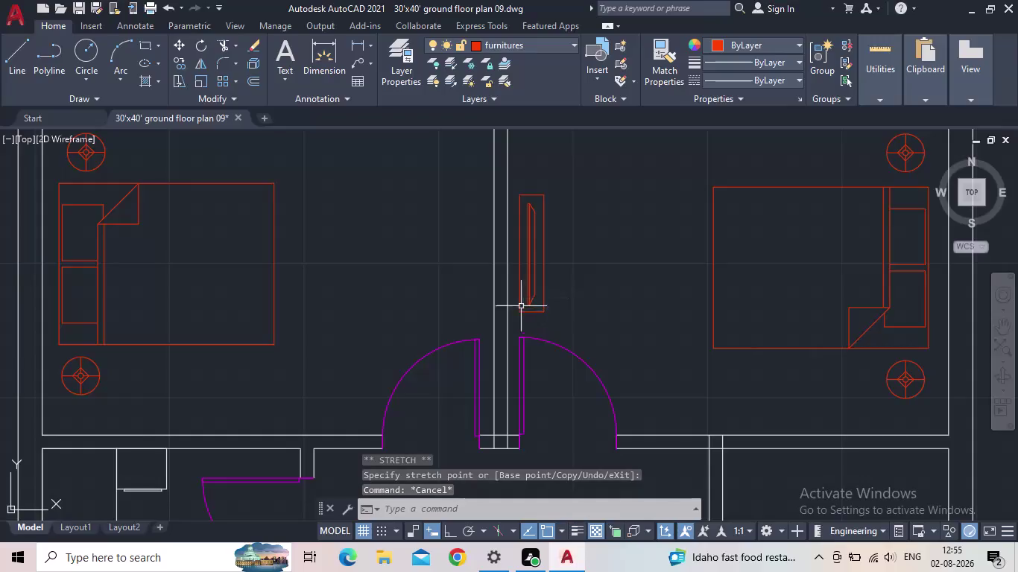
middle_drag(570, 302, 584, 298)
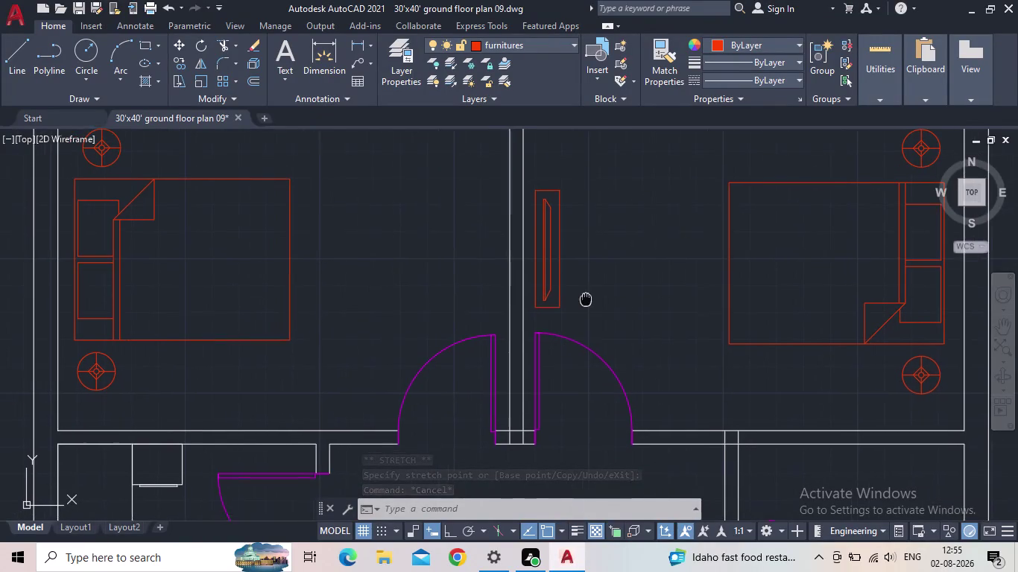
middle_drag(584, 298, 595, 302)
click(590, 323)
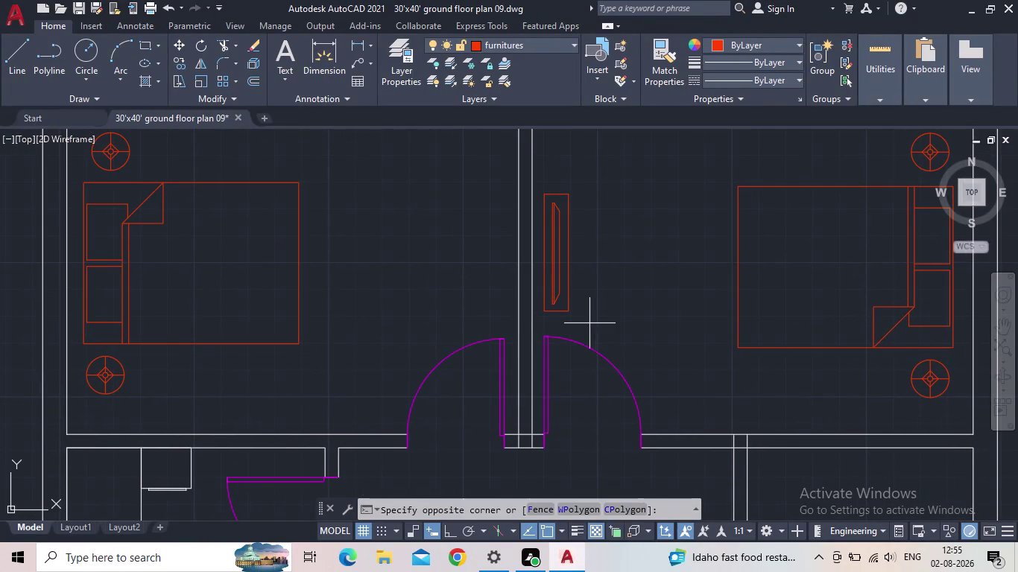
click(547, 190)
scroll(up, 3)
key(c)
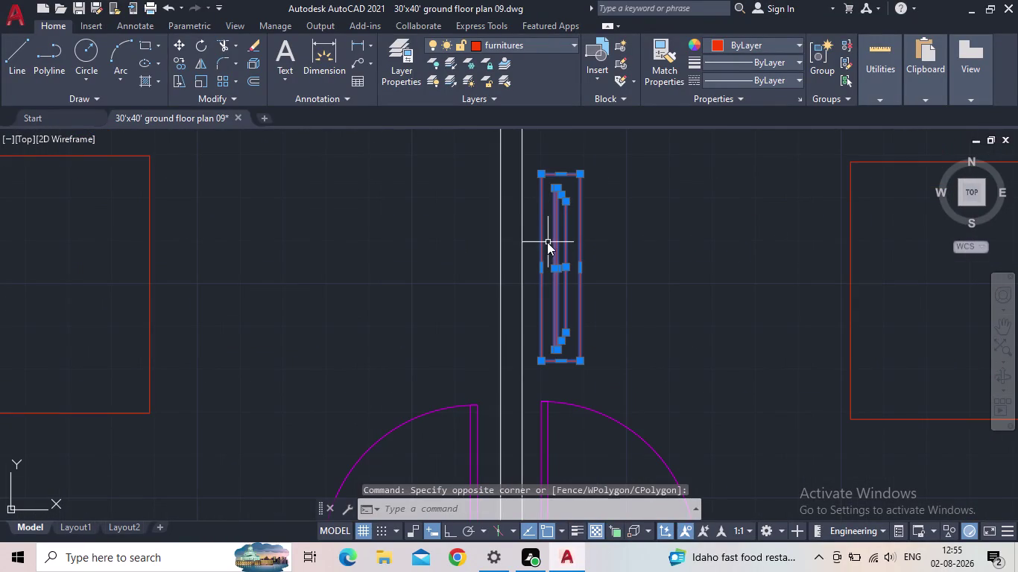
key(o)
key(Return)
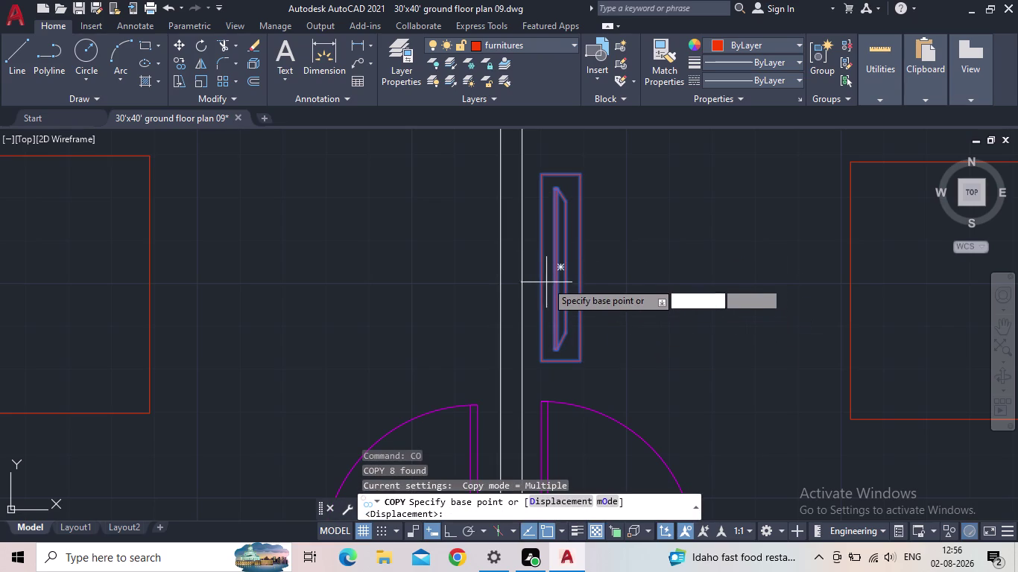
click(542, 273)
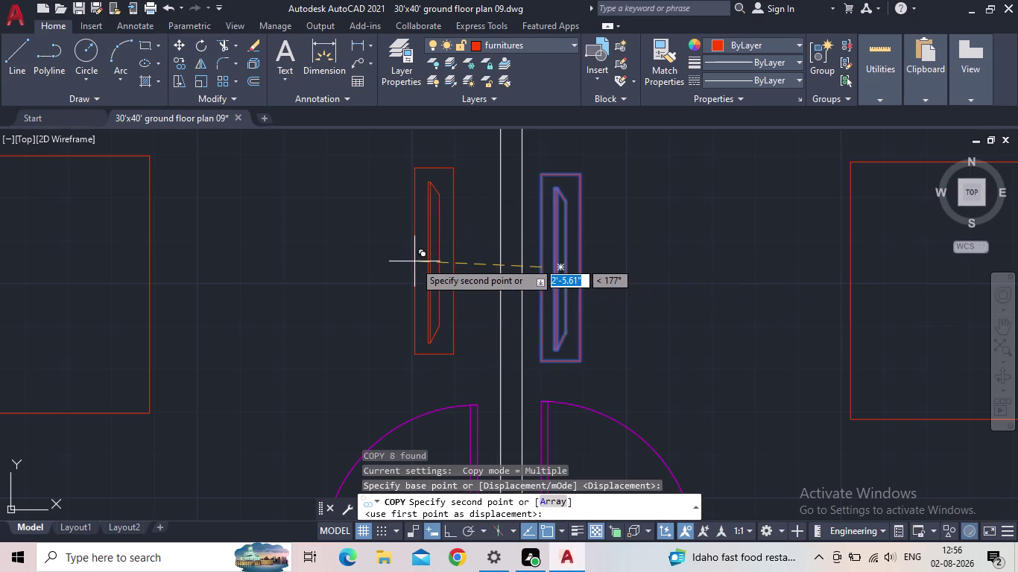
click(405, 259)
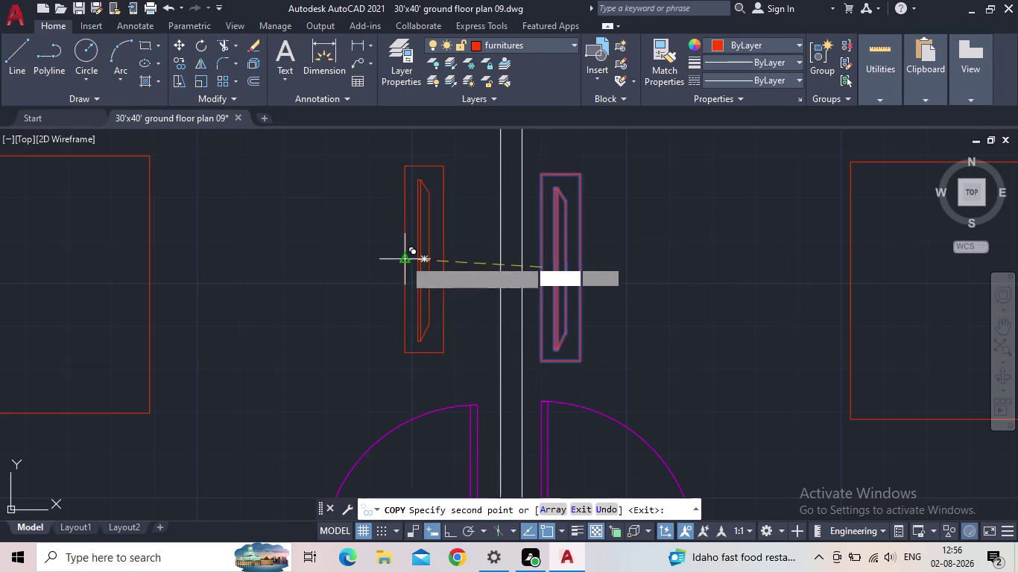
Place more copies of the block beside a hall wall and beside the kitchen wall.
middle_drag(635, 318, 559, 232)
scroll(down, 3)
middle_drag(589, 292, 537, 226)
scroll(down, 3)
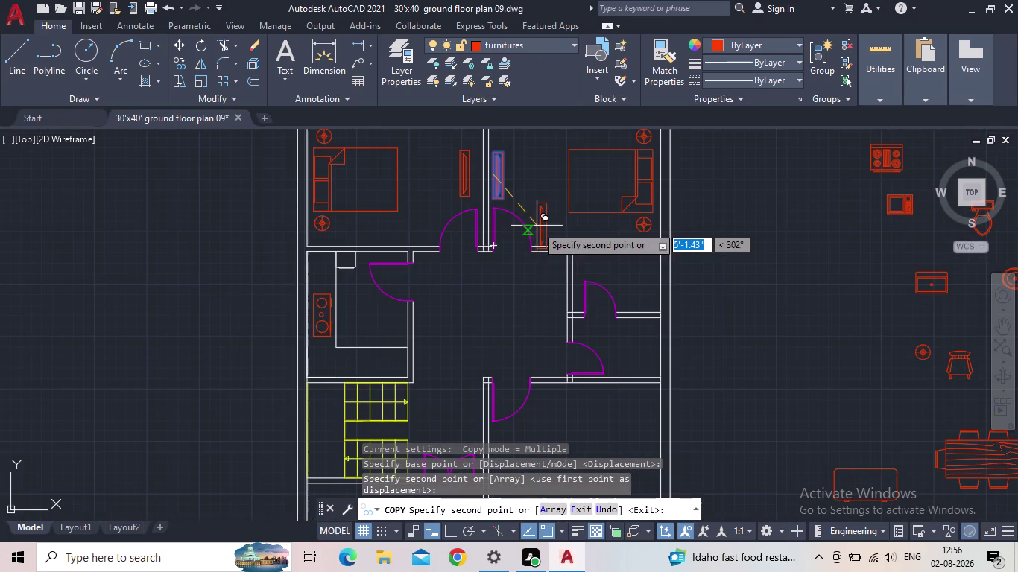
middle_drag(563, 335, 526, 161)
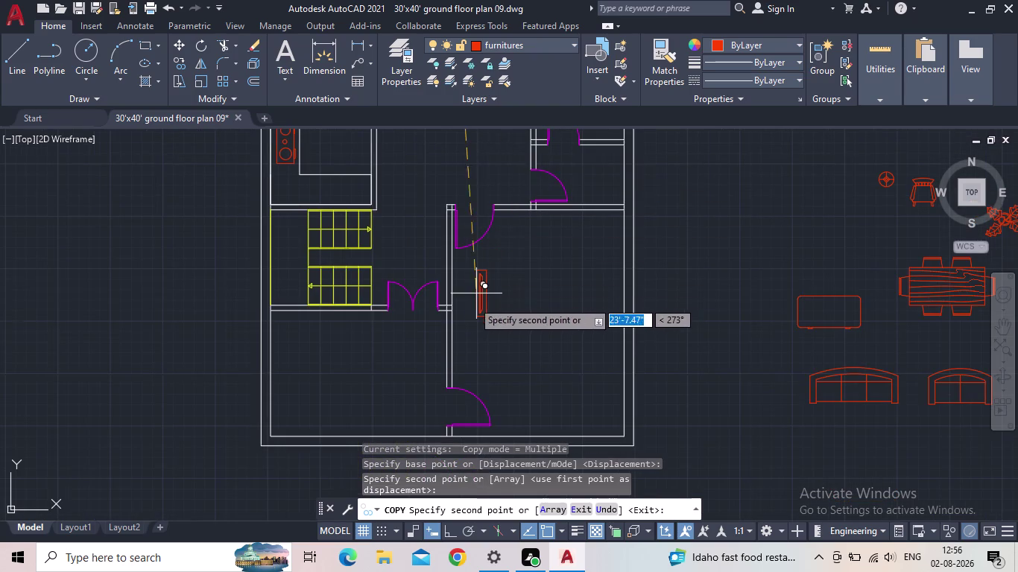
click(470, 319)
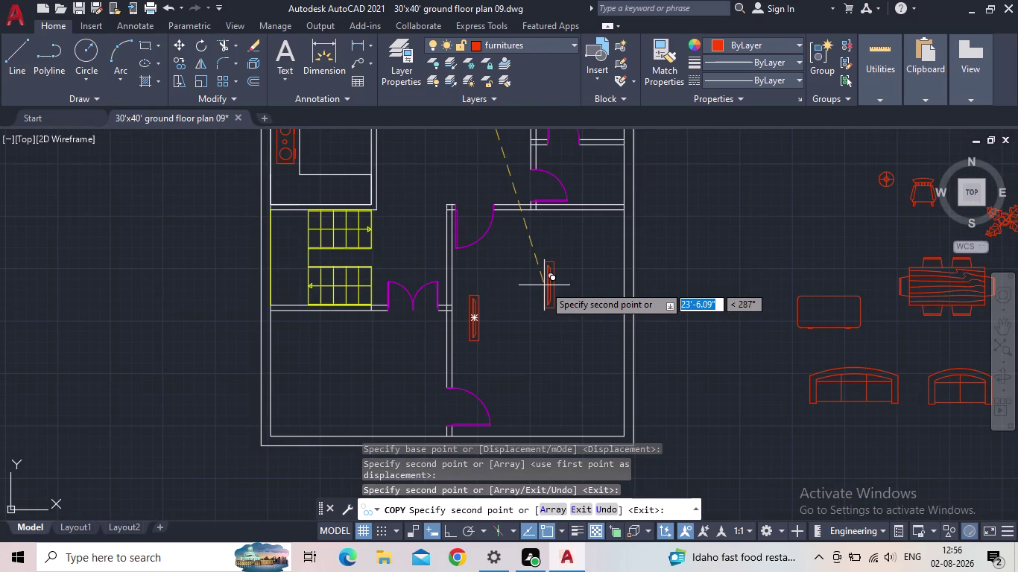
middle_drag(395, 201, 395, 357)
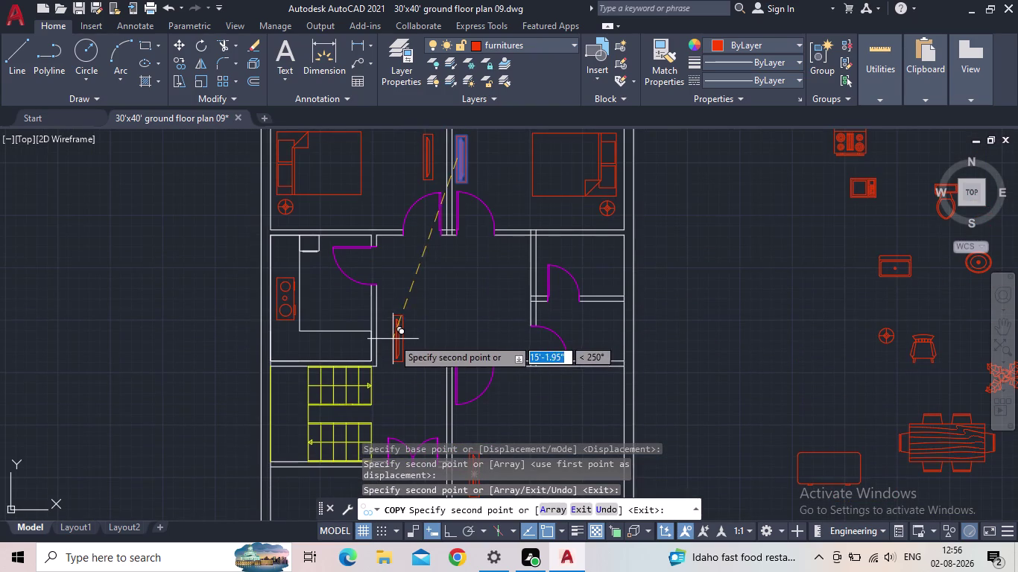
scroll(up, 3)
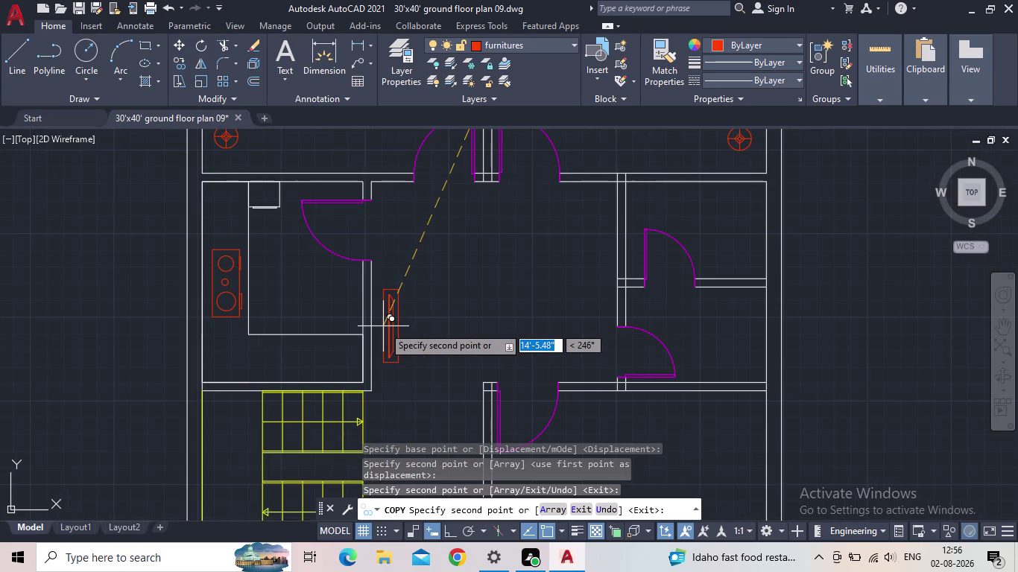
scroll(up, 3)
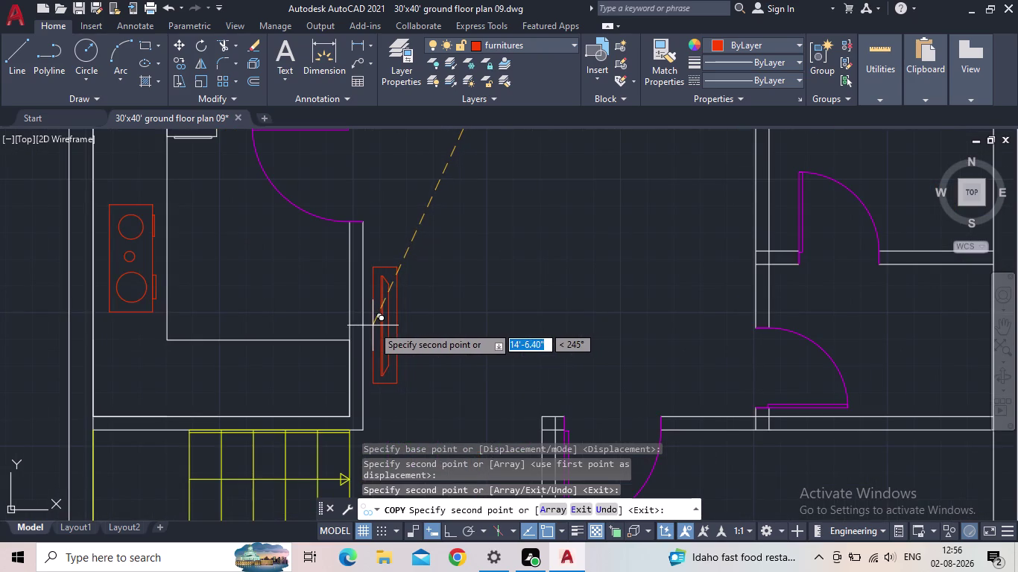
click(376, 328)
End the copy command and return the view to the two bedrooms.
middle_drag(481, 301, 484, 333)
scroll(down, 3)
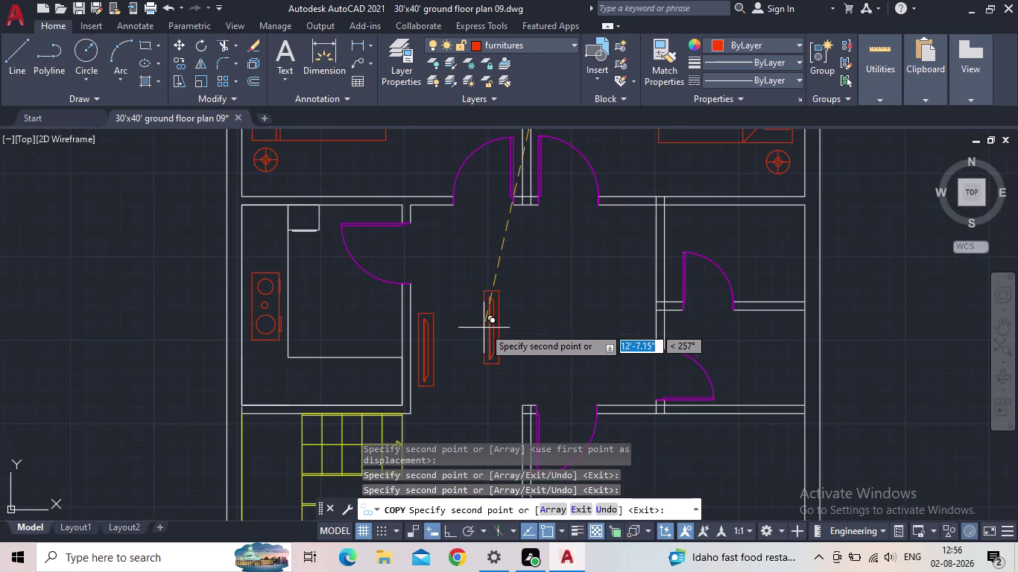
middle_drag(493, 309, 495, 365)
scroll(down, 3)
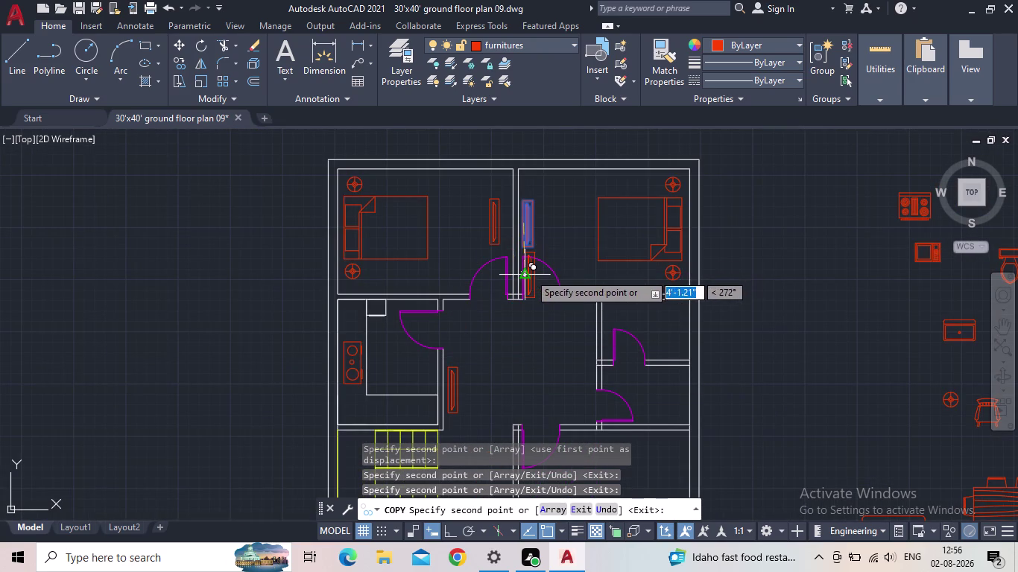
key(Escape)
scroll(up, 3)
drag(518, 259, 513, 249)
click(452, 188)
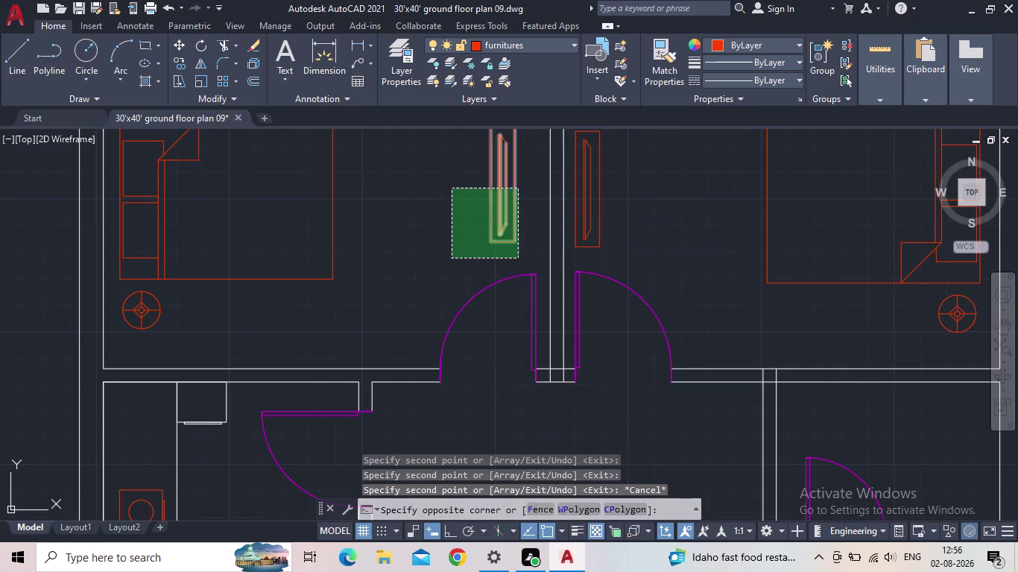
middle_drag(442, 210, 403, 349)
key(Escape)
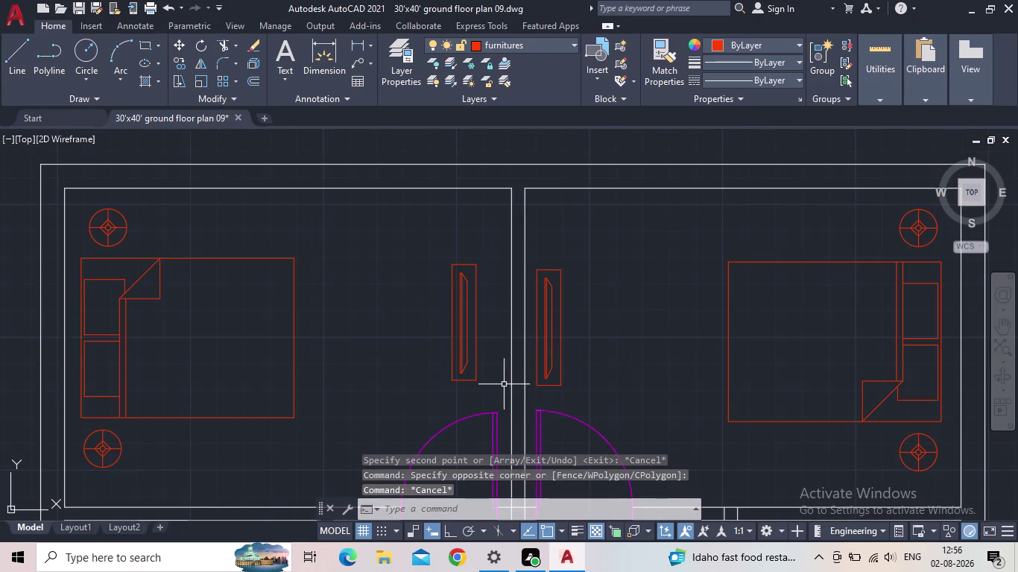
click(502, 384)
click(413, 239)
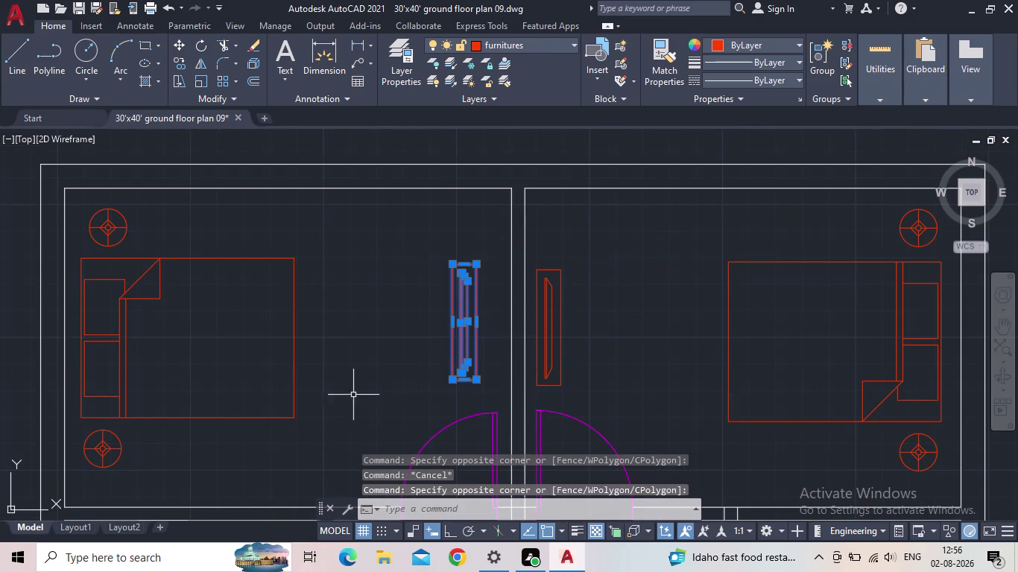
click(452, 533)
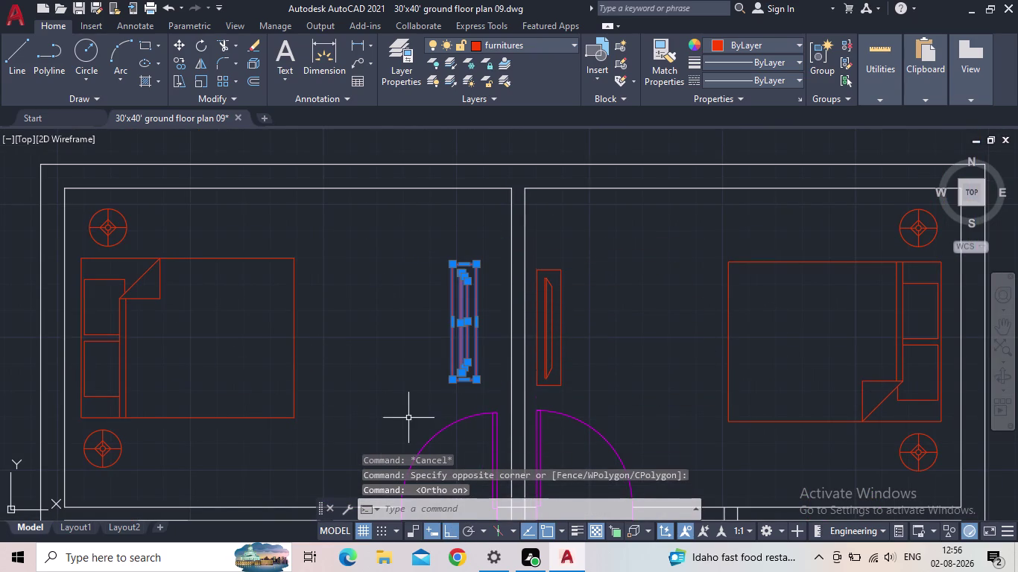
key(r)
key(o)
key(Return)
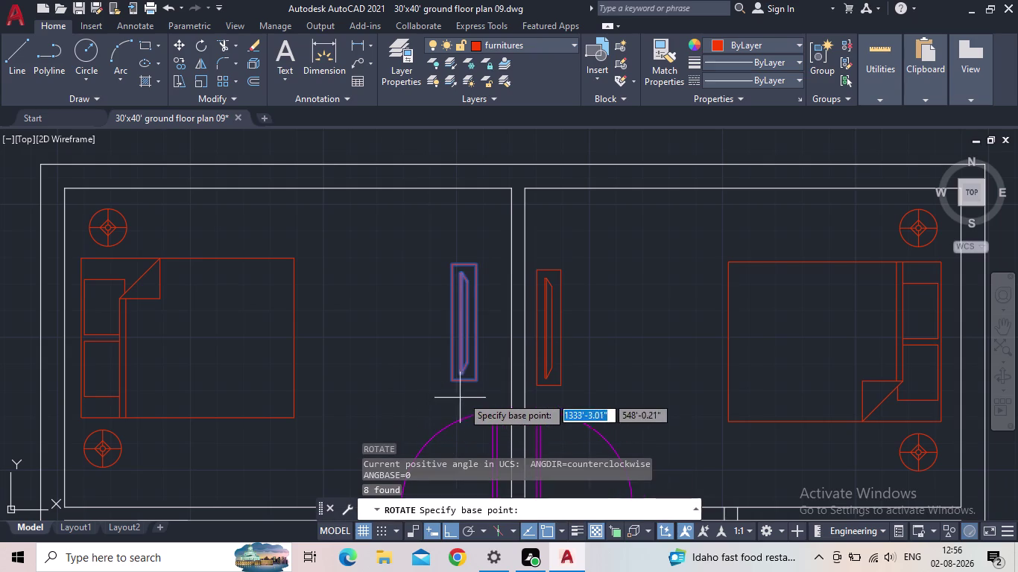
click(464, 381)
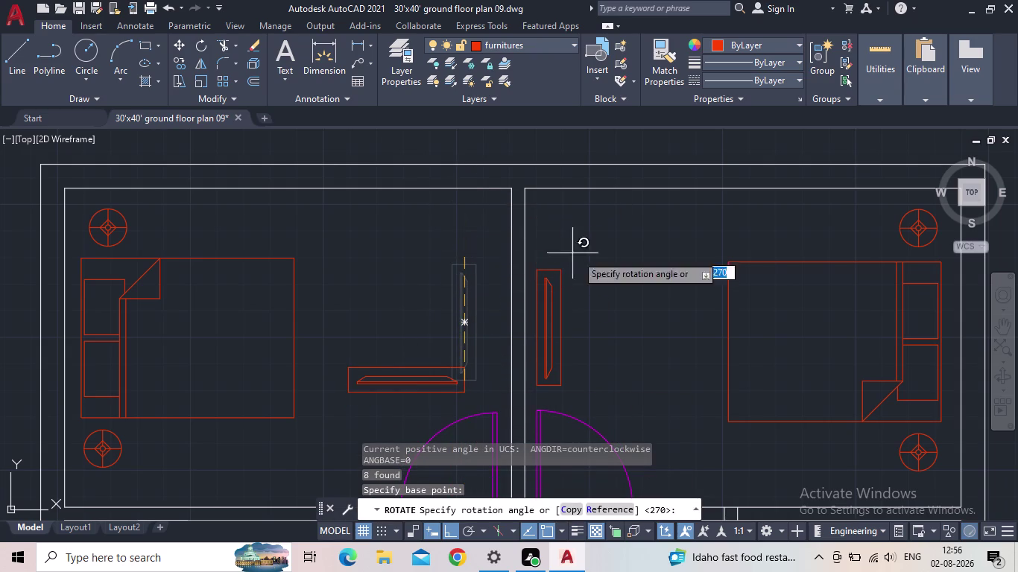
click(647, 344)
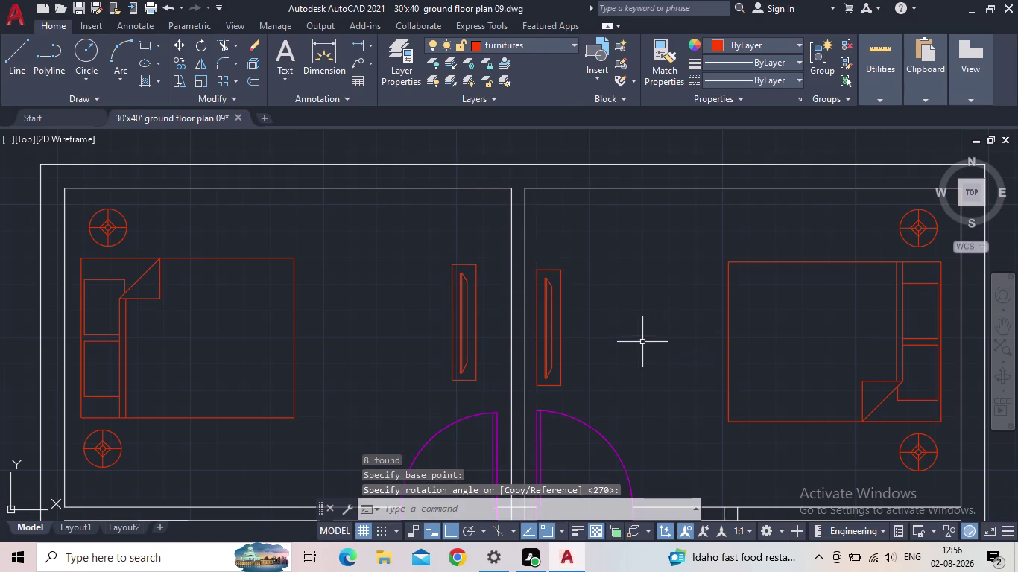
middle_drag(569, 356, 459, 270)
scroll(down, 3)
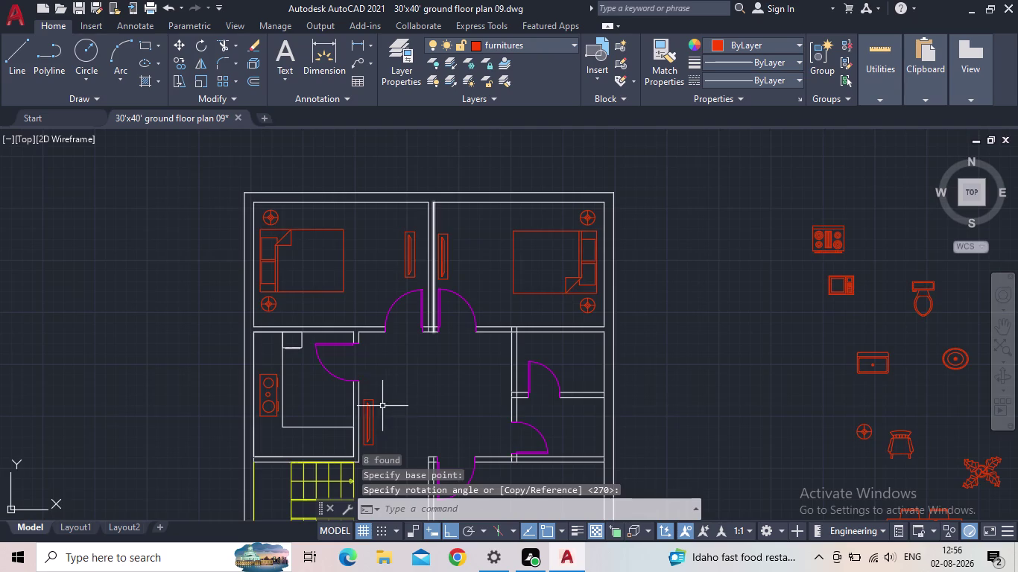
middle_drag(387, 426, 350, 249)
scroll(up, 3)
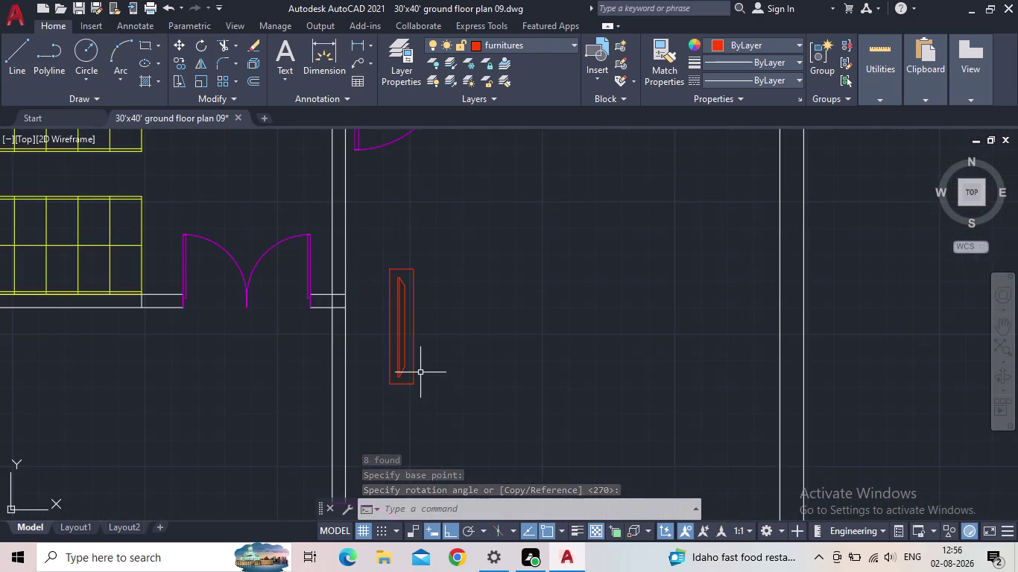
scroll(down, 3)
middle_drag(448, 401, 476, 346)
scroll(up, 3)
middle_drag(445, 249, 500, 495)
scroll(down, 3)
middle_drag(475, 313, 478, 530)
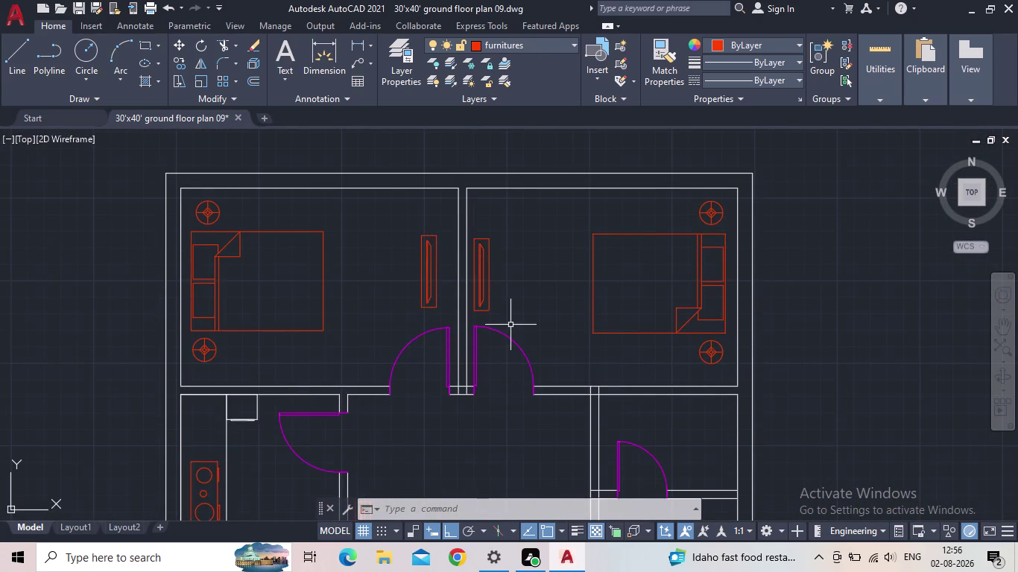
click(454, 534)
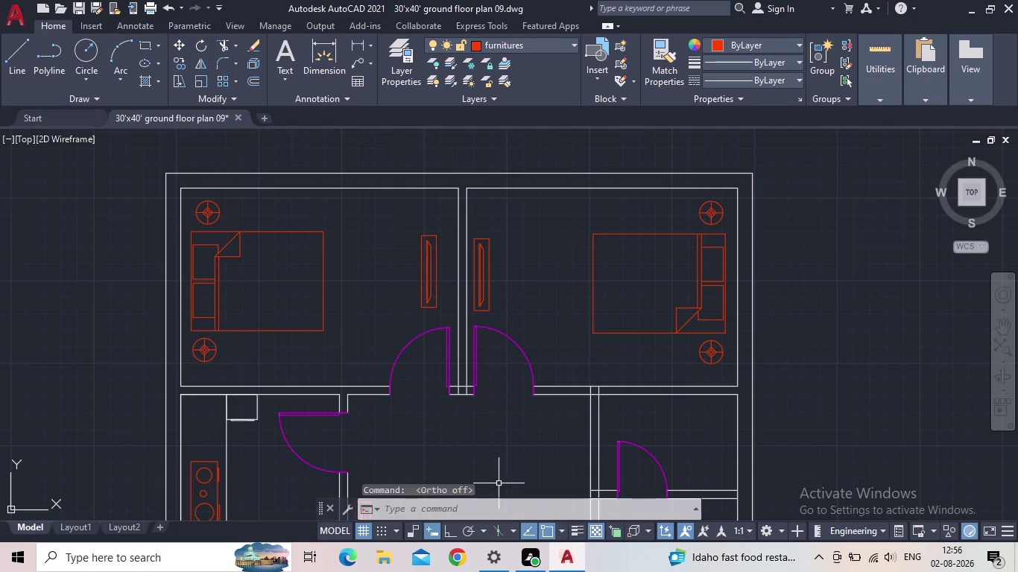
Move the right bedroom's panel block flush against the bedroom partition.
middle_drag(485, 281, 504, 338)
scroll(up, 3)
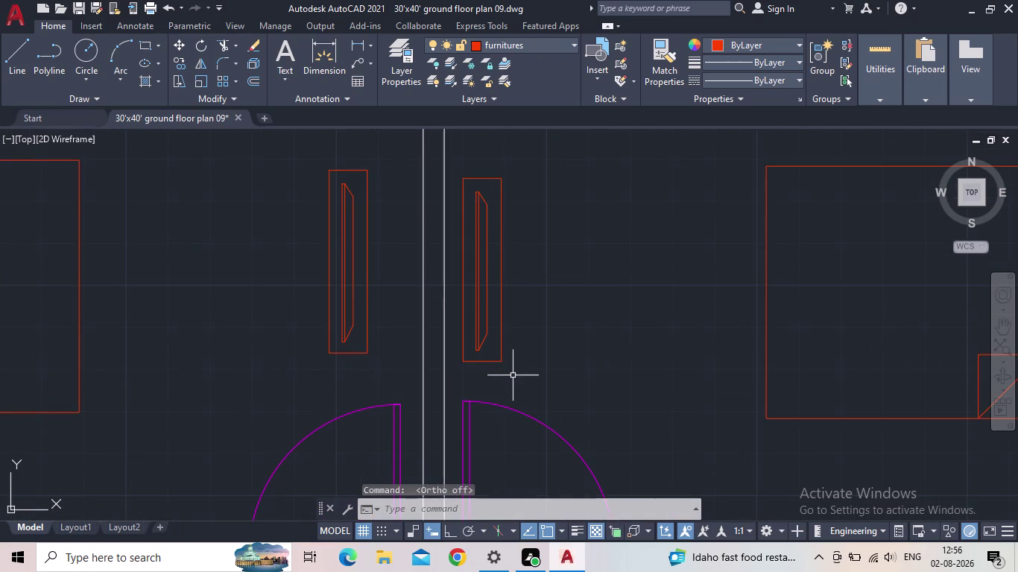
drag(513, 377, 496, 366)
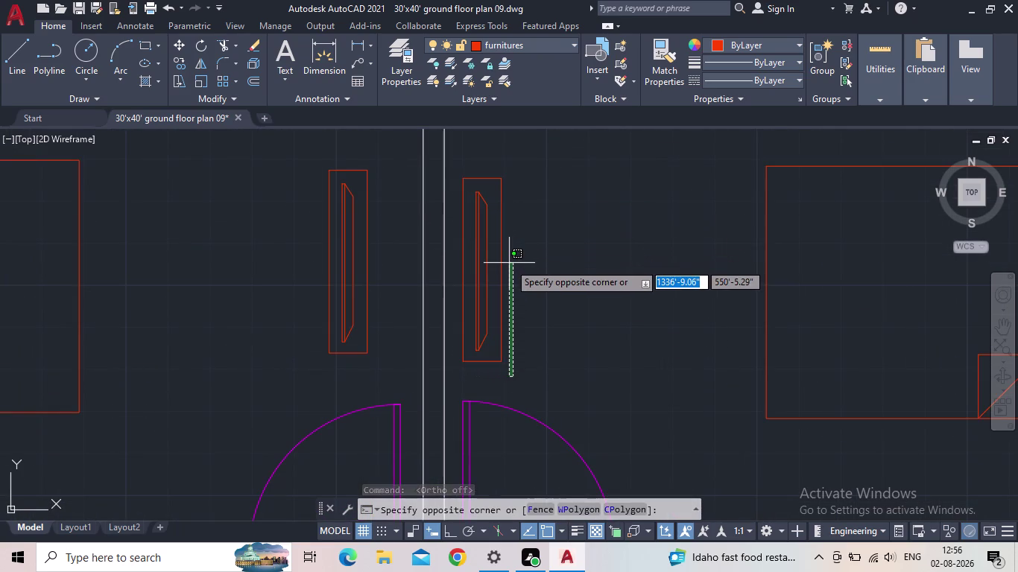
click(456, 170)
scroll(up, 3)
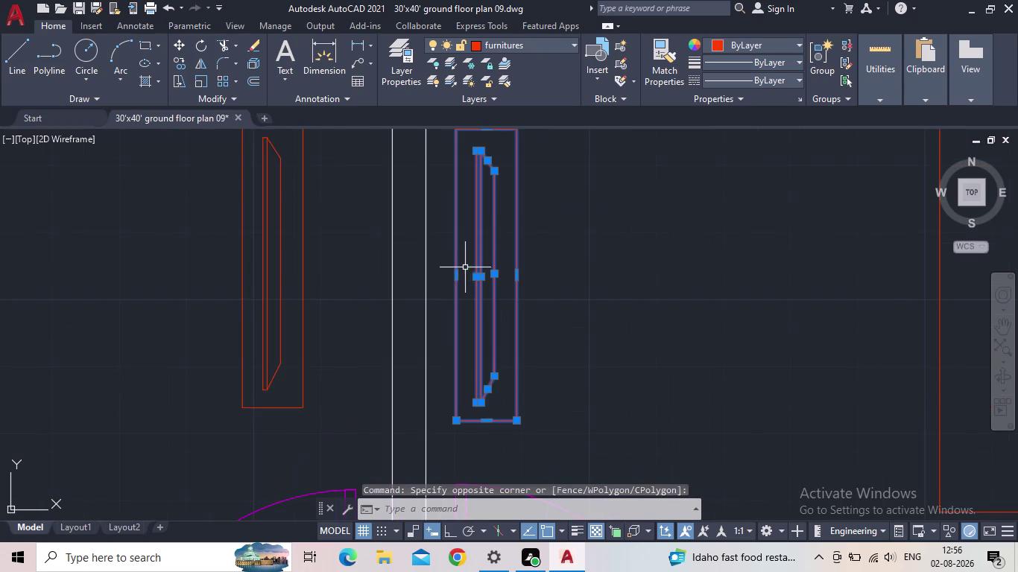
key(m)
key(Return)
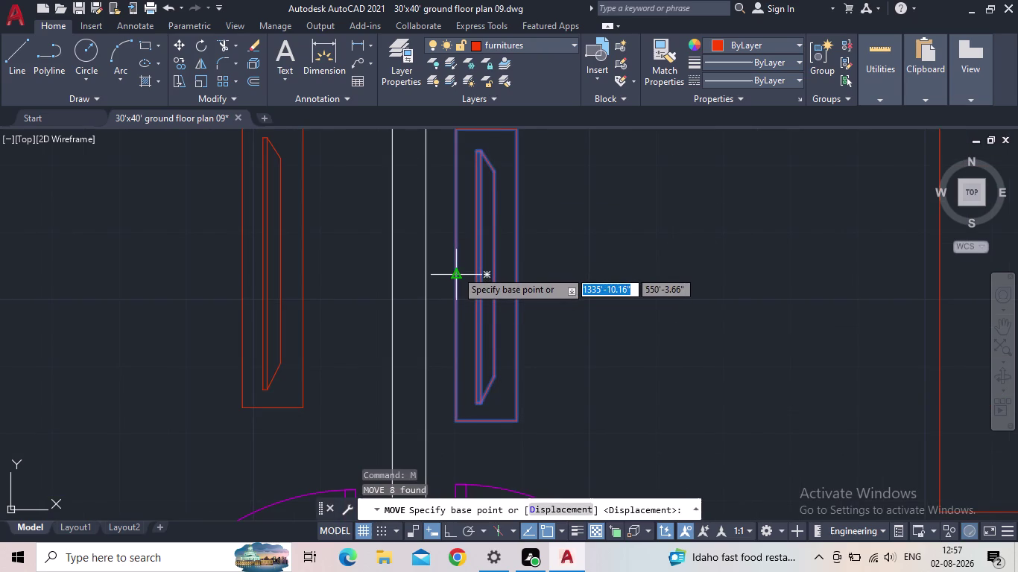
click(456, 270)
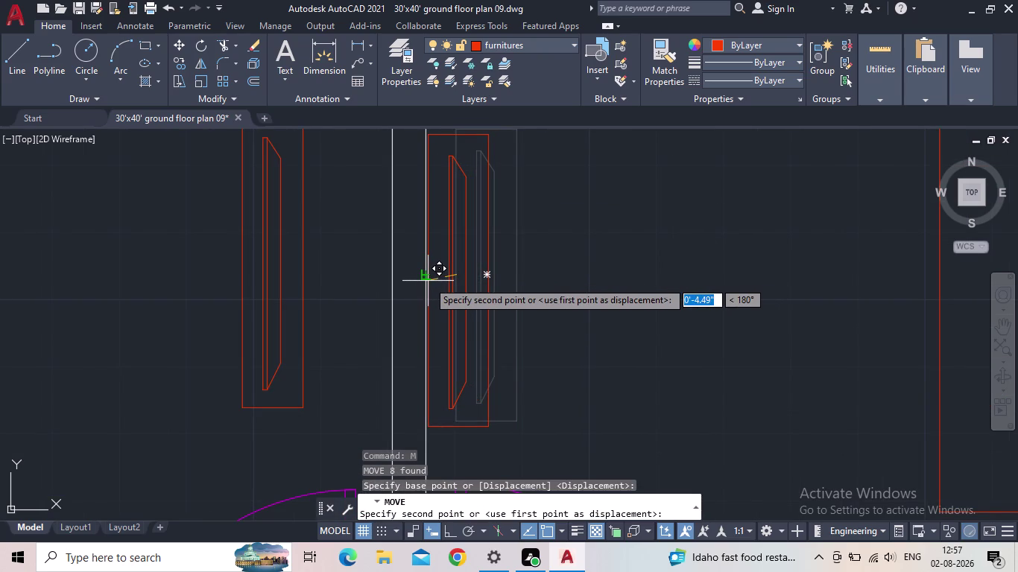
click(426, 281)
scroll(down, 3)
Move the left panel block against the other side of the partition.
middle_drag(582, 315, 586, 334)
scroll(down, 3)
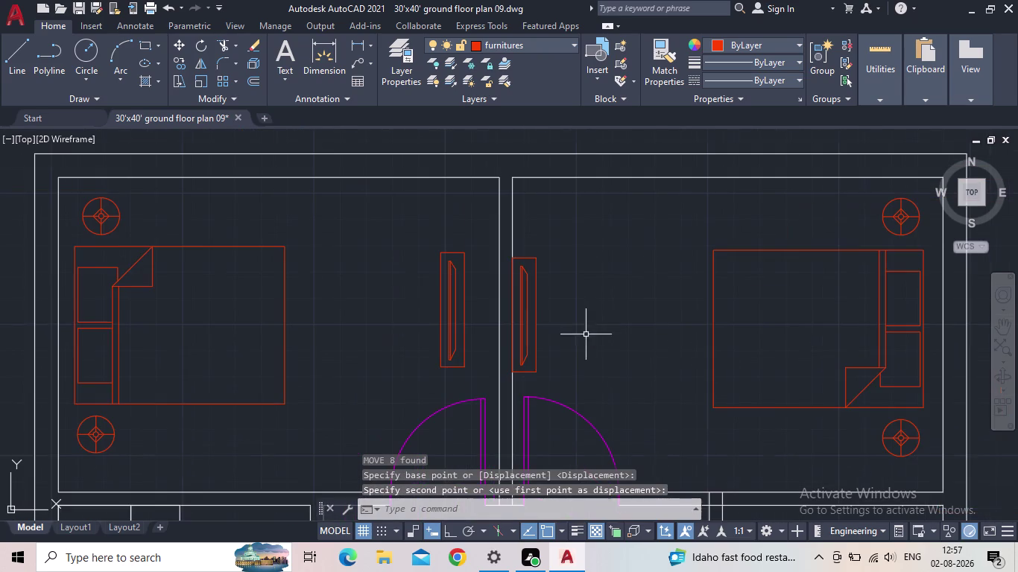
click(468, 373)
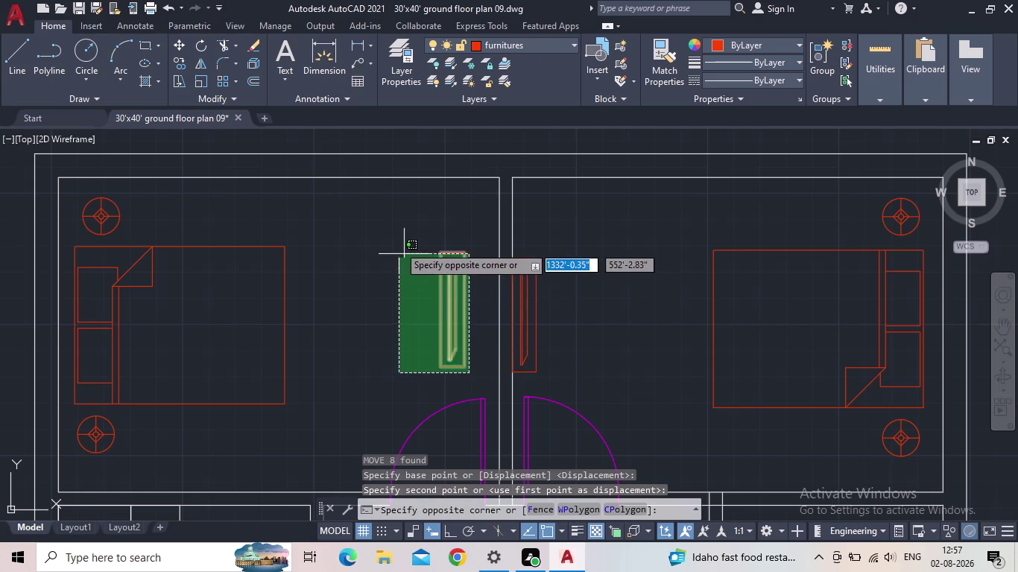
click(395, 220)
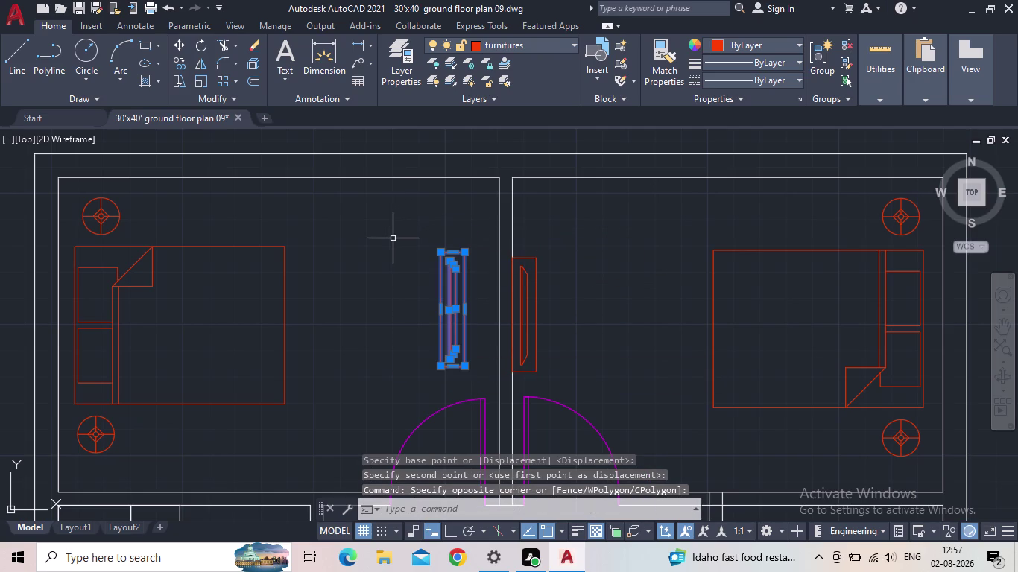
key(m)
key(Return)
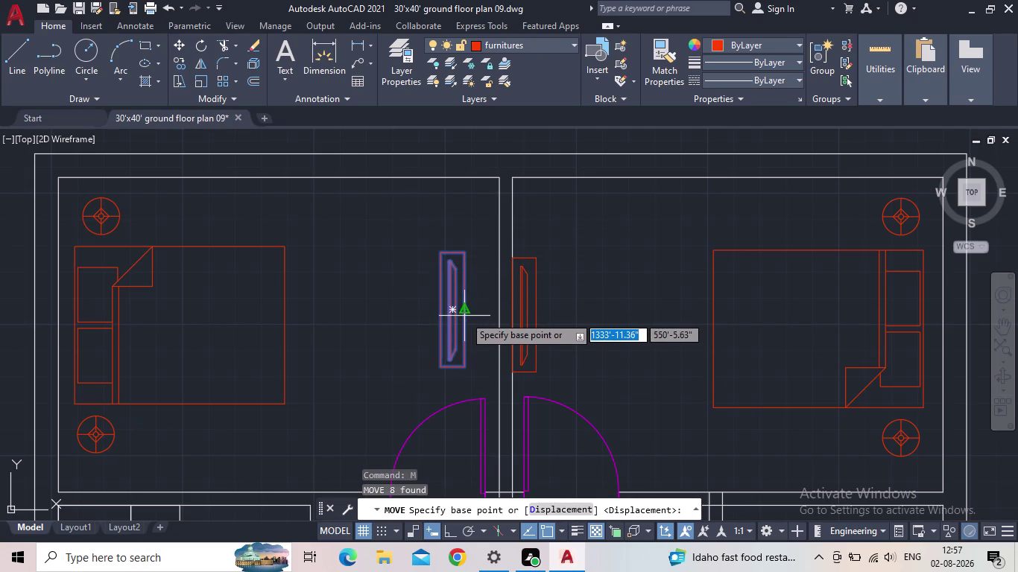
click(464, 313)
scroll(up, 3)
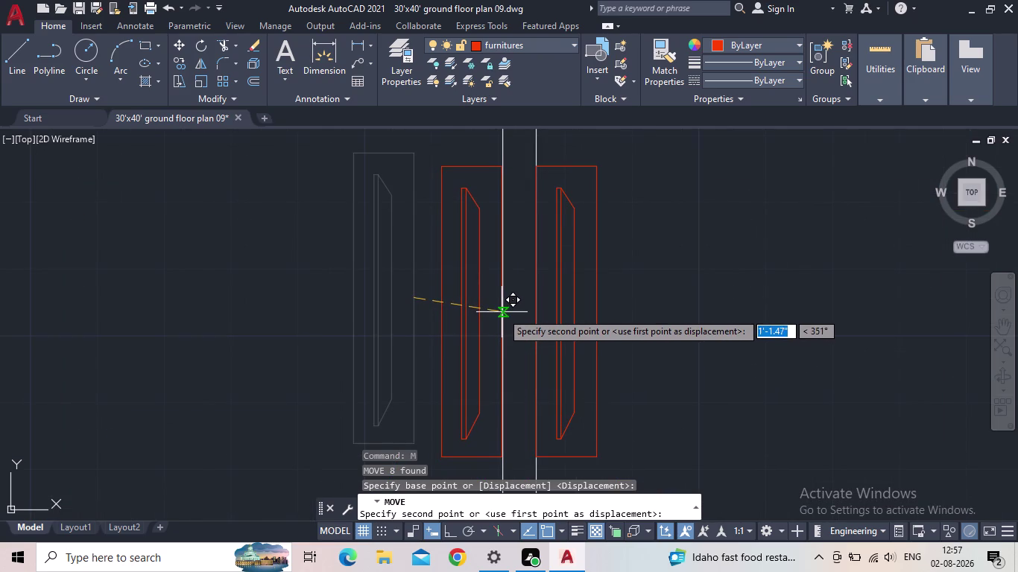
click(502, 313)
scroll(down, 3)
Move the block by the kitchen flush against the kitchen wall.
middle_drag(384, 320, 310, 252)
scroll(down, 3)
middle_drag(324, 299, 312, 238)
scroll(up, 3)
middle_drag(344, 369, 360, 342)
middle_drag(230, 358, 434, 330)
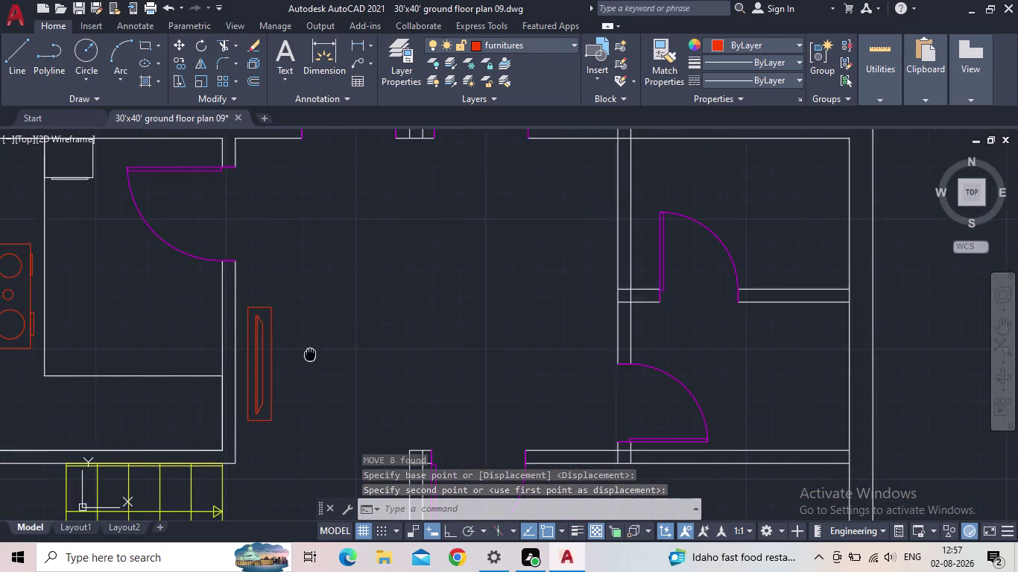
middle_drag(434, 330, 449, 326)
click(434, 347)
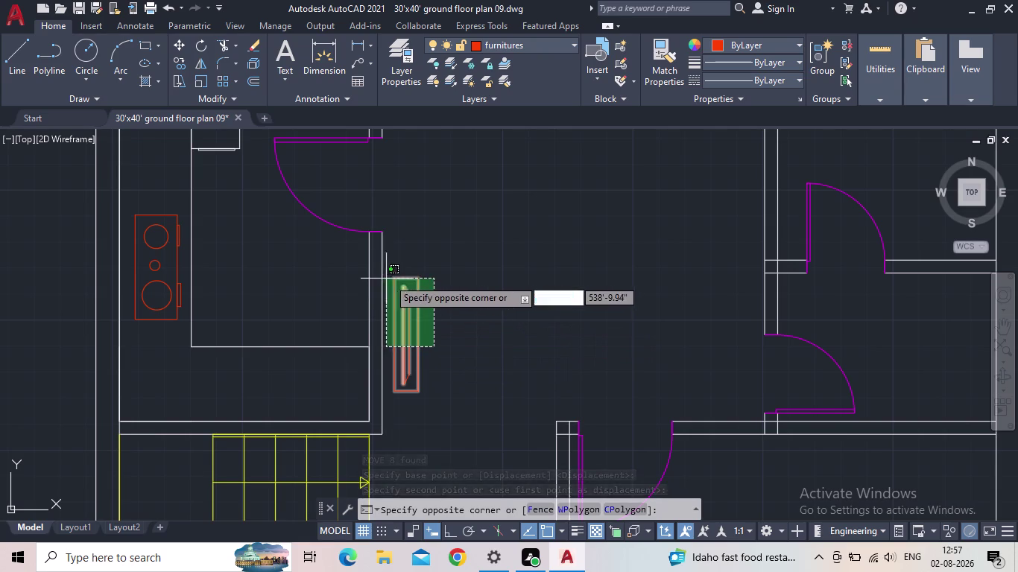
click(391, 277)
scroll(up, 3)
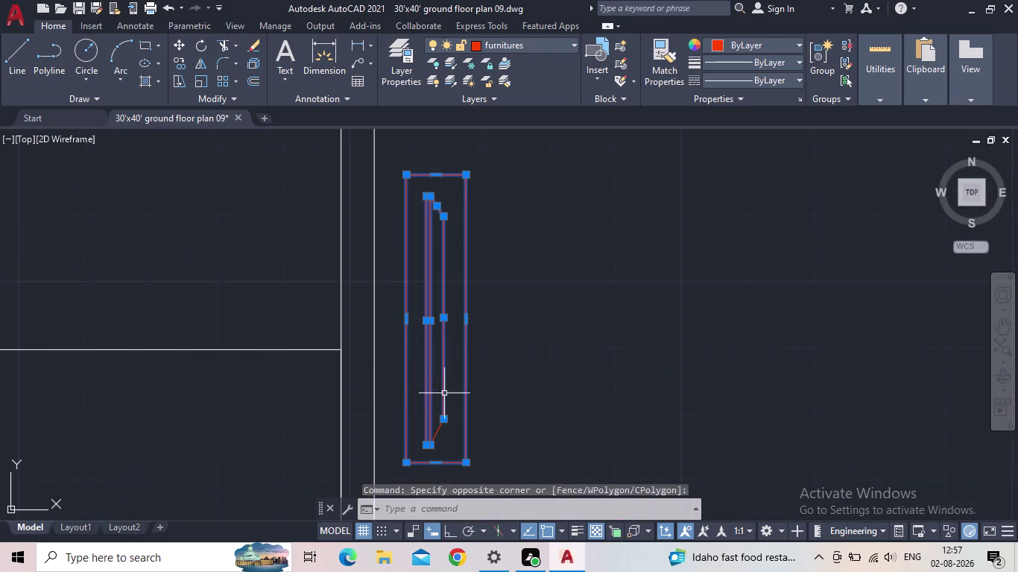
key(Escape)
middle_drag(491, 428, 515, 363)
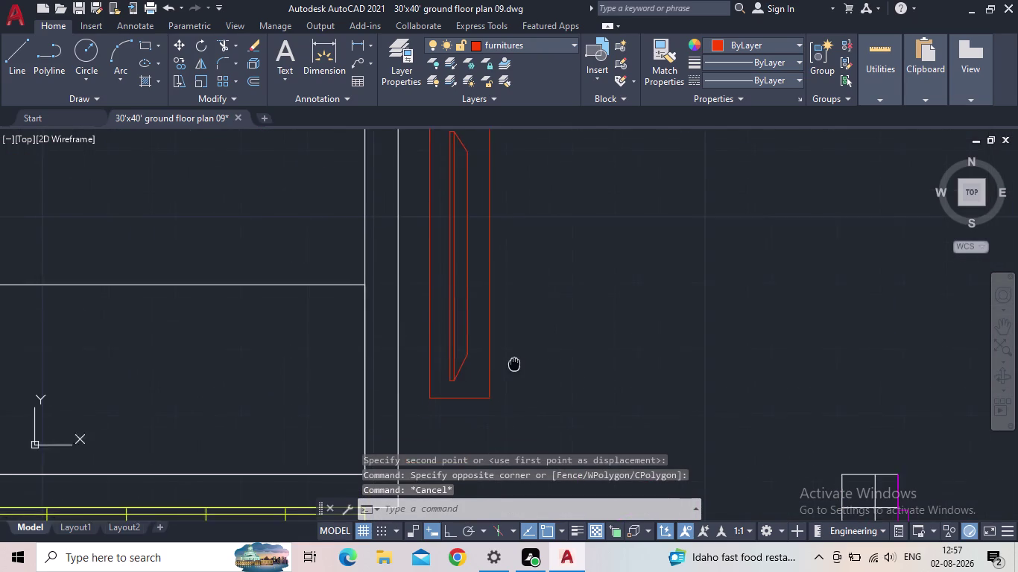
scroll(down, 3)
drag(515, 399, 506, 394)
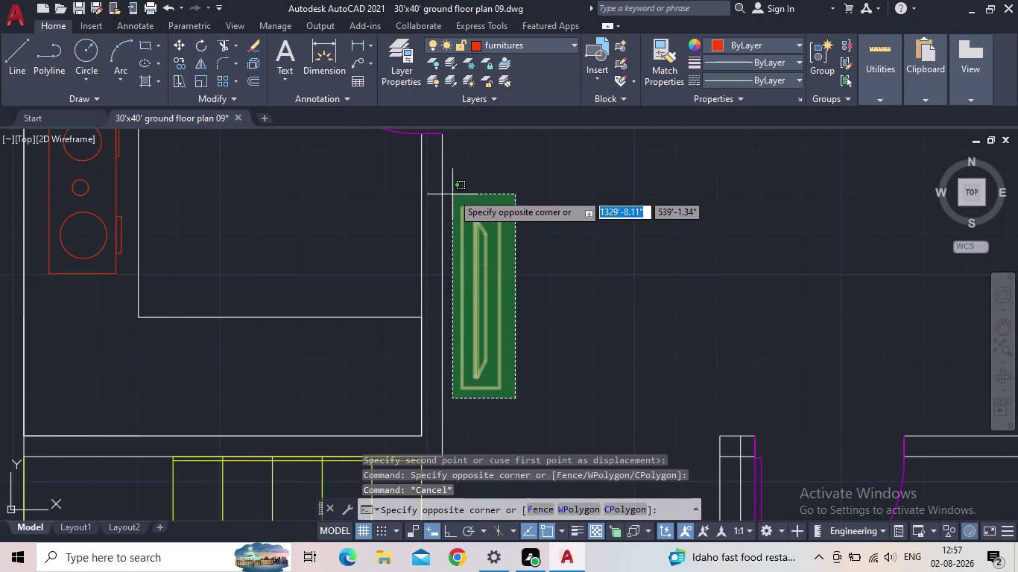
click(453, 191)
key(m)
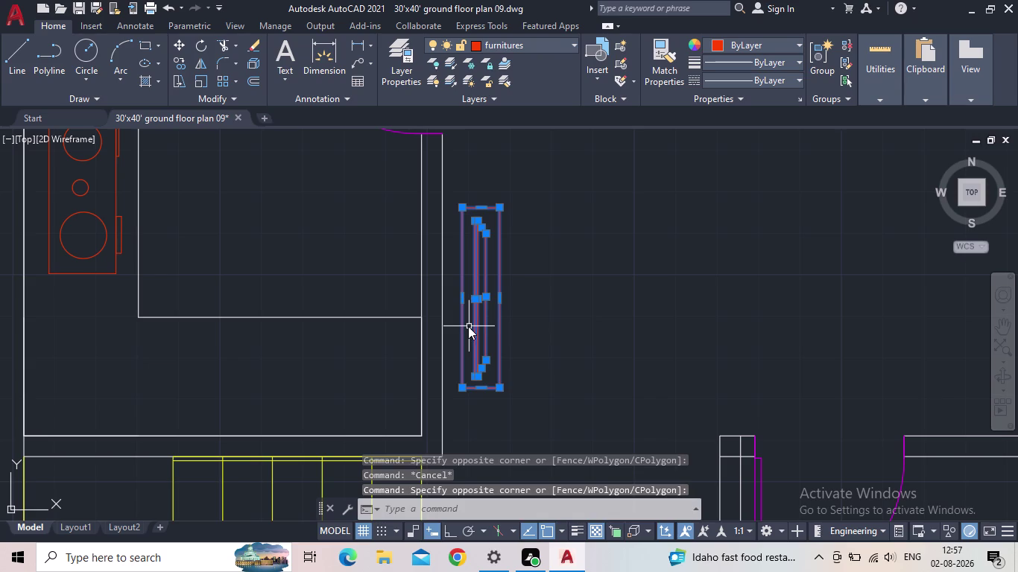
key(Return)
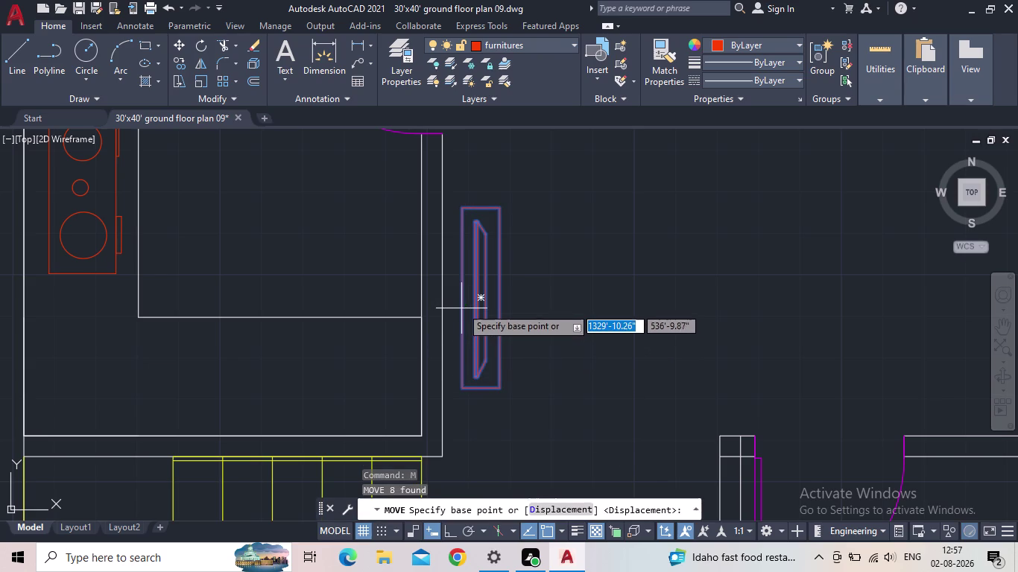
click(462, 305)
click(441, 298)
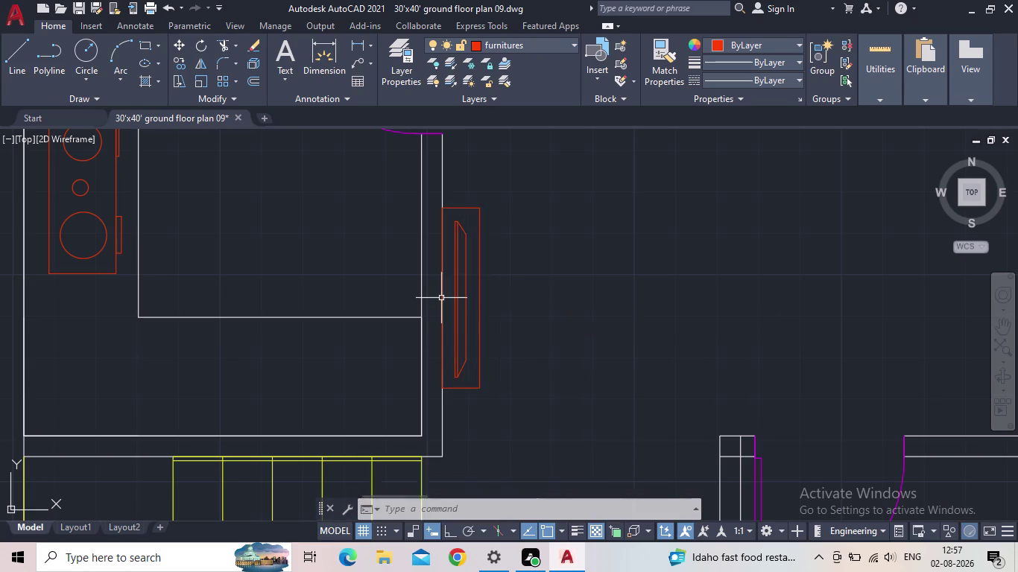
Move the hall block against the hall wall and clear the selection.
scroll(down, 3)
middle_drag(594, 320, 436, 305)
scroll(down, 3)
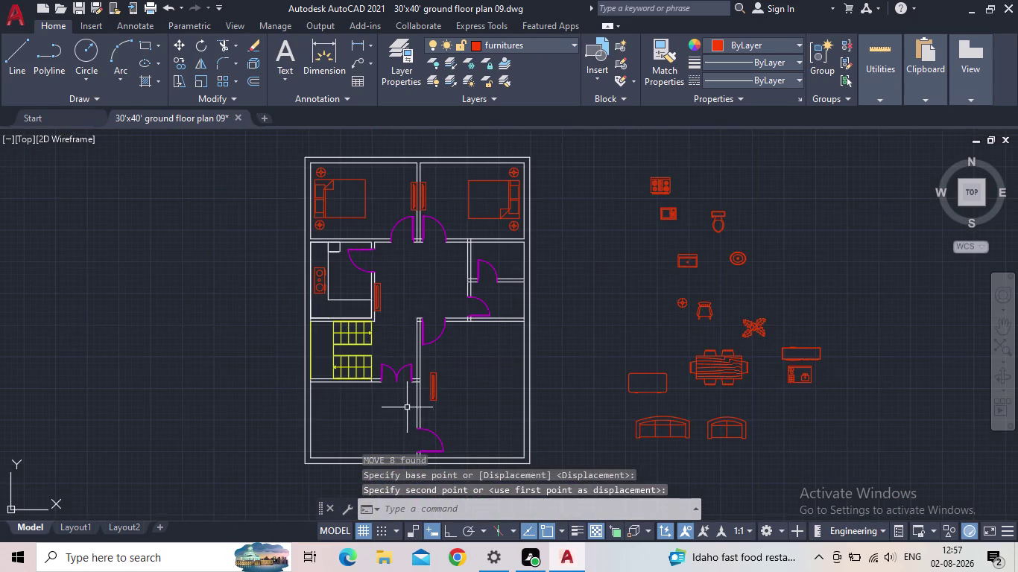
scroll(up, 3)
click(517, 400)
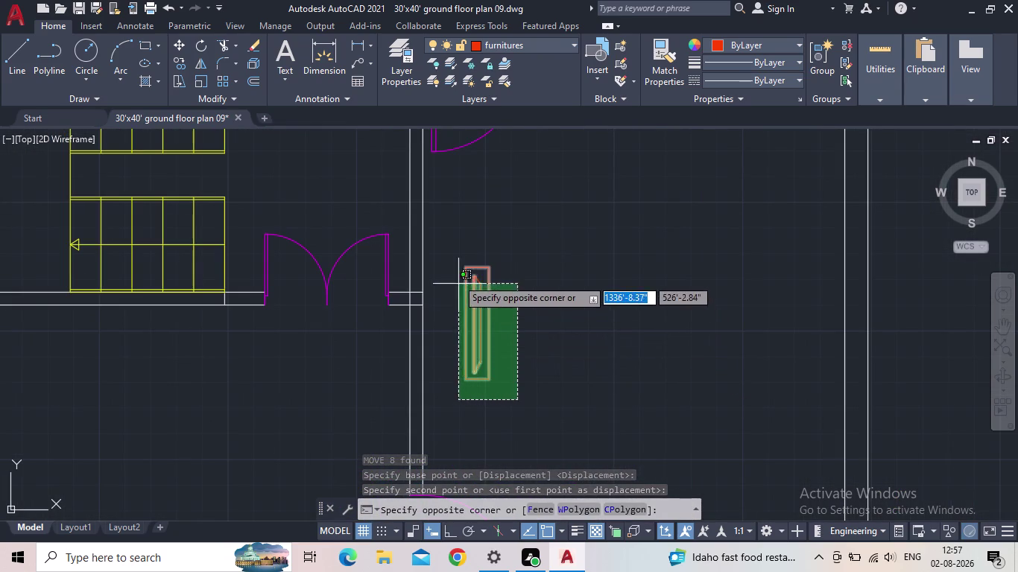
click(454, 236)
key(m)
key(Return)
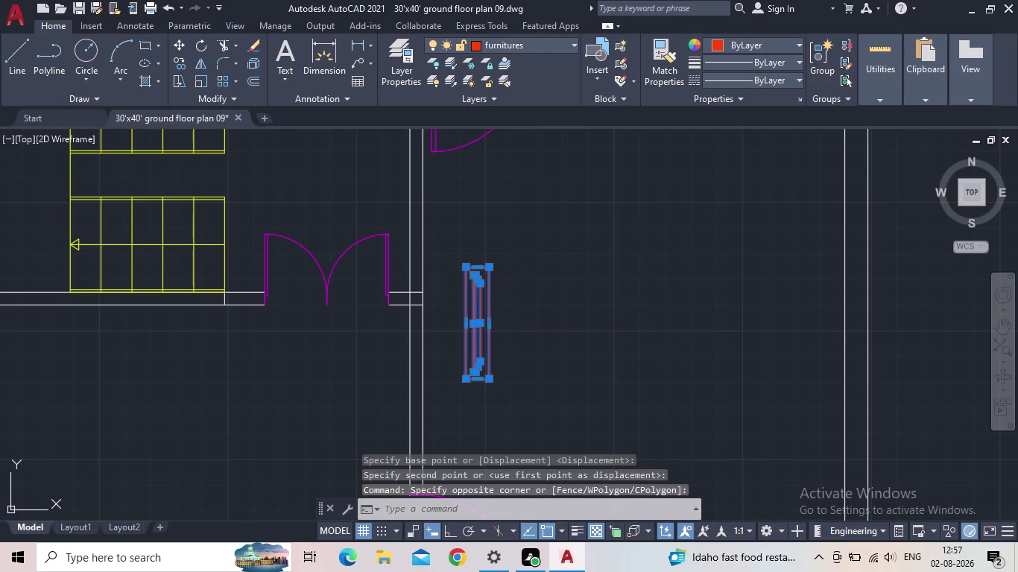
click(463, 325)
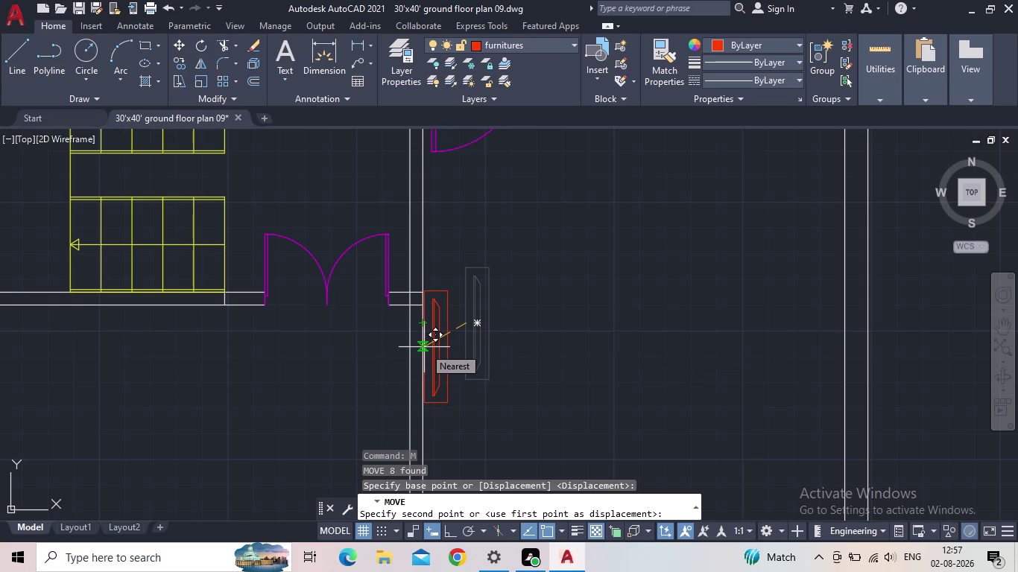
click(424, 348)
key(Escape)
scroll(down, 3)
middle_drag(525, 356, 457, 354)
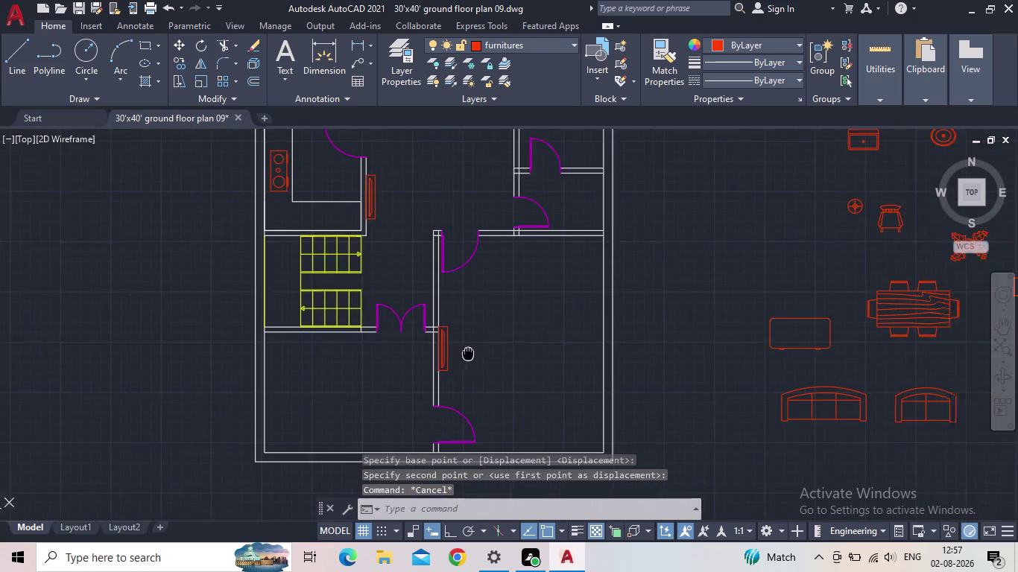
middle_drag(457, 354, 421, 352)
scroll(down, 3)
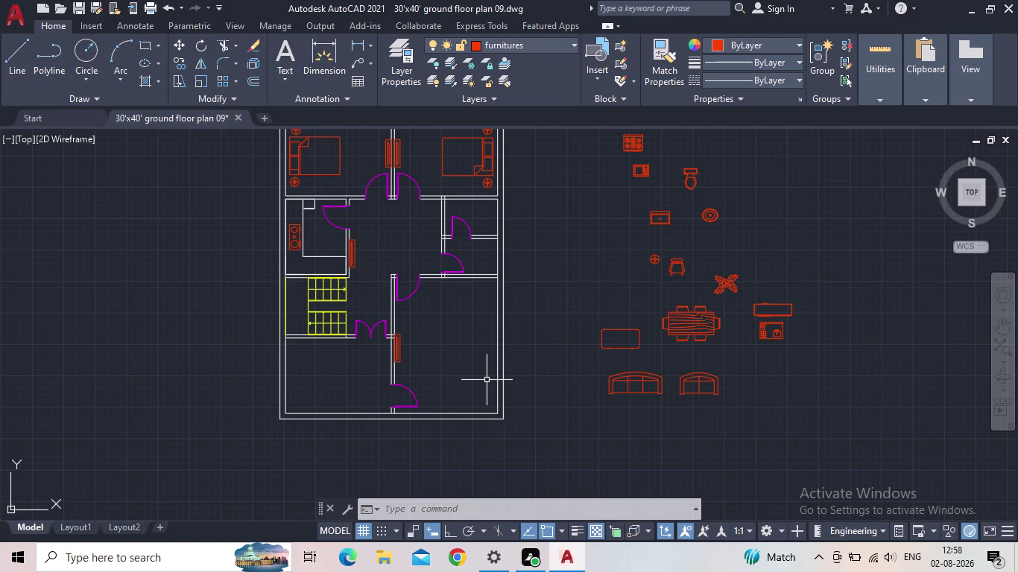
scroll(down, 3)
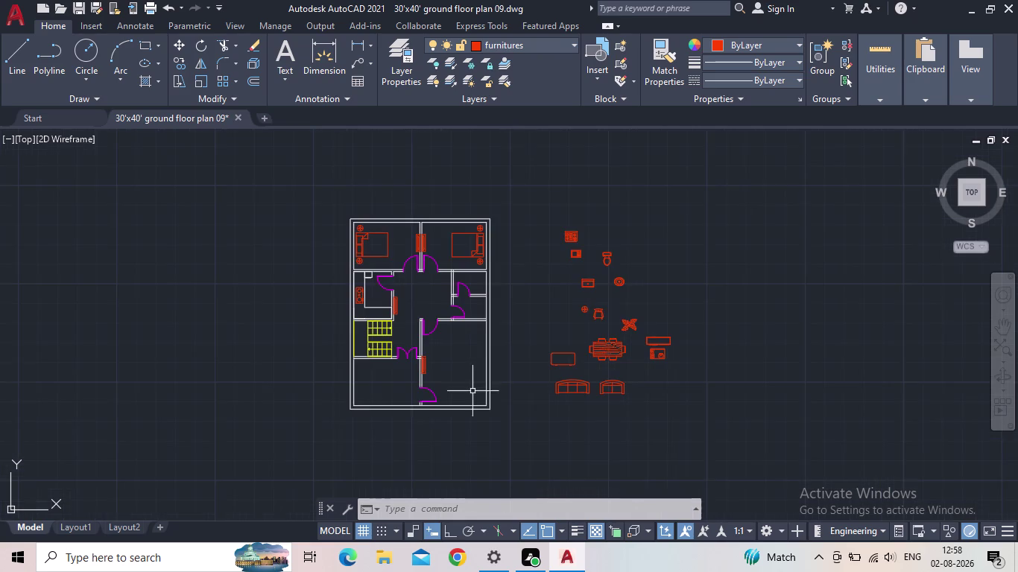
middle_drag(471, 381, 501, 415)
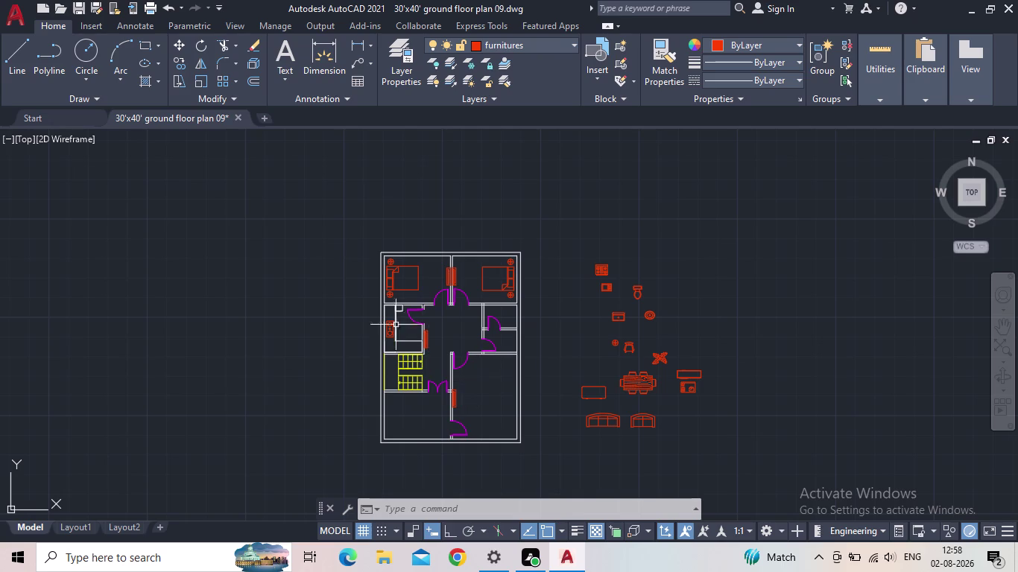
scroll(up, 3)
middle_drag(489, 334, 507, 368)
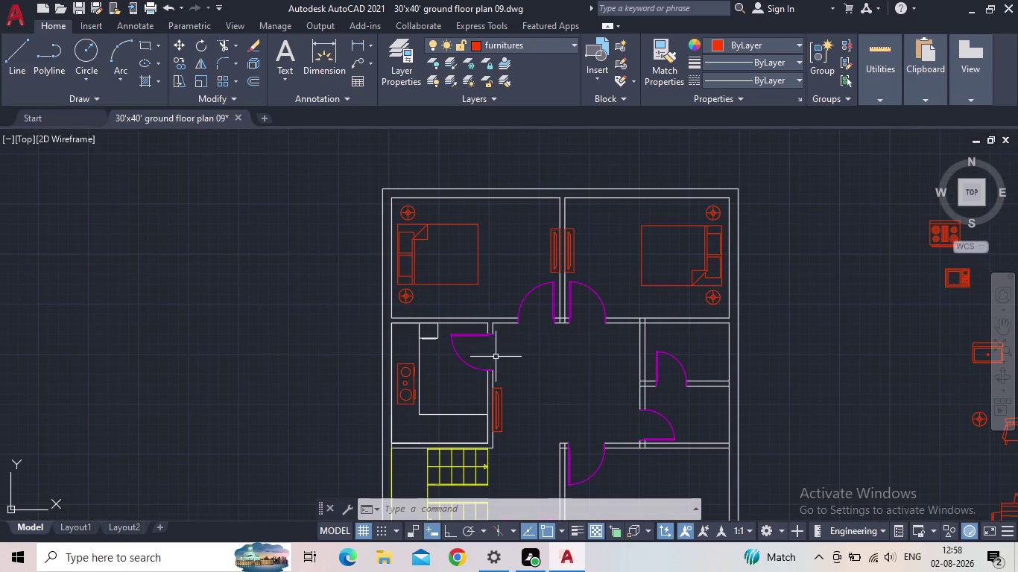
scroll(down, 3)
middle_drag(524, 378, 475, 337)
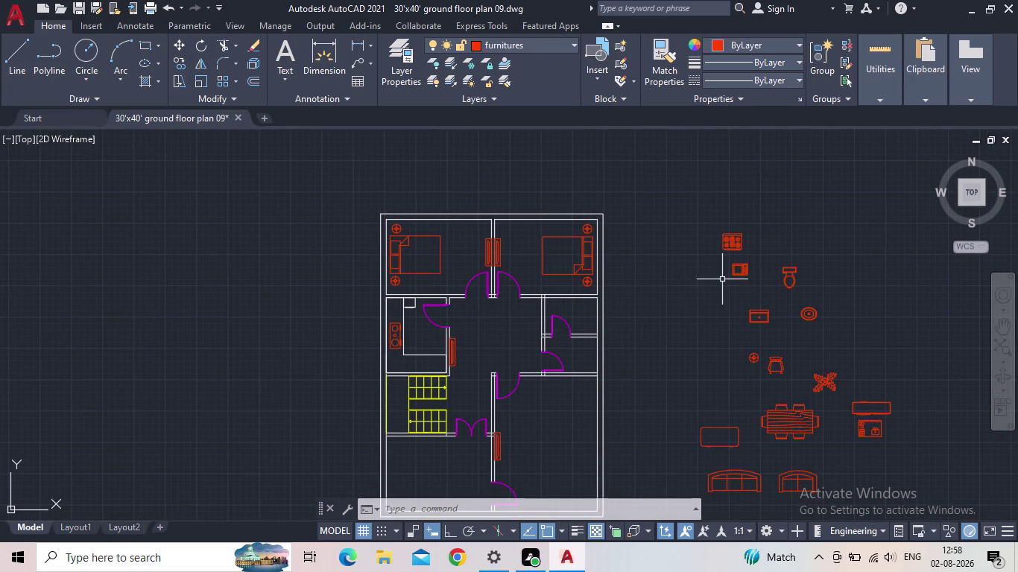
scroll(up, 3)
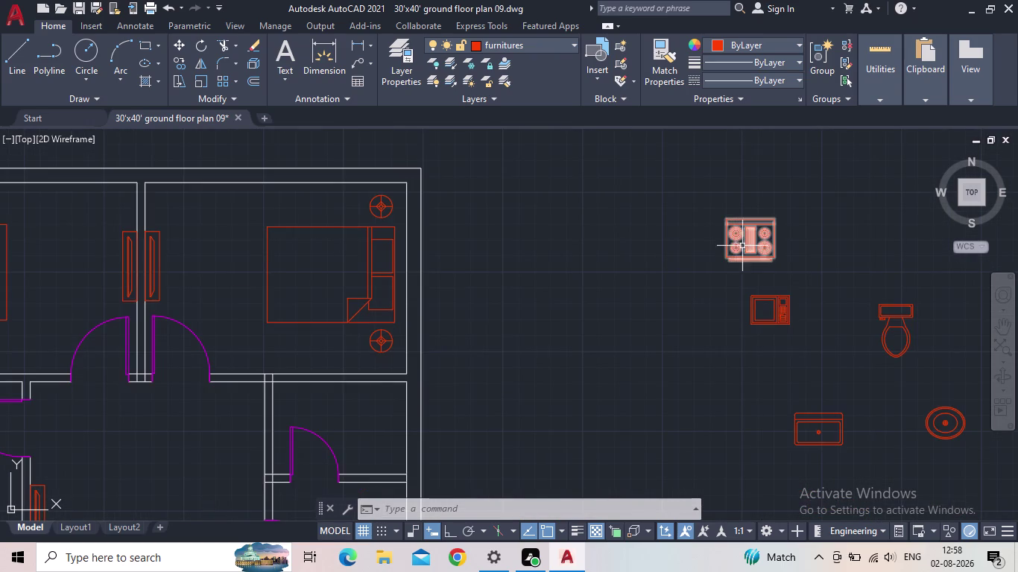
Grip-drag the cooking range block into the kitchen.
click(746, 243)
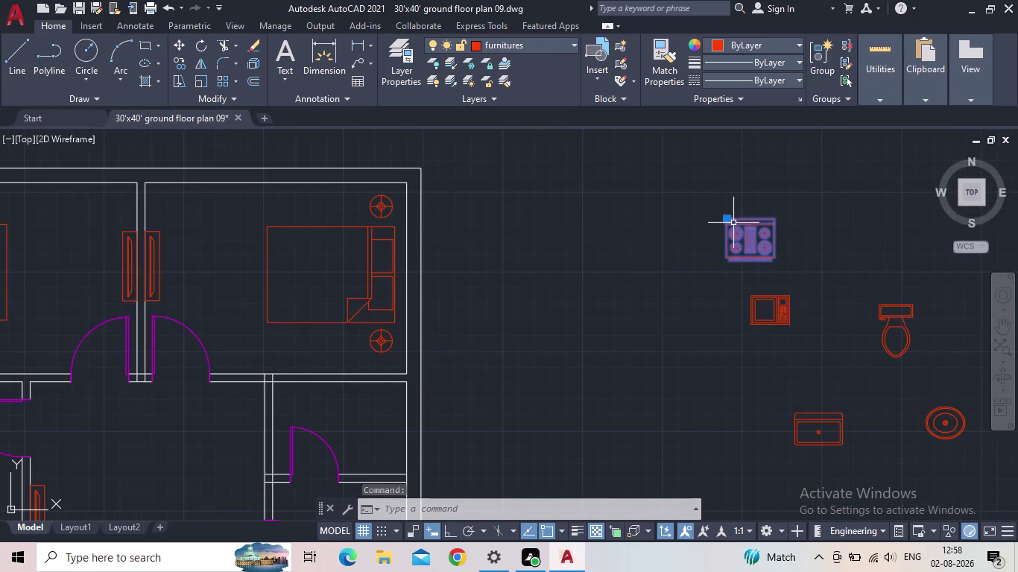
click(729, 219)
middle_drag(543, 302, 737, 241)
scroll(down, 3)
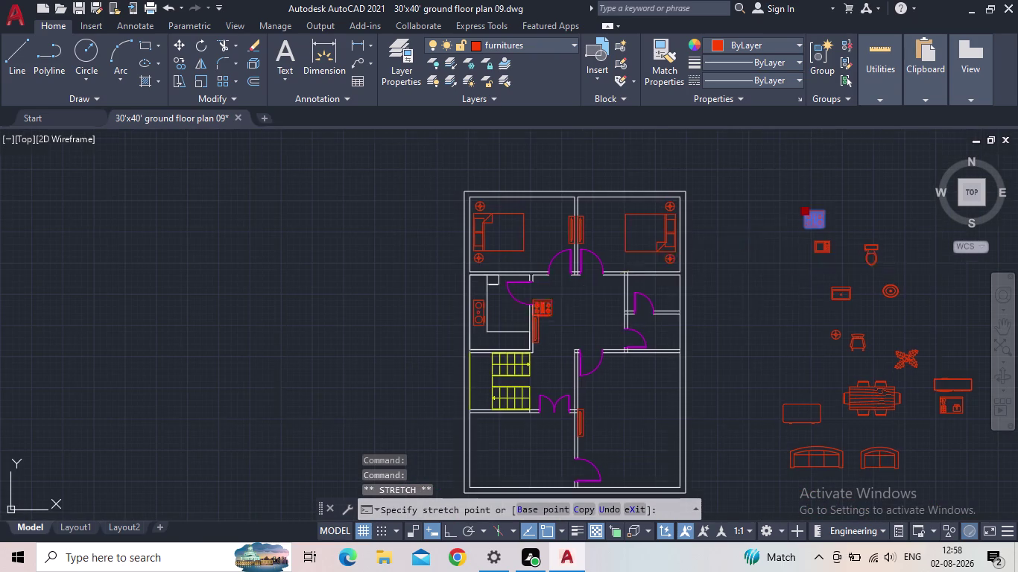
scroll(up, 3)
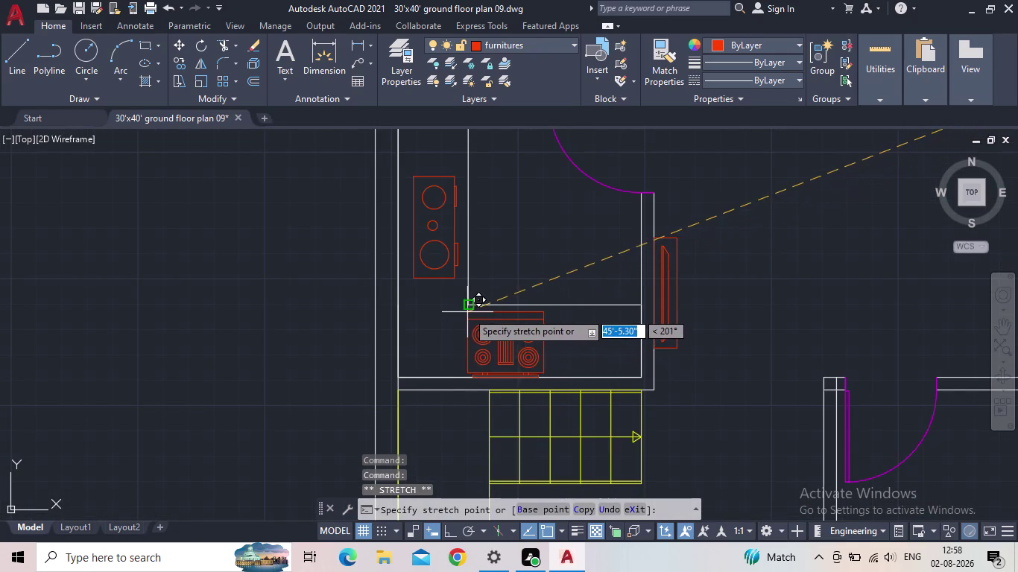
scroll(up, 3)
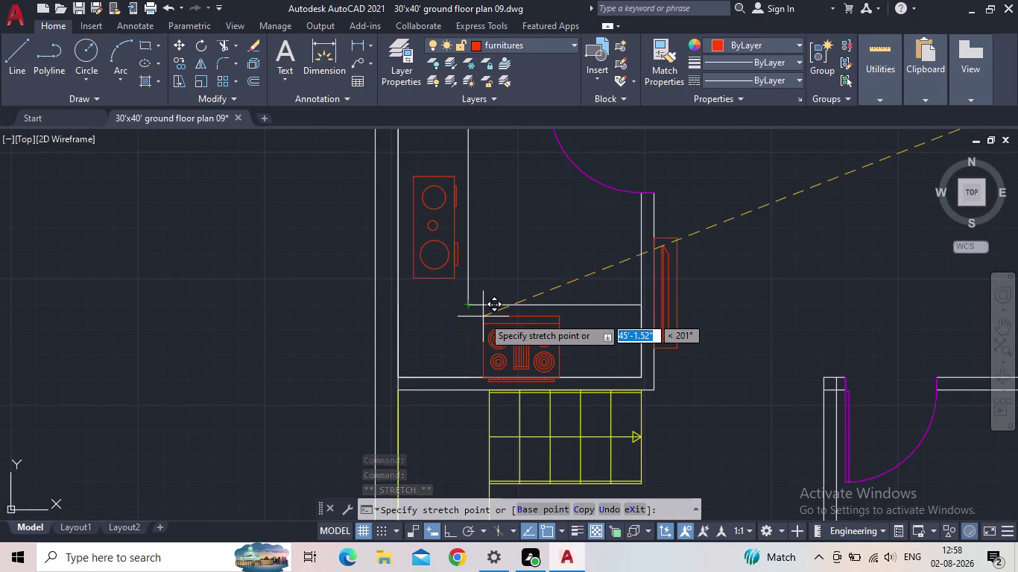
click(507, 304)
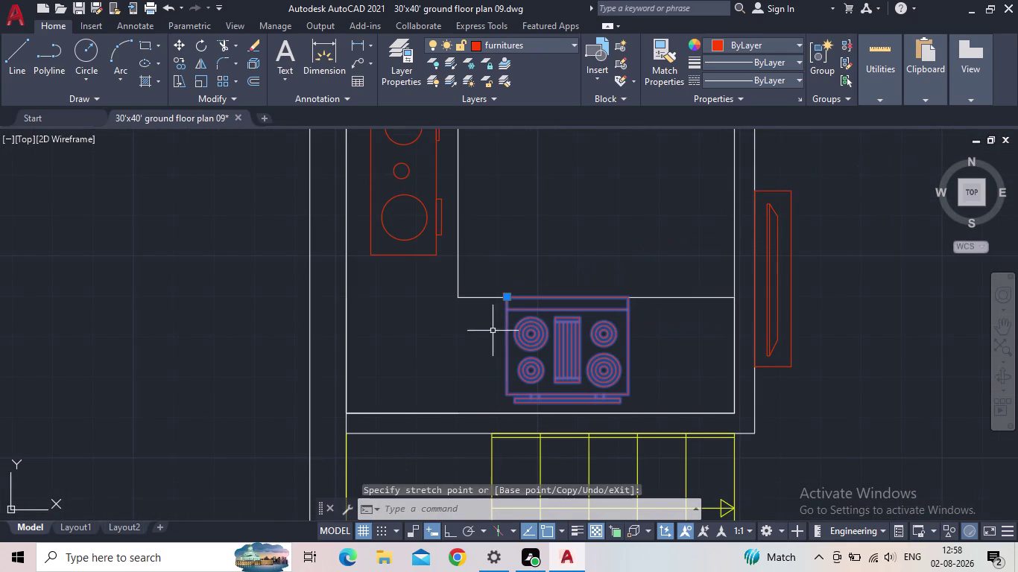
key(Escape)
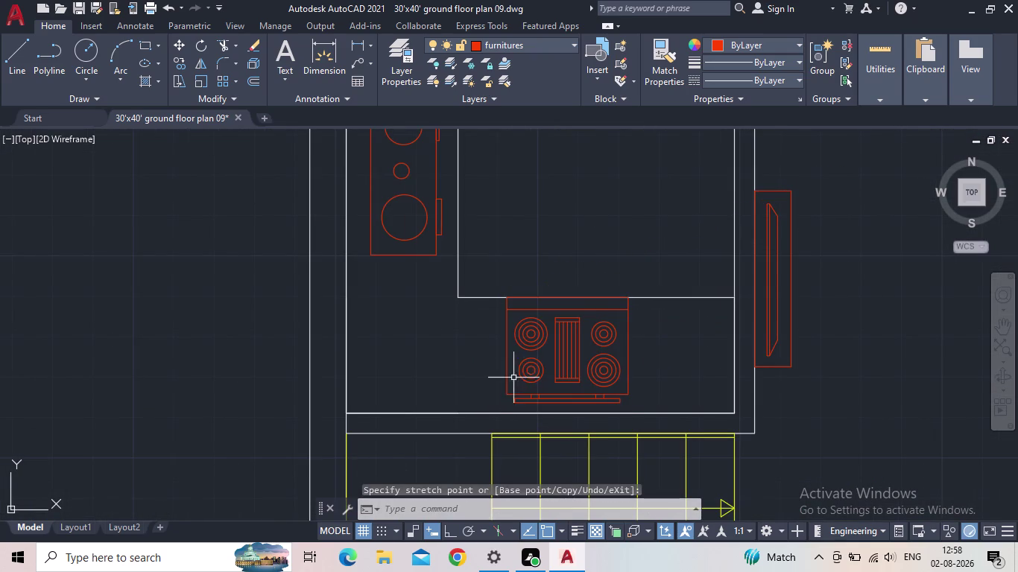
Rotate the stove block 180° with ROTATE around a chosen pivot.
key(r)
key(o)
key(Return)
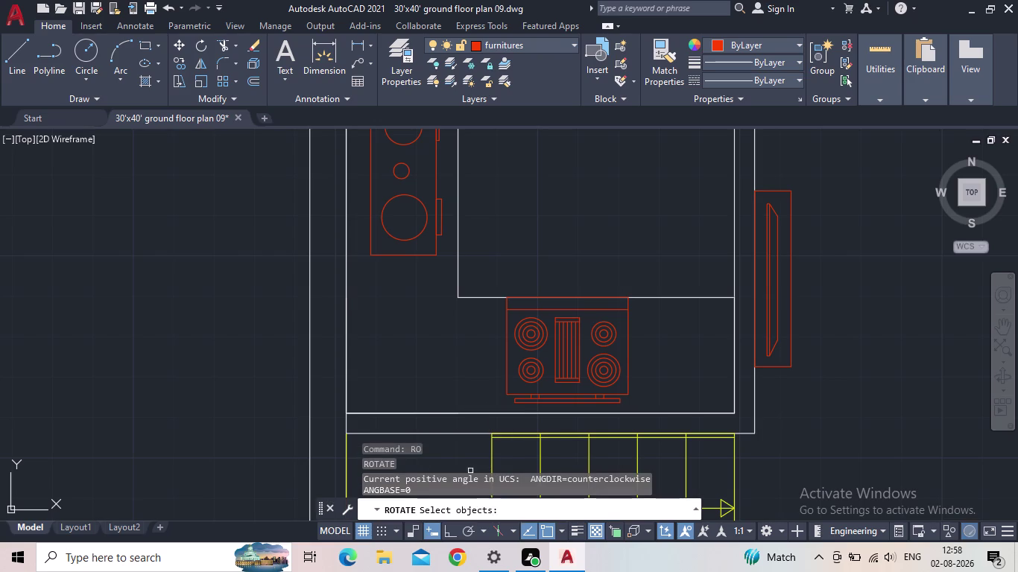
click(455, 533)
click(590, 403)
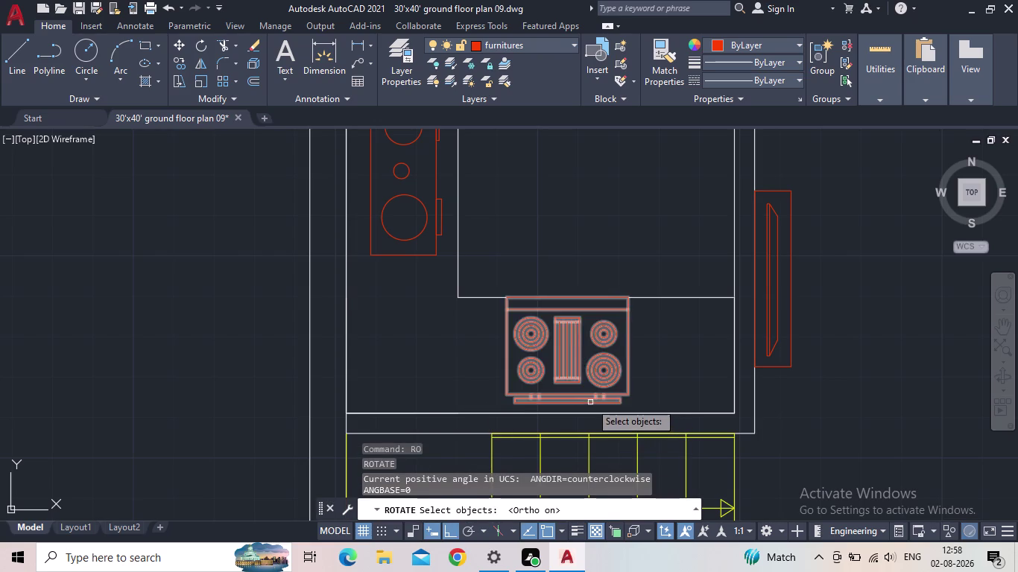
key(space)
drag(568, 403, 588, 397)
click(414, 356)
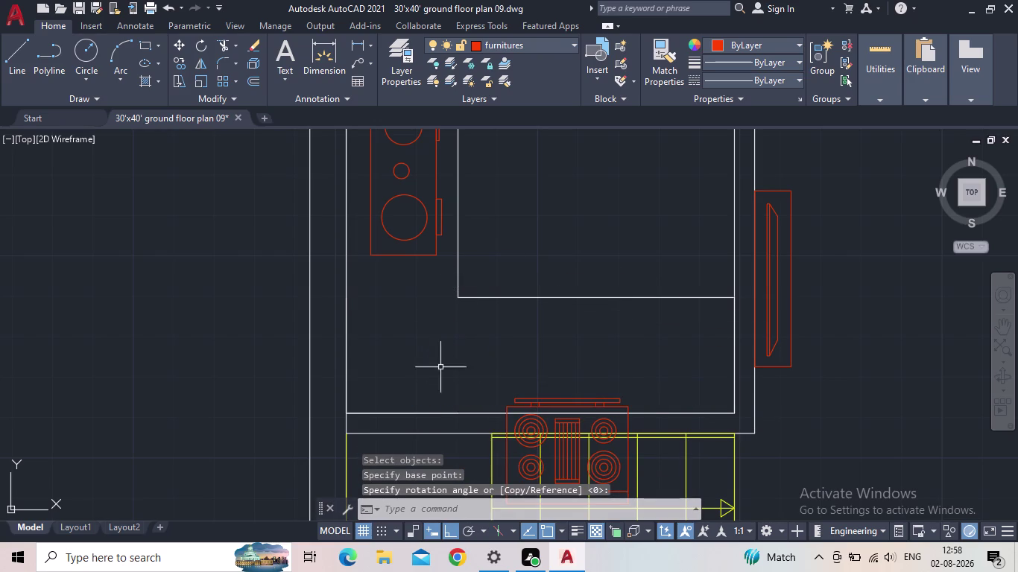
key(Escape)
click(546, 404)
Move the turned stove against the kitchen's lower wall above the stairs.
middle_drag(608, 423, 570, 279)
click(593, 363)
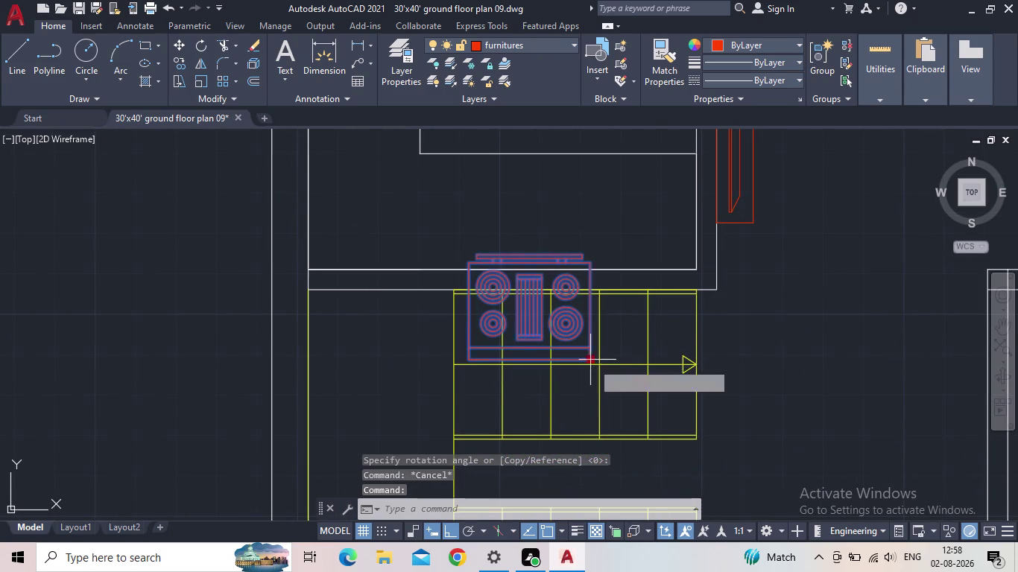
scroll(up, 3)
middle_click(565, 263)
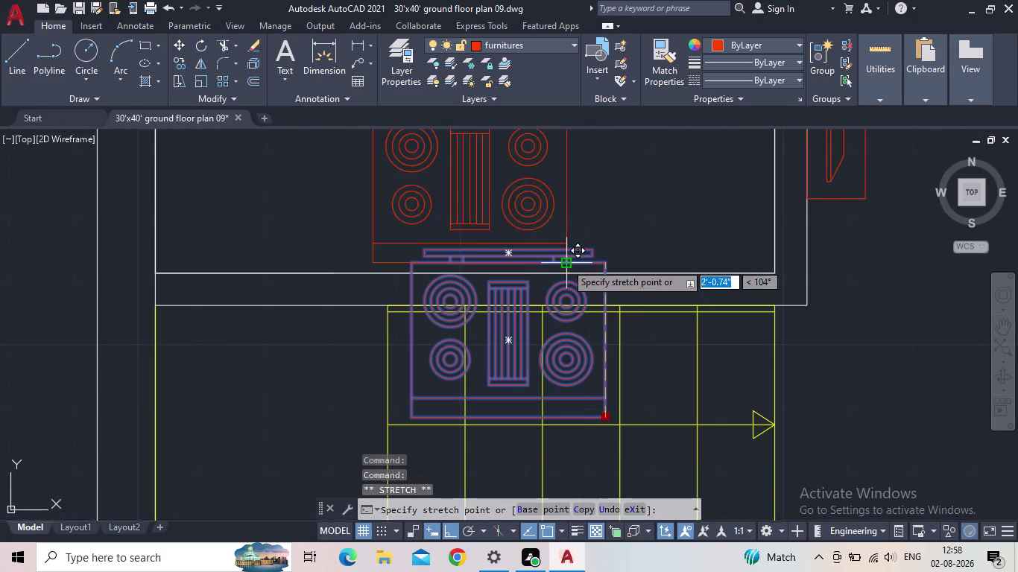
click(452, 533)
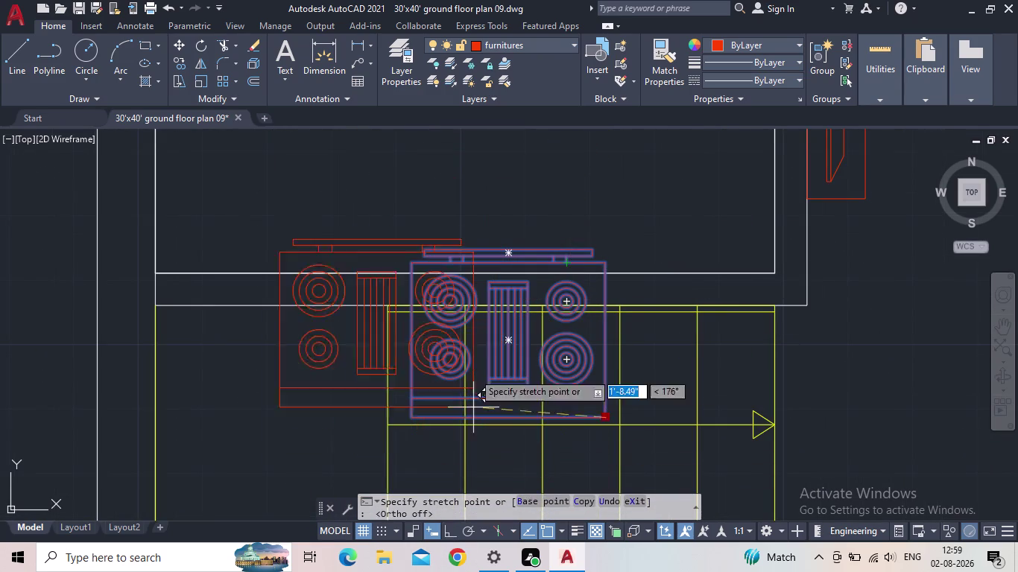
middle_drag(541, 273, 567, 356)
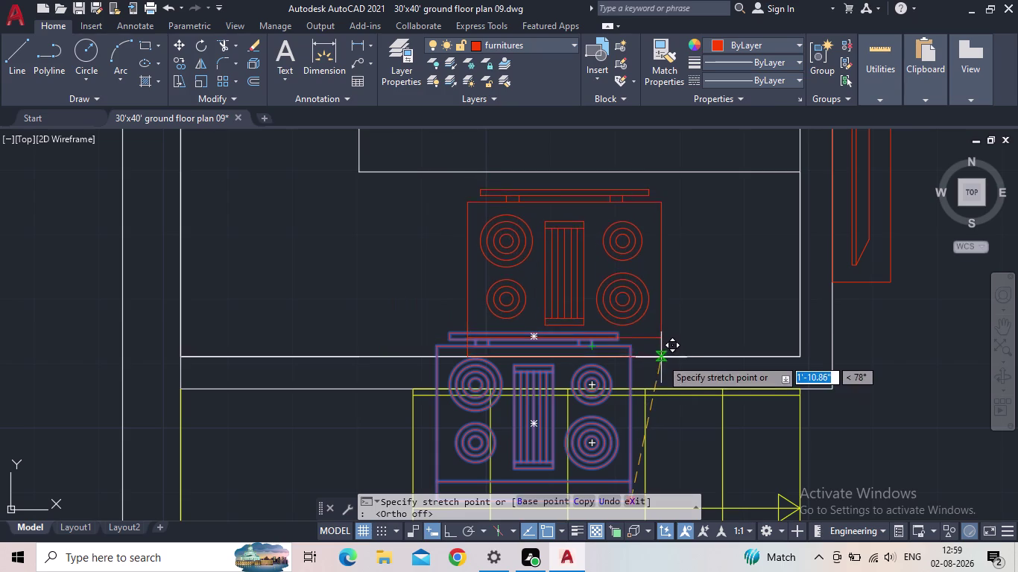
click(661, 352)
scroll(down, 3)
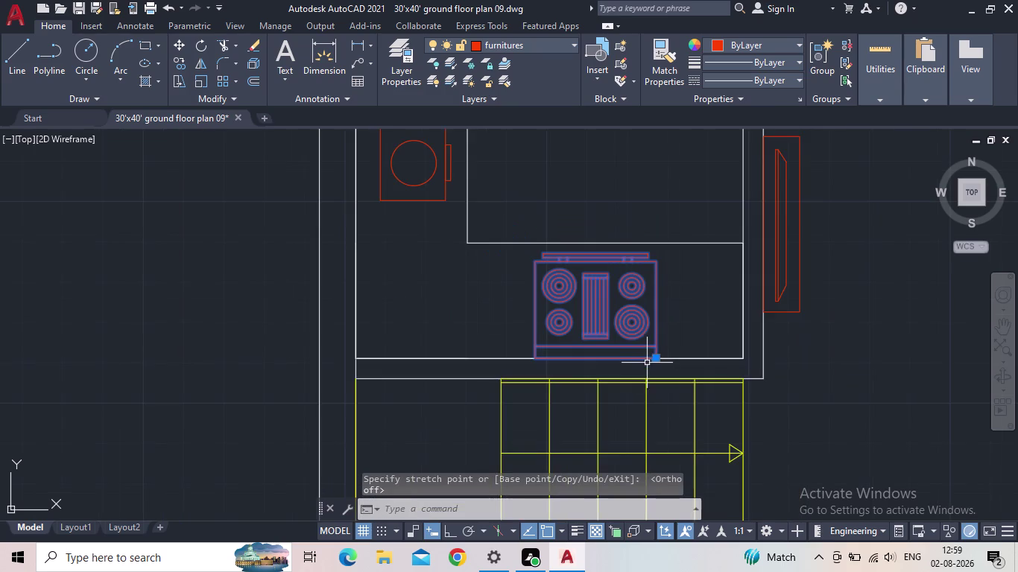
middle_drag(580, 367, 507, 388)
key(Escape)
scroll(down, 3)
middle_drag(498, 360, 369, 391)
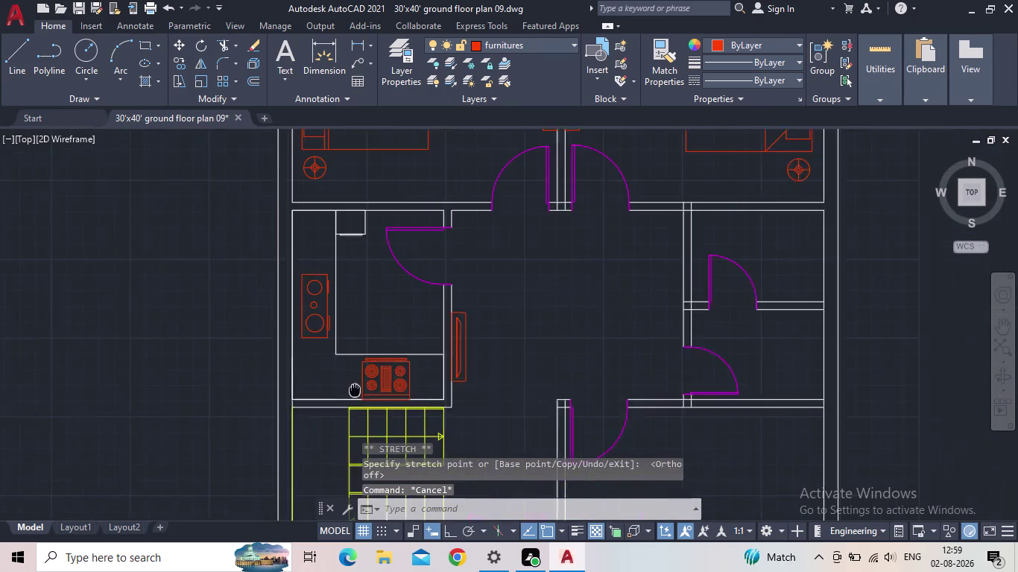
Move a small loose block into the kitchen's lower-left corner.
middle_drag(369, 391, 331, 387)
scroll(down, 3)
scroll(up, 3)
click(609, 341)
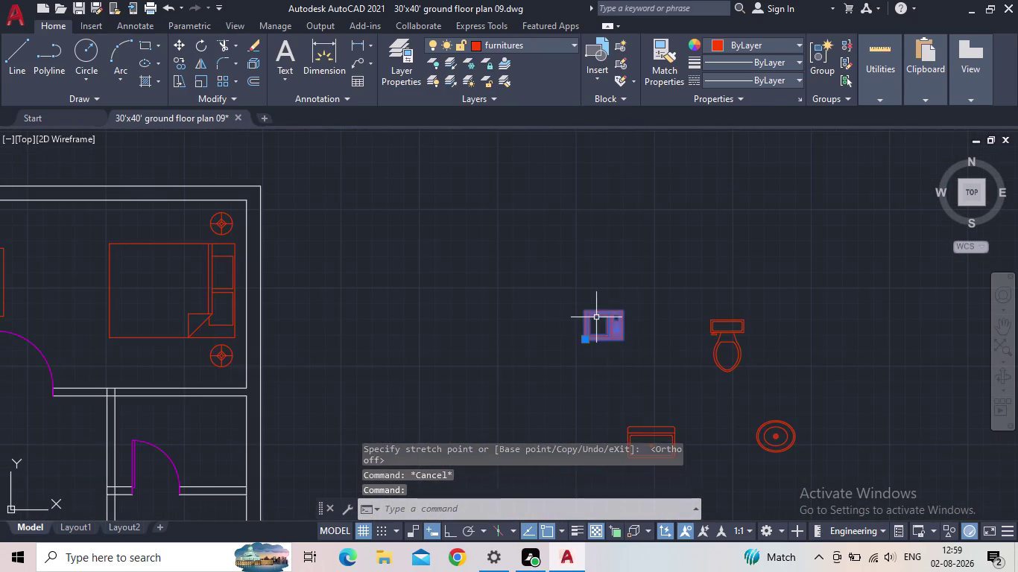
click(596, 317)
drag(586, 342, 557, 348)
middle_drag(514, 373, 685, 323)
scroll(down, 3)
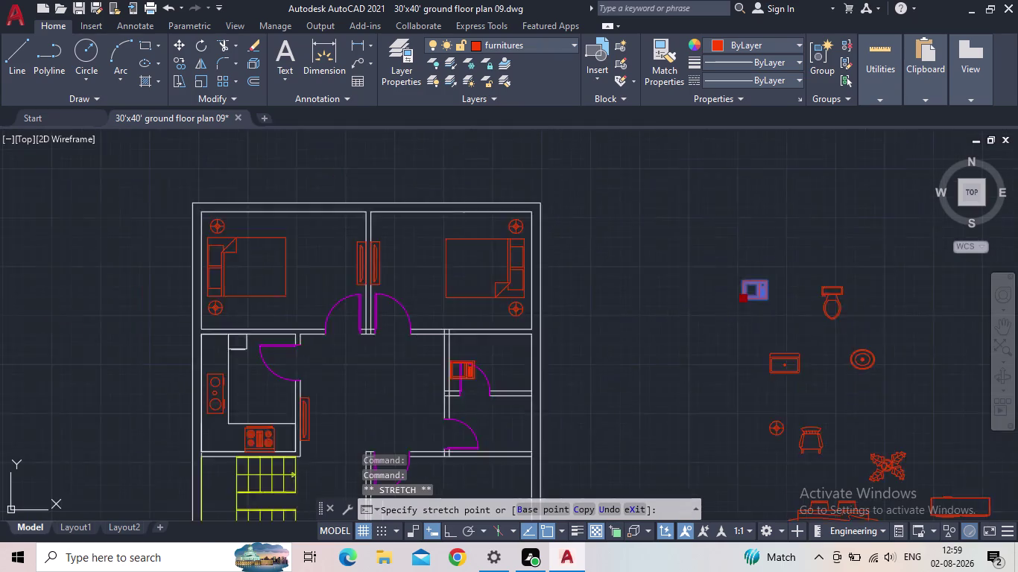
scroll(down, 3)
scroll(up, 3)
middle_drag(451, 377, 537, 303)
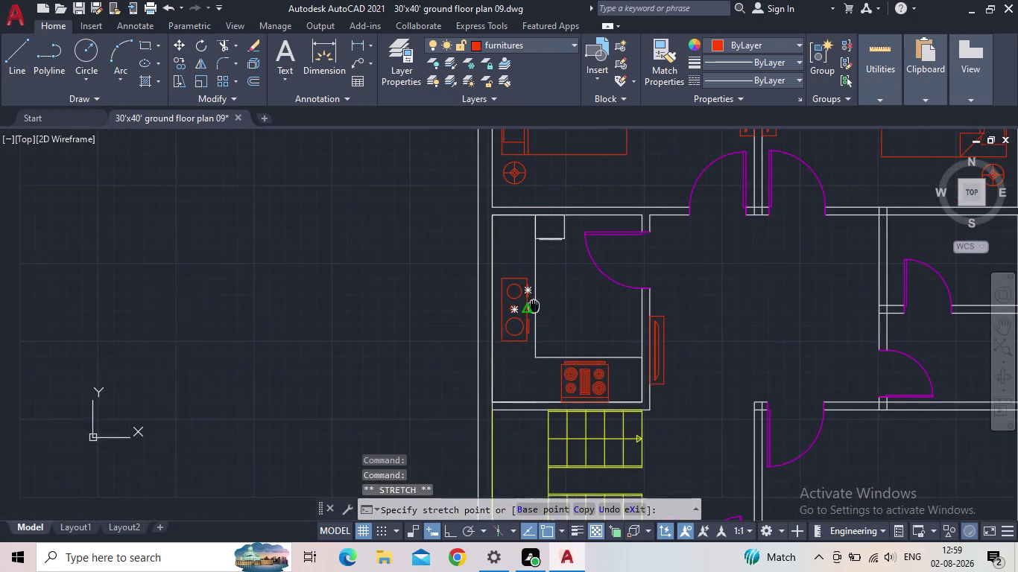
middle_drag(537, 304, 538, 302)
click(507, 392)
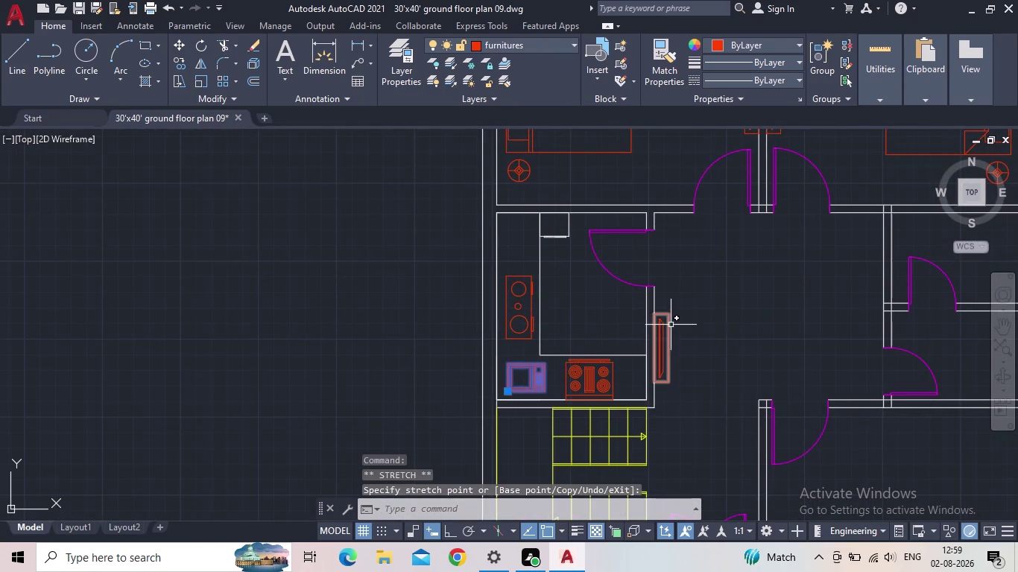
Rotate the rectangular block beside the plan 90° so it stands upright.
middle_drag(673, 324, 344, 414)
scroll(down, 3)
click(867, 357)
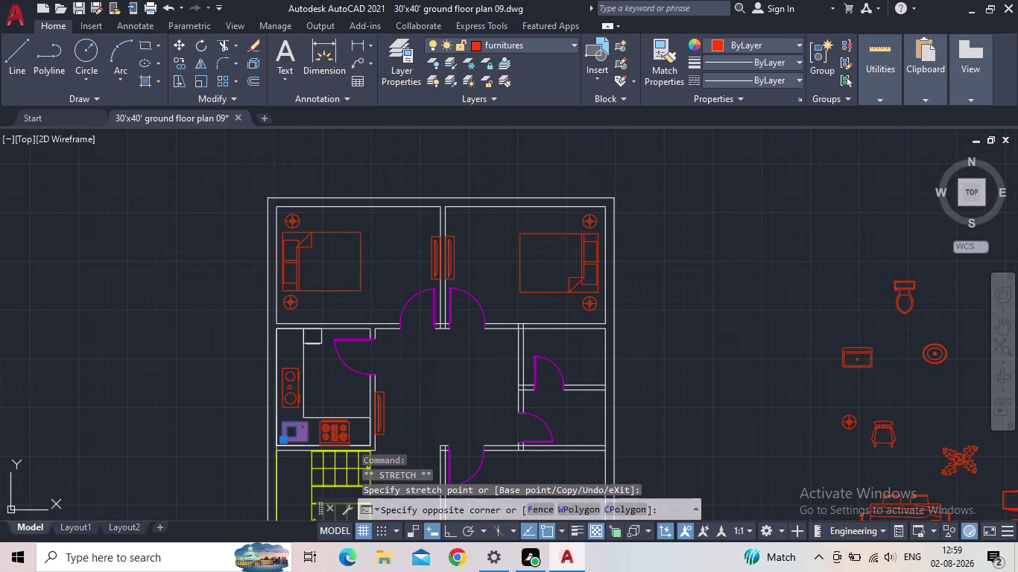
click(842, 350)
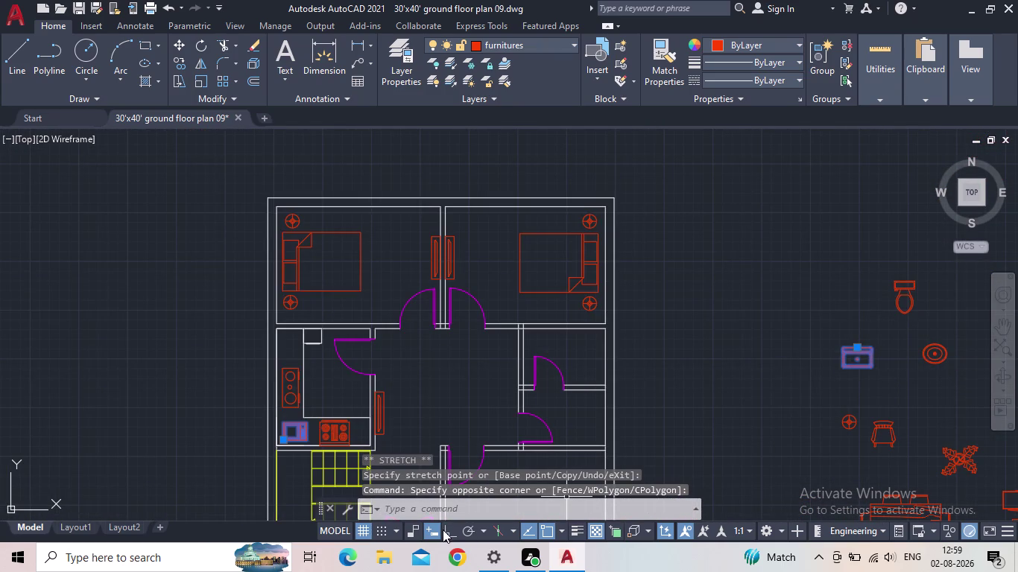
click(442, 530)
key(r)
key(o)
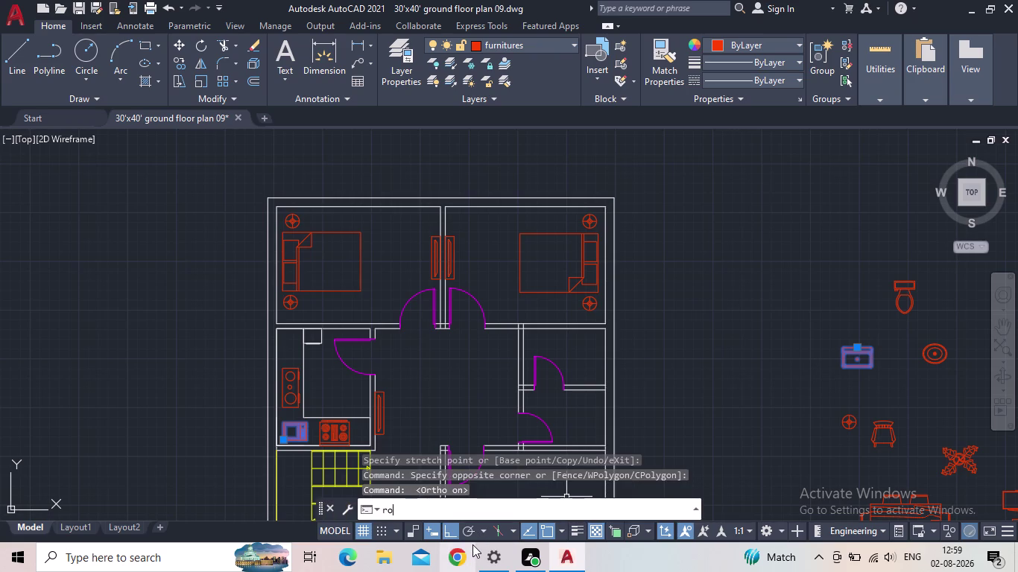
key(Return)
scroll(up, 3)
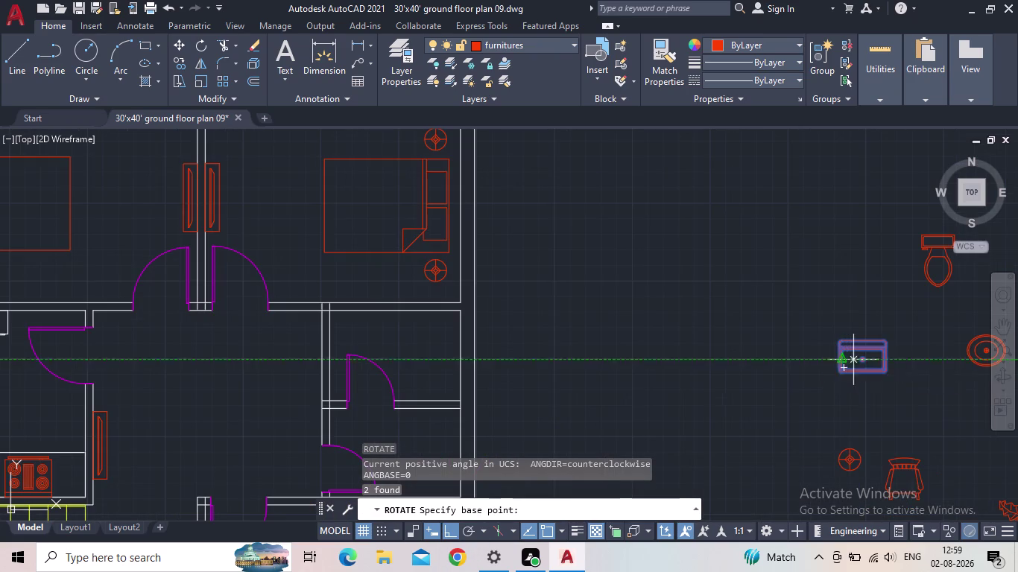
click(861, 359)
click(810, 285)
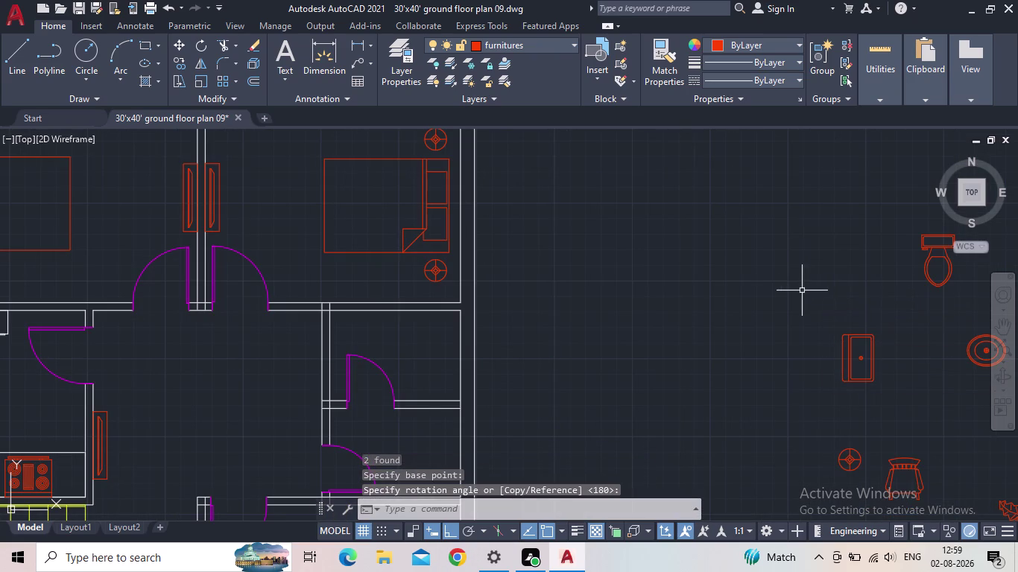
key(Escape)
Move the upright block into the kitchen's top-left corner and save the drawing.
click(866, 365)
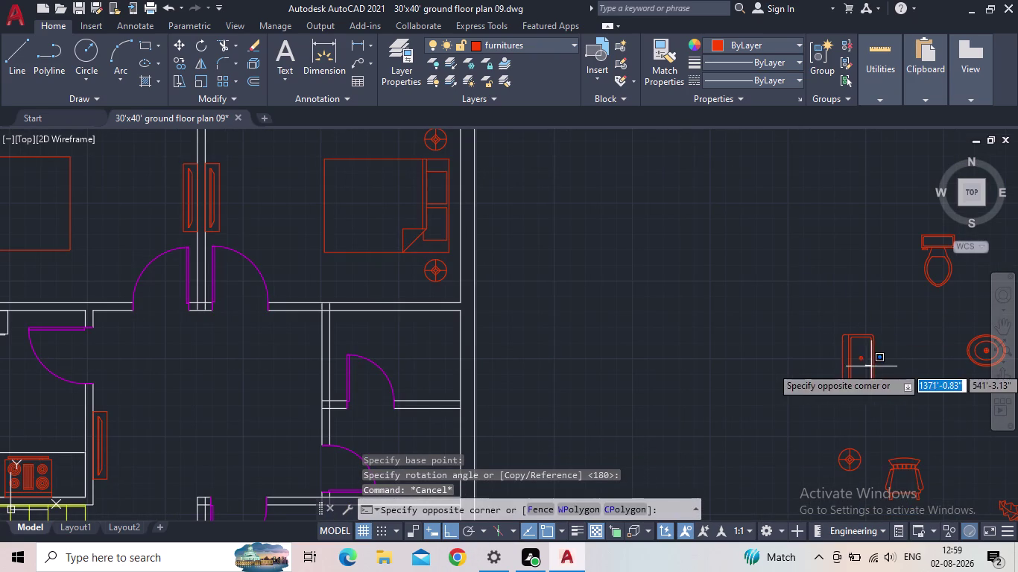
click(767, 364)
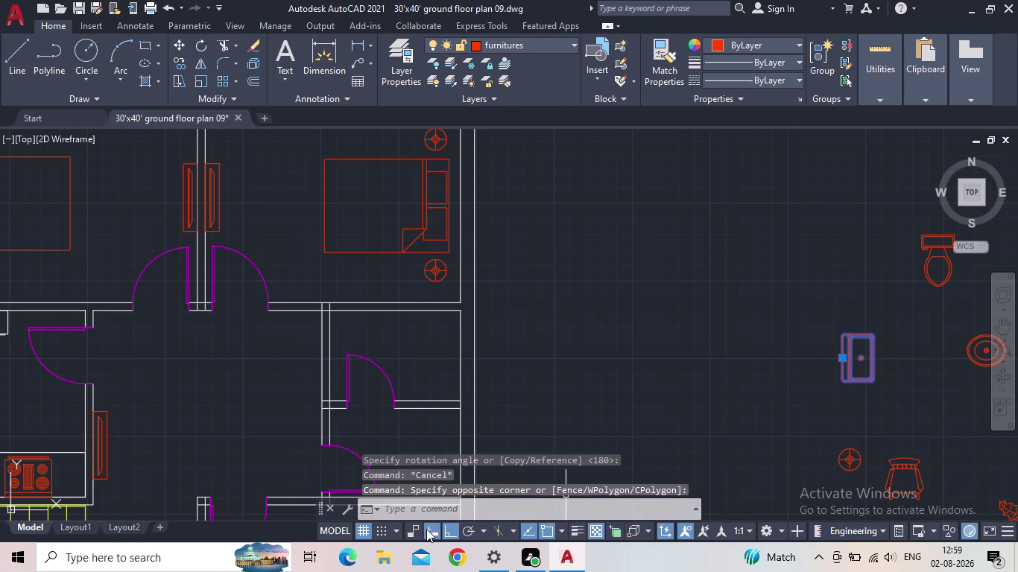
click(449, 528)
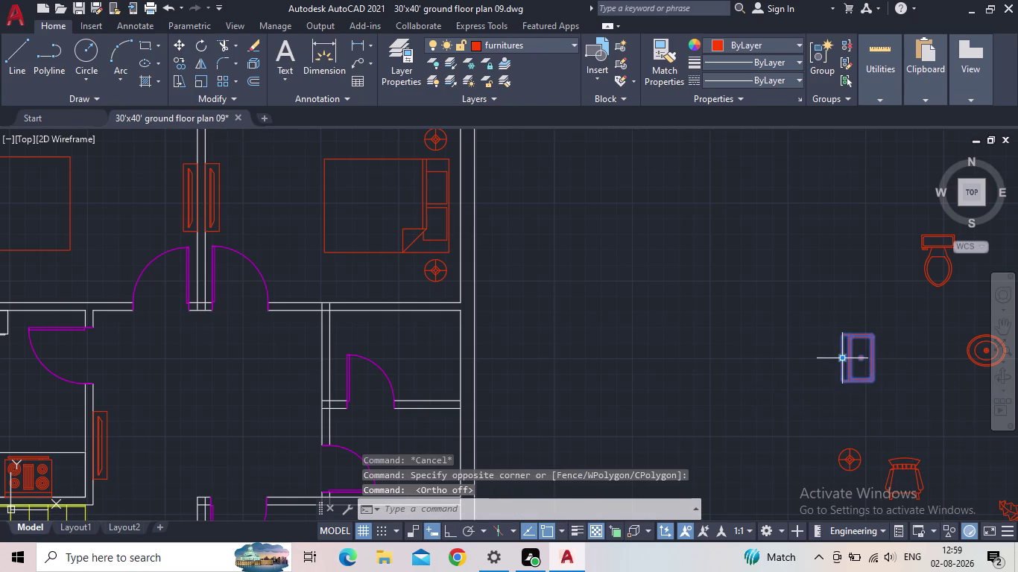
click(843, 358)
middle_drag(338, 398, 883, 345)
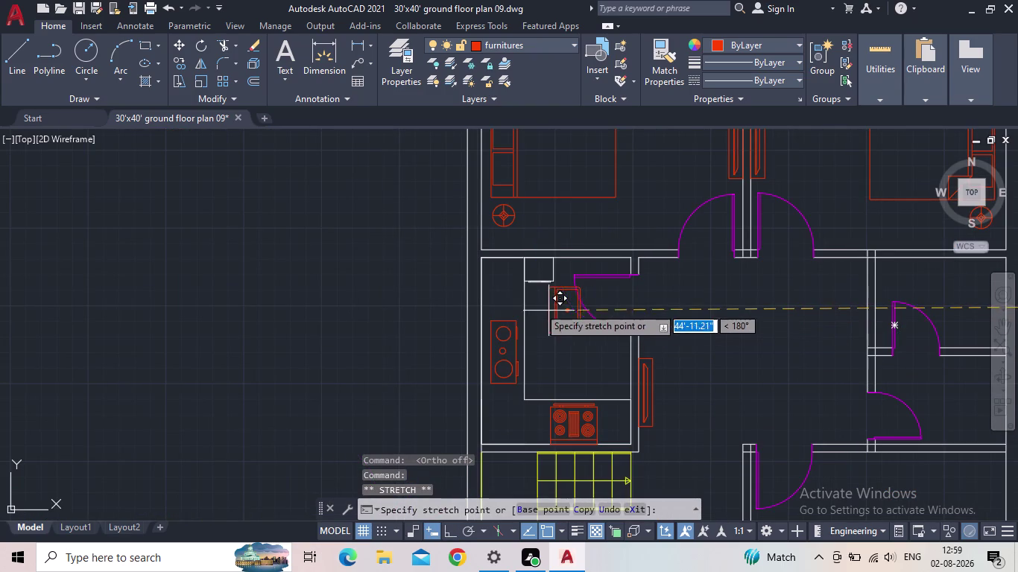
scroll(up, 3)
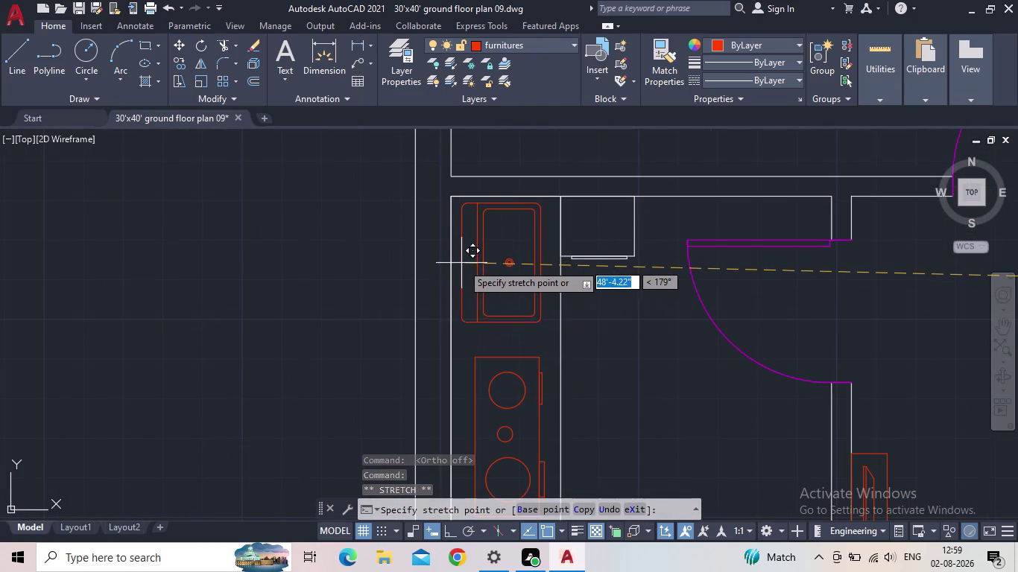
click(465, 266)
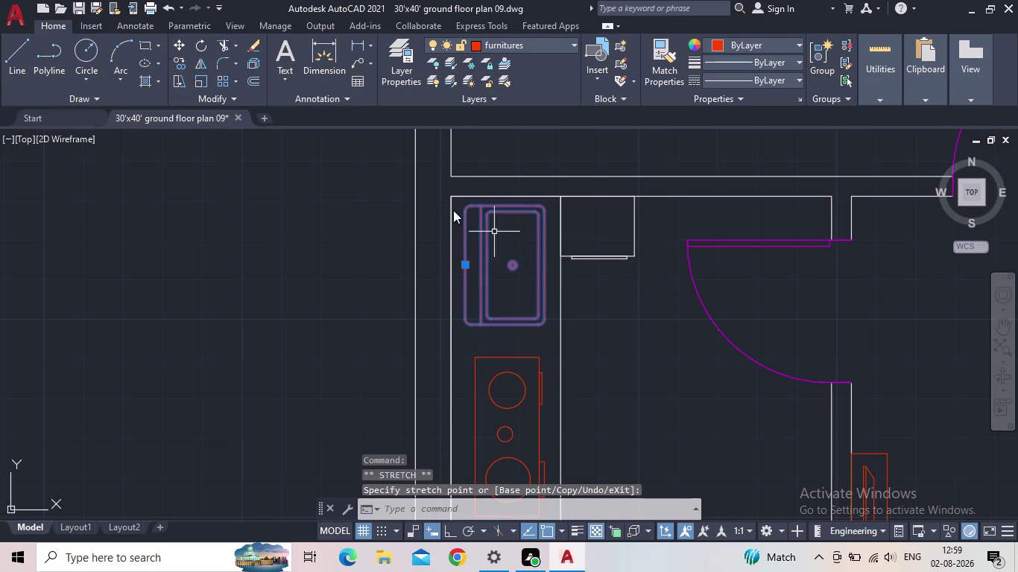
click(79, 5)
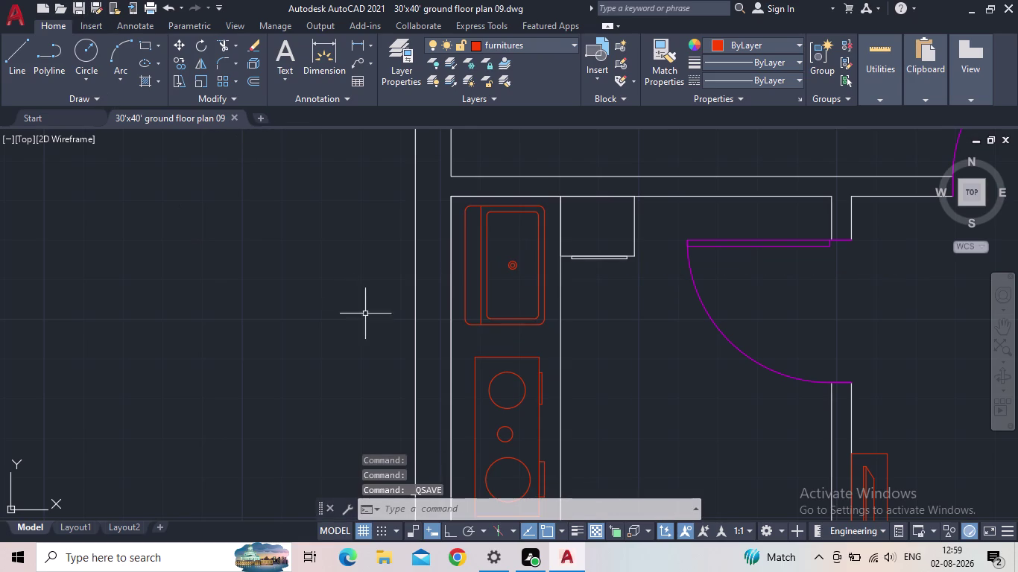
Grip-move the small block beside the dining table to the left bedroom's top wall.
scroll(down, 3)
scroll(down, 3)
middle_drag(458, 387, 399, 356)
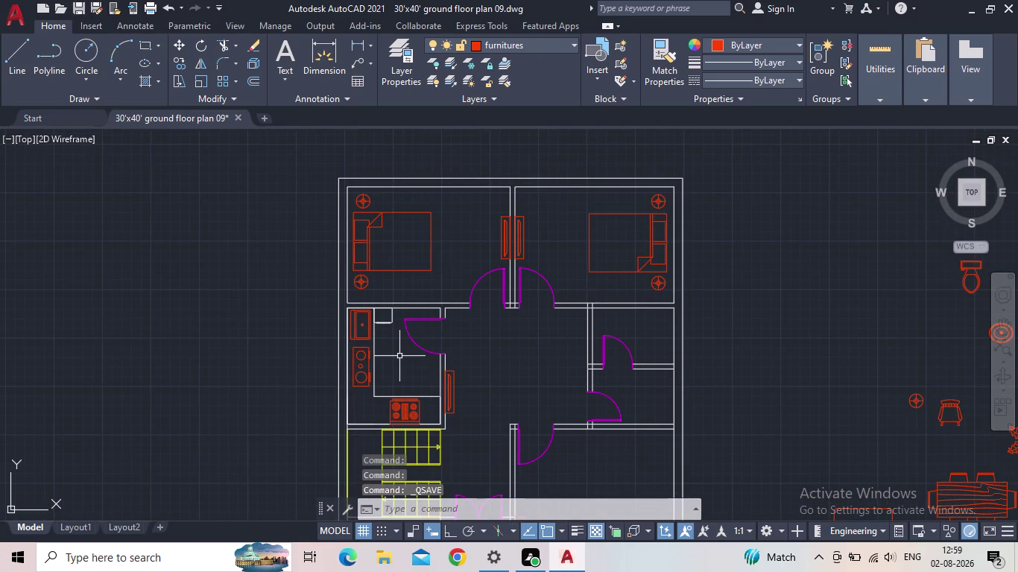
middle_drag(381, 329, 313, 301)
scroll(down, 3)
middle_drag(341, 340, 255, 326)
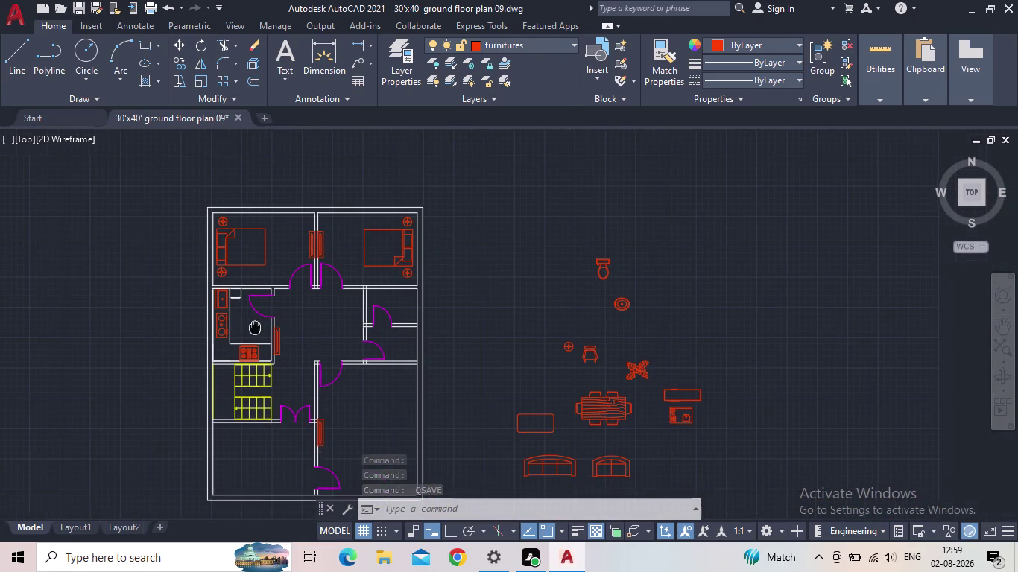
middle_drag(254, 327, 253, 326)
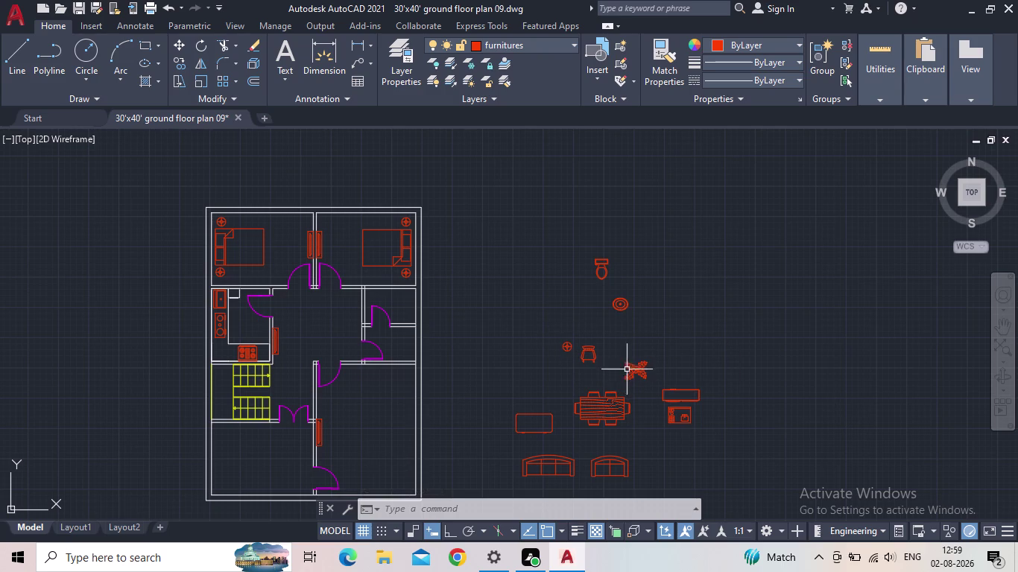
click(676, 421)
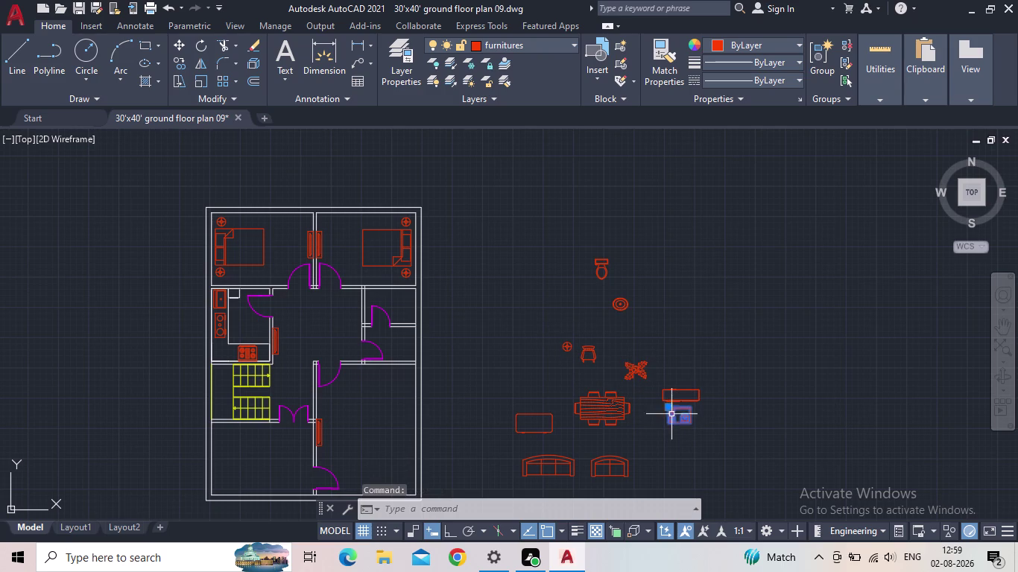
drag(667, 409, 641, 405)
scroll(up, 3)
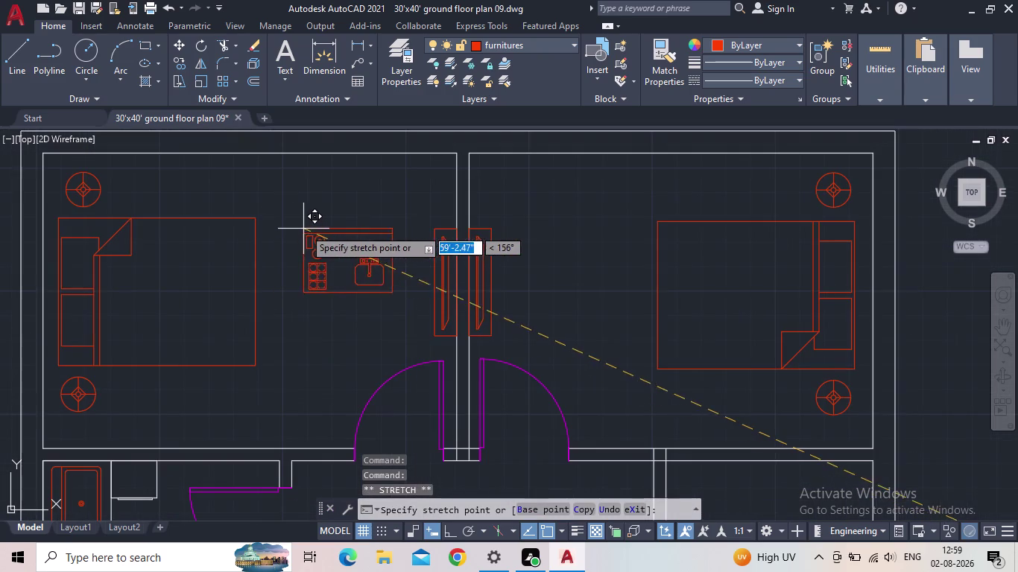
middle_drag(297, 224, 324, 198)
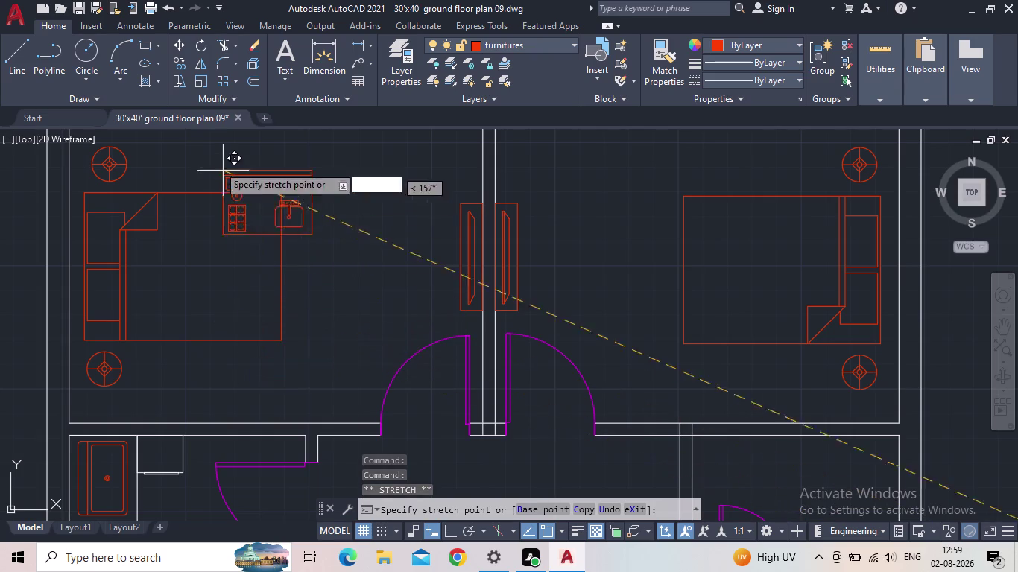
middle_drag(203, 145, 229, 284)
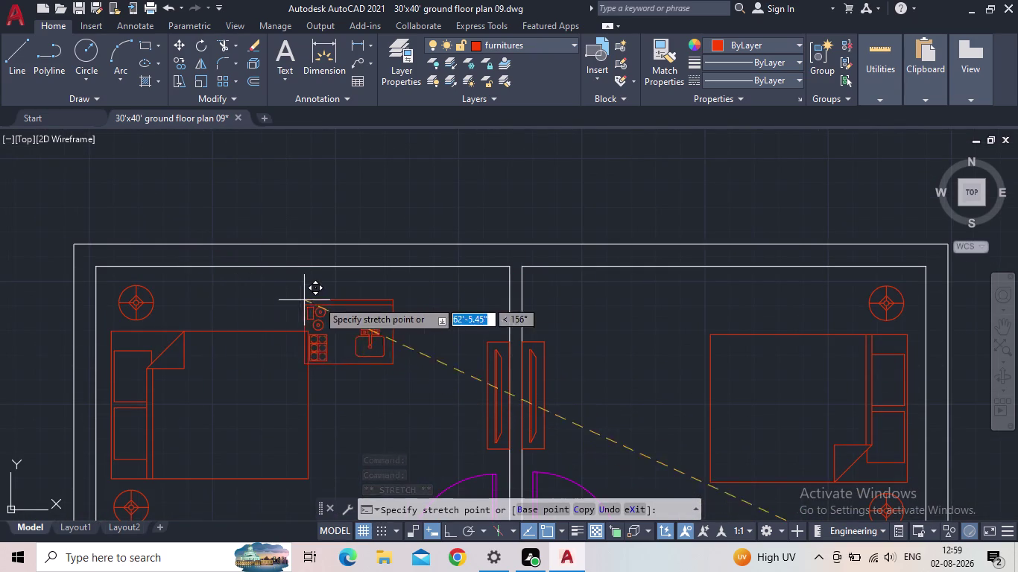
middle_click(370, 287)
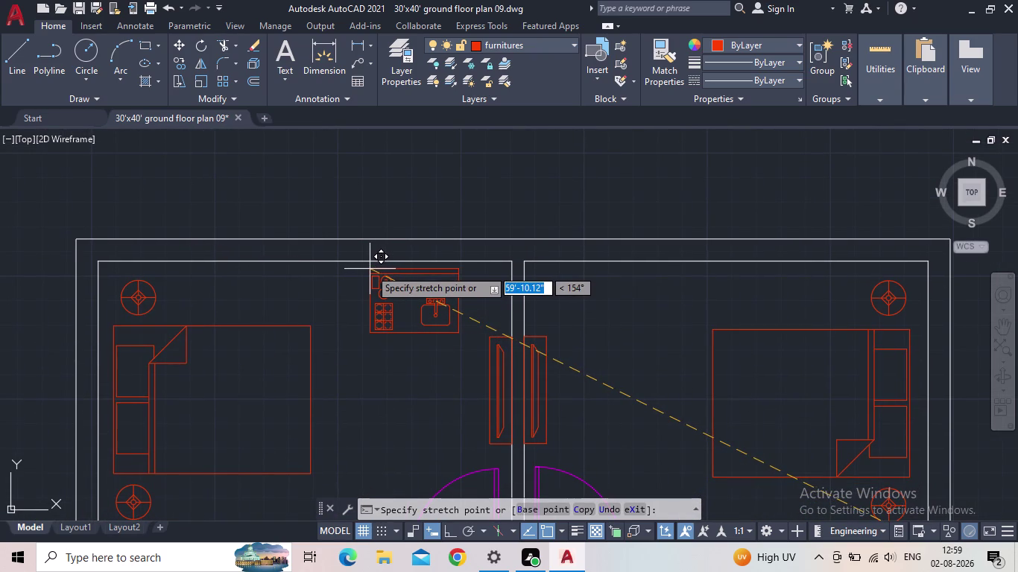
click(359, 274)
scroll(down, 3)
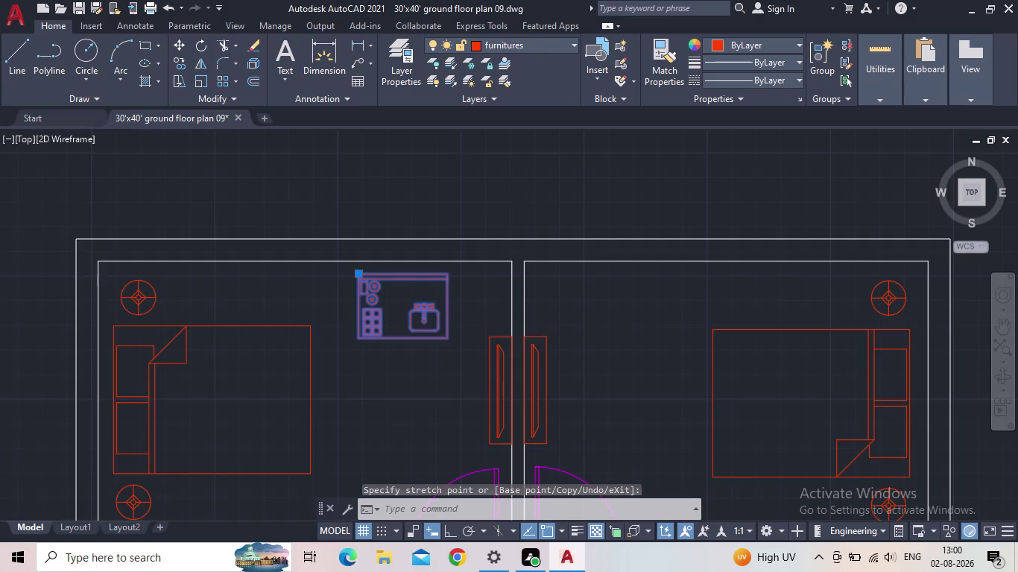
middle_drag(404, 400, 364, 406)
key(Escape)
Scale the table block down with SC, using its corner as the base point.
click(365, 385)
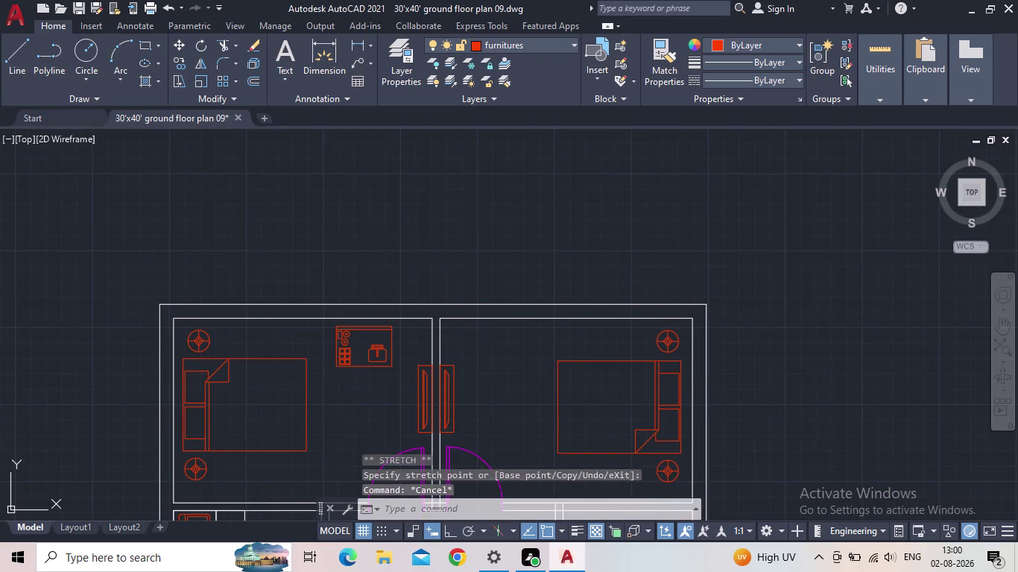
click(334, 359)
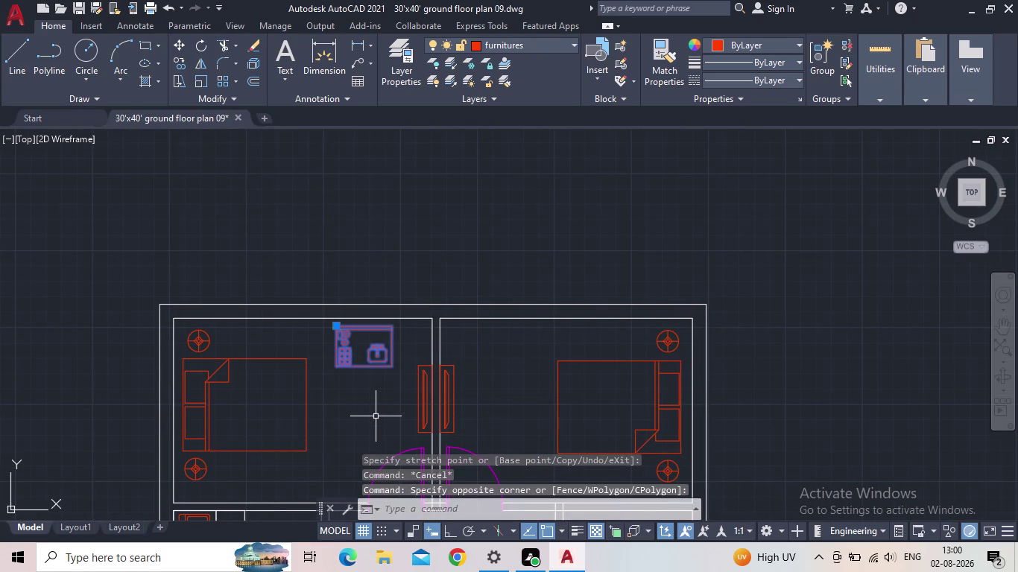
text(sc)
key(space)
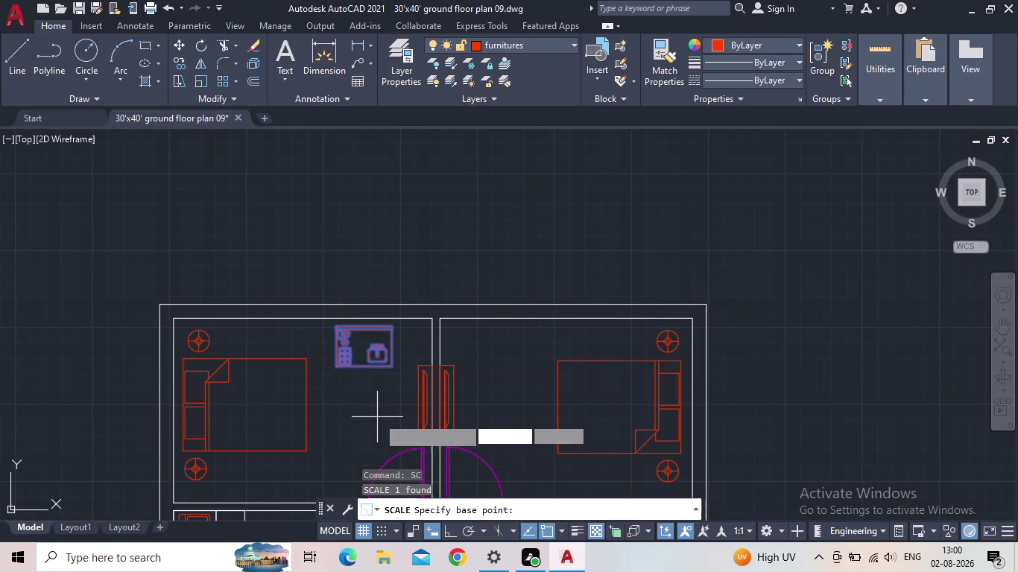
click(334, 368)
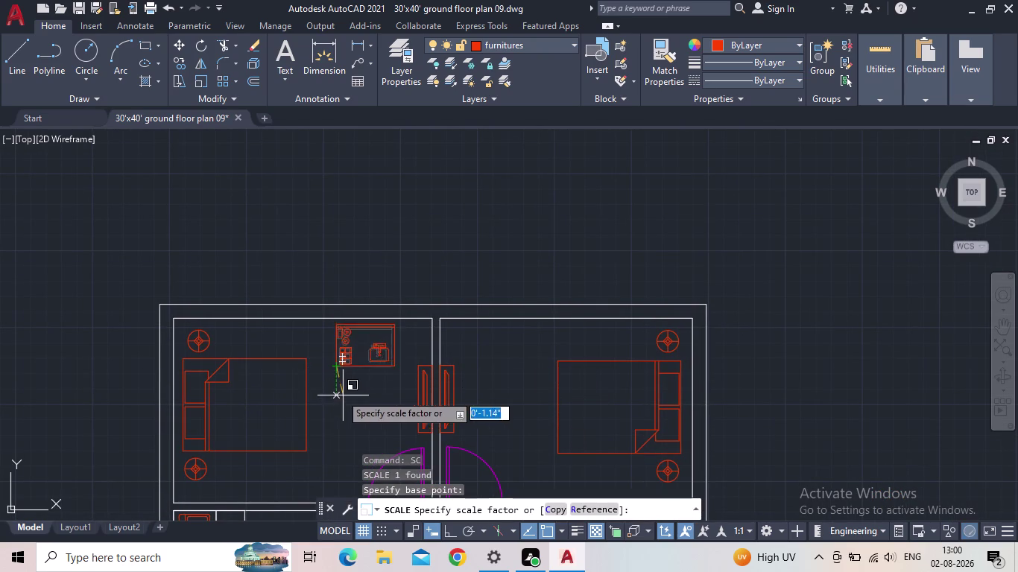
click(335, 383)
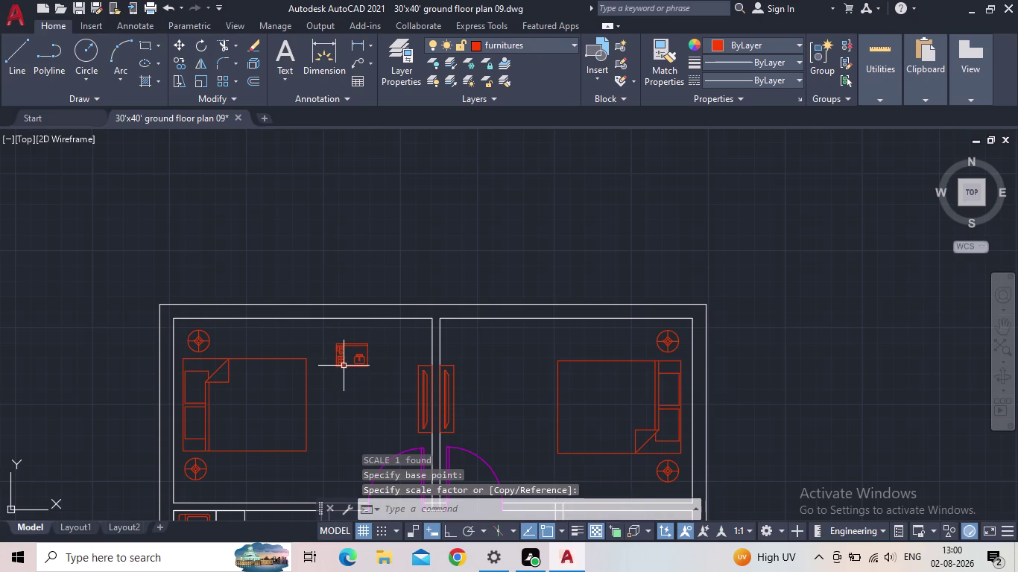
Grip-move the shrunken table block into the bedroom's top-right corner.
click(345, 364)
click(335, 346)
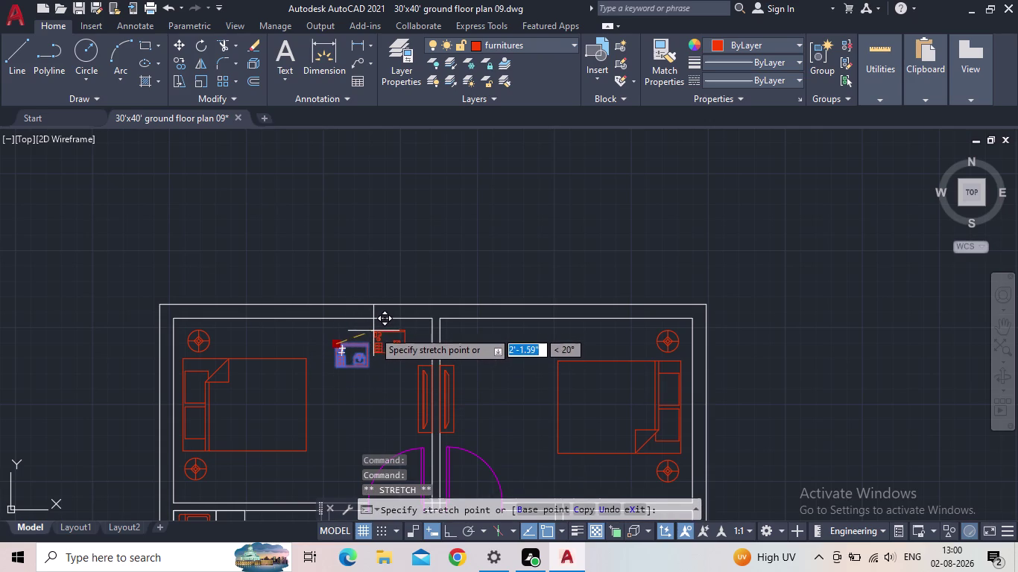
click(374, 331)
middle_drag(347, 343, 313, 357)
scroll(up, 3)
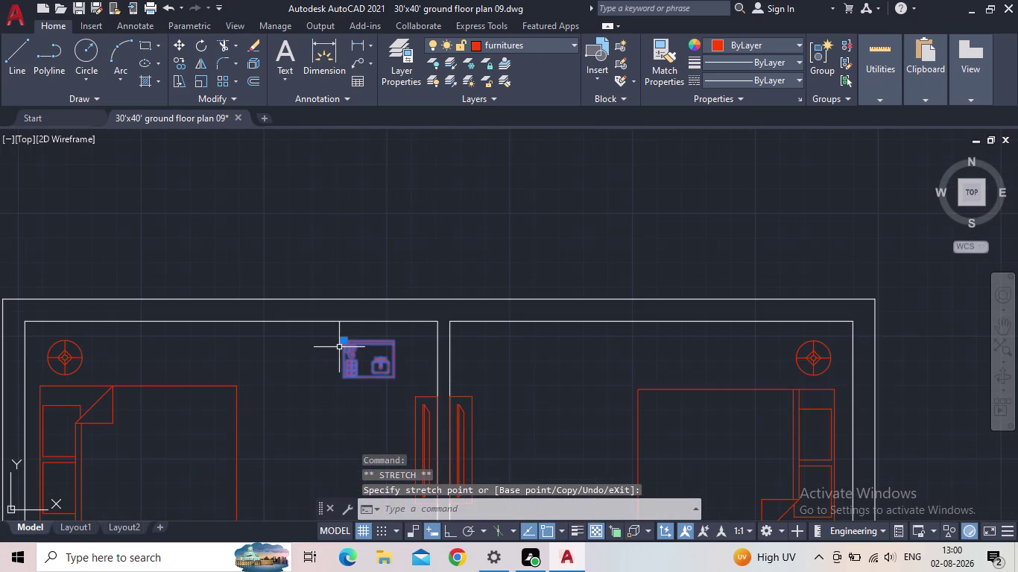
click(341, 343)
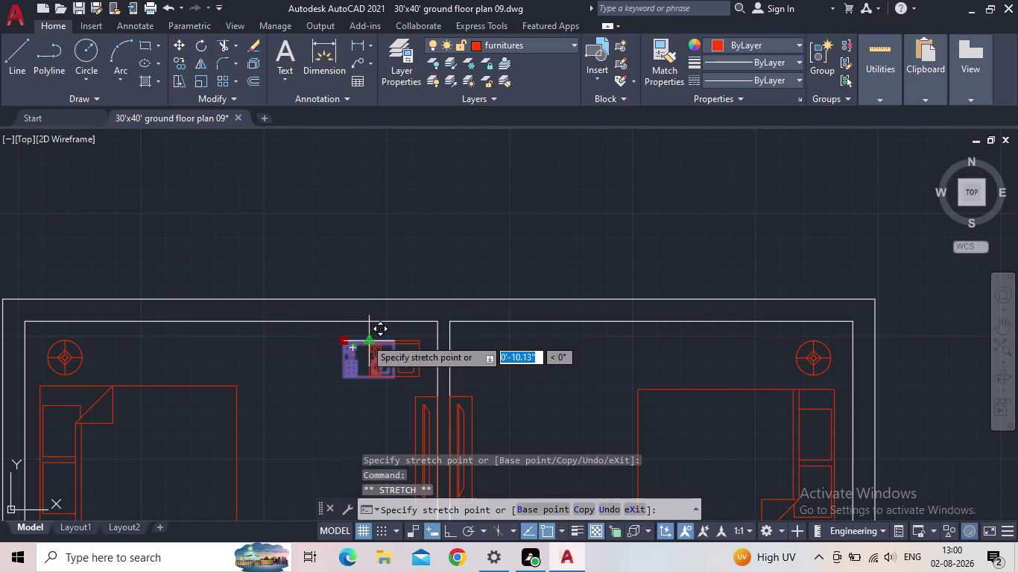
click(365, 339)
Select the left bedroom's table block and start copying it from its base point.
middle_drag(357, 354, 341, 338)
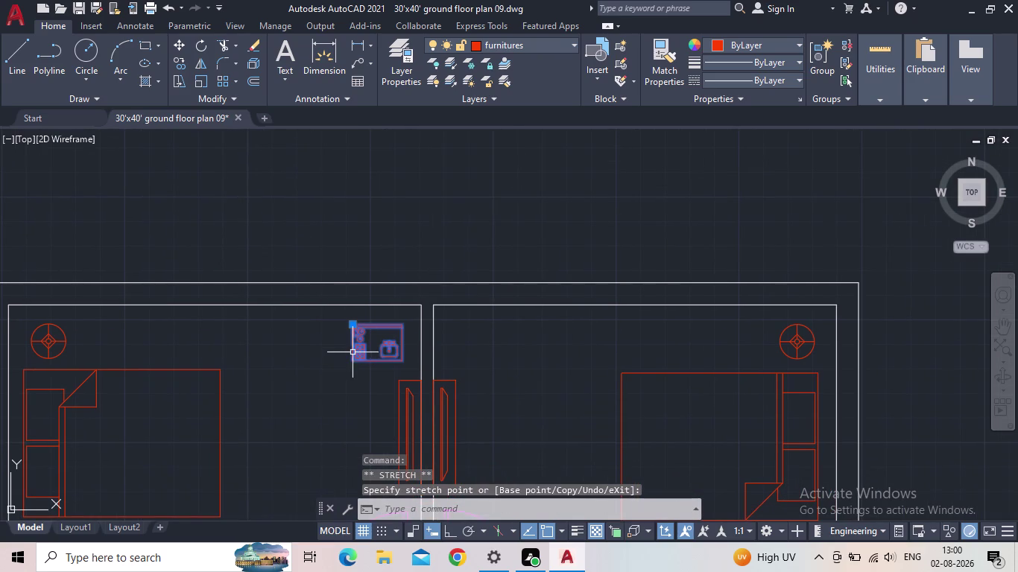
key(Escape)
middle_drag(344, 354, 271, 354)
scroll(down, 3)
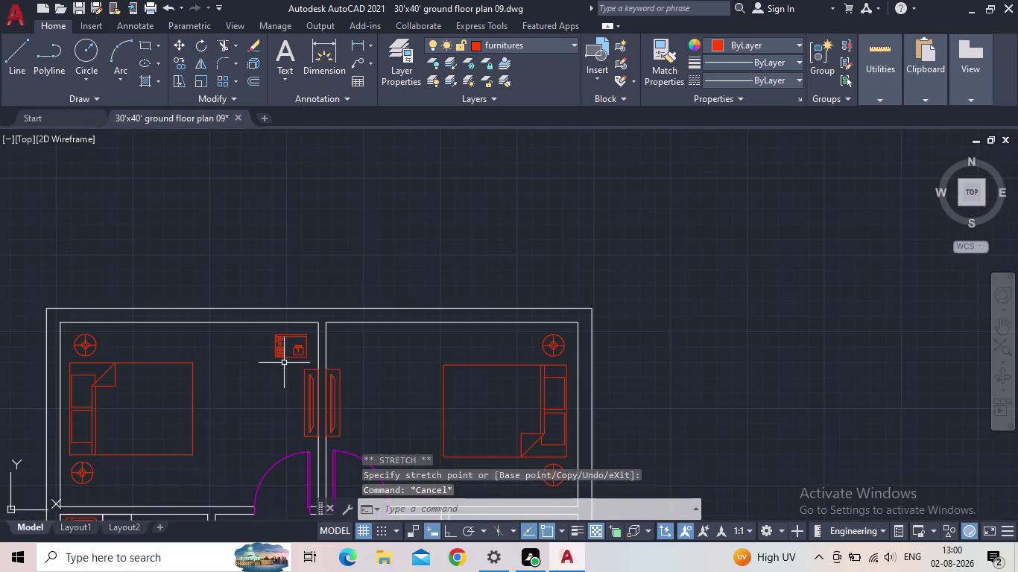
scroll(up, 3)
click(283, 360)
click(263, 338)
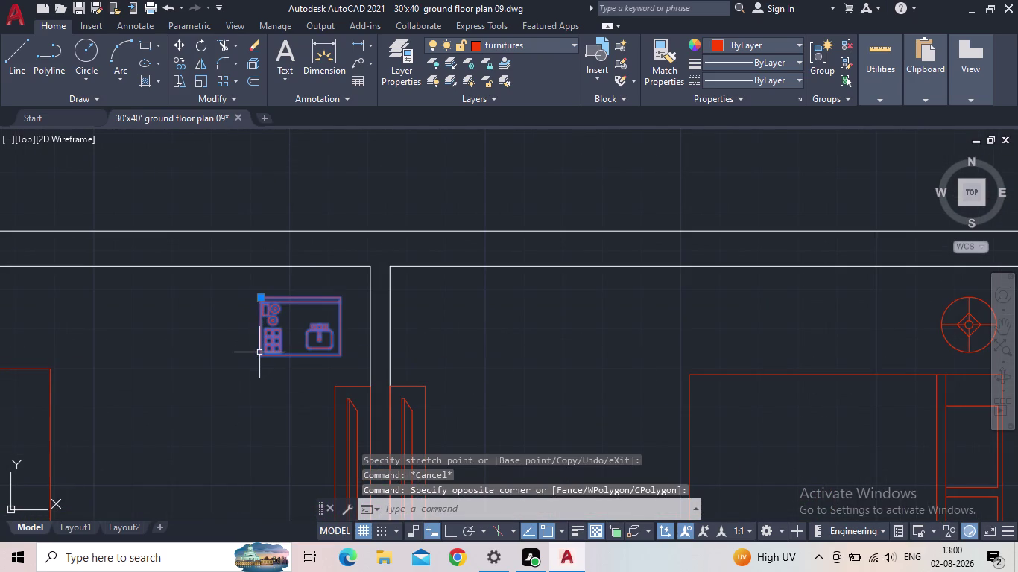
key(c)
key(o)
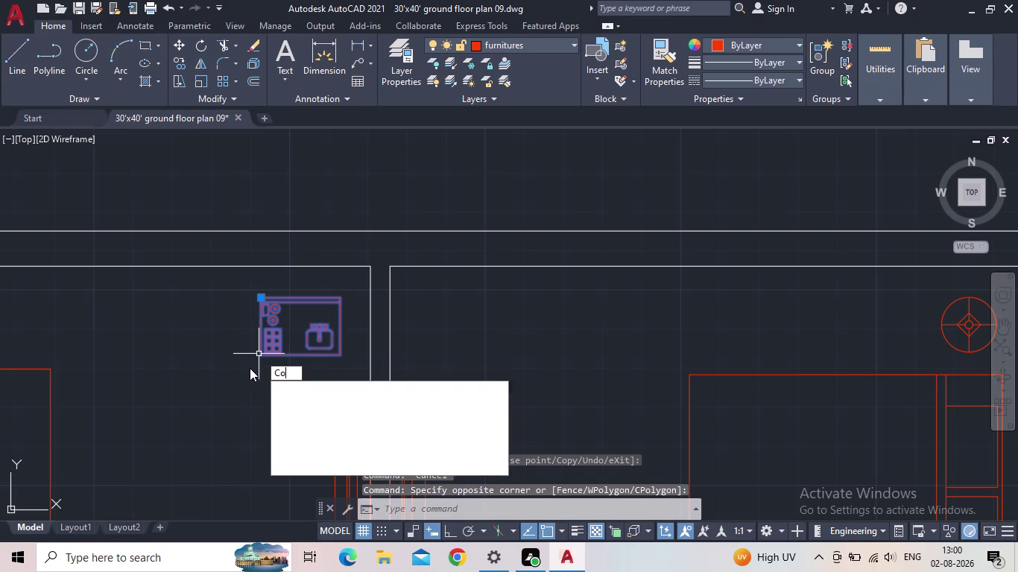
key(space)
click(258, 357)
Place the table copy in the right bedroom's top-left corner beside the dividing wall.
middle_drag(228, 418, 290, 326)
scroll(down, 3)
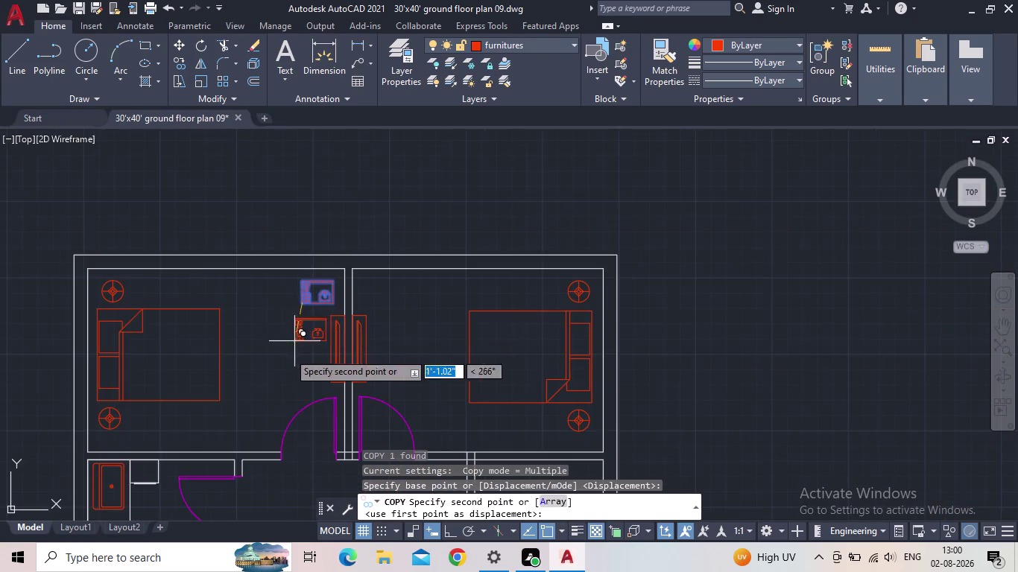
middle_drag(260, 393, 316, 332)
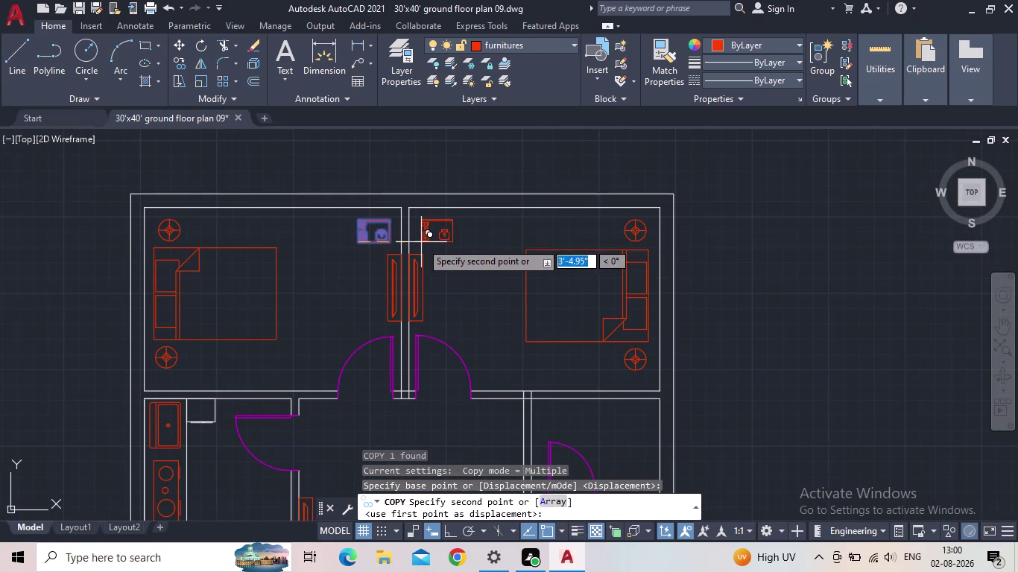
click(421, 242)
key(Escape)
middle_drag(478, 285, 424, 294)
scroll(down, 3)
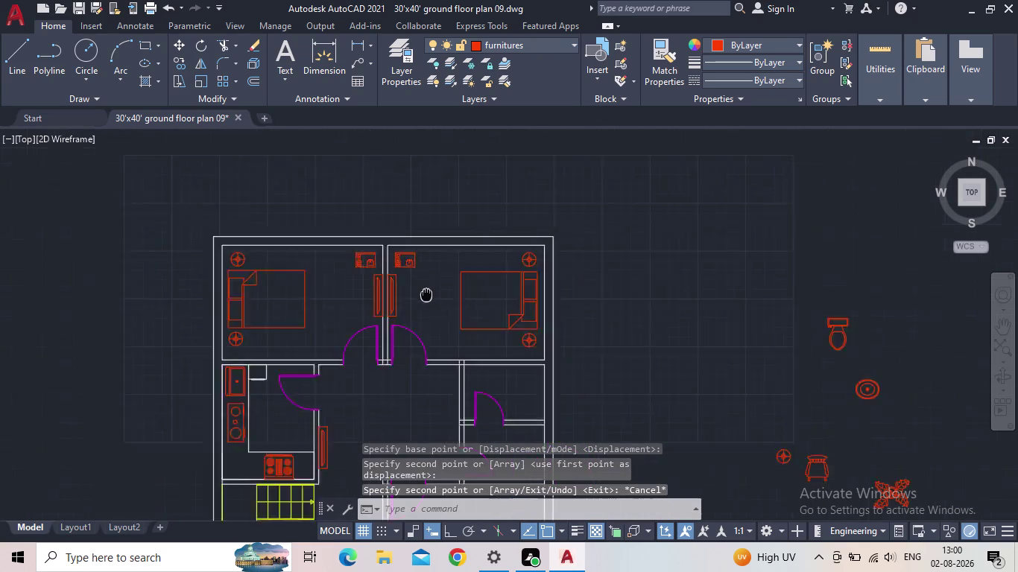
scroll(down, 3)
scroll(up, 3)
Select the loose chair block and start copying it from its base point.
drag(590, 413, 580, 407)
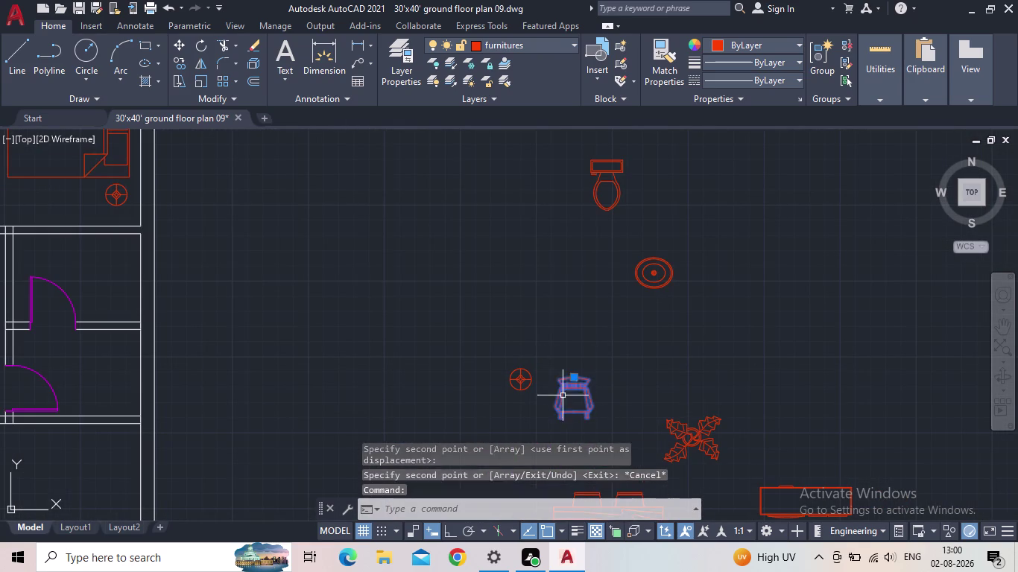
click(559, 392)
key(c)
key(o)
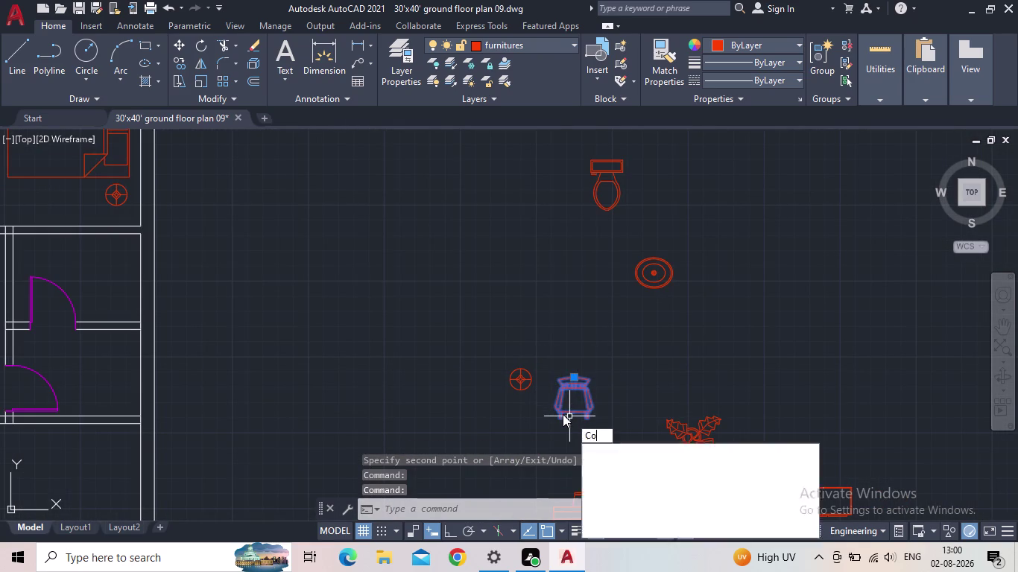
key(Return)
drag(573, 384, 565, 385)
middle_drag(291, 307, 483, 297)
scroll(down, 3)
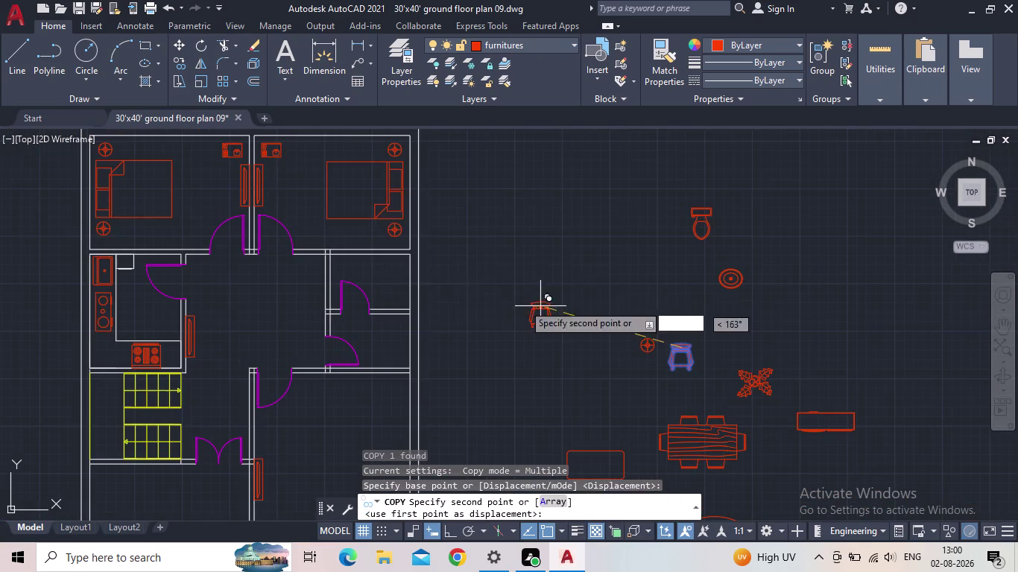
middle_drag(299, 176, 422, 305)
scroll(up, 3)
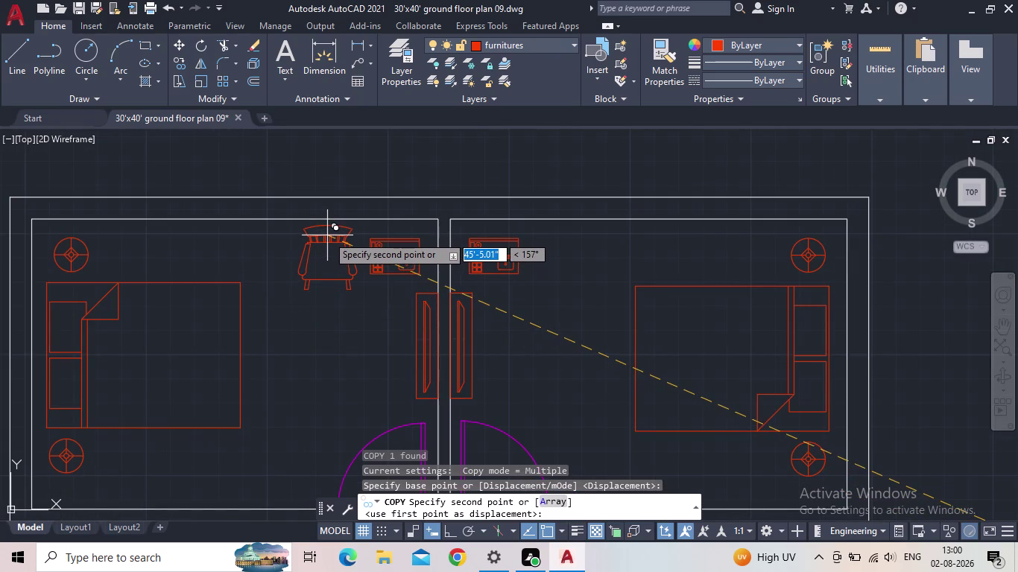
Place chair copies beside both bedroom tables and save the drawing.
click(327, 235)
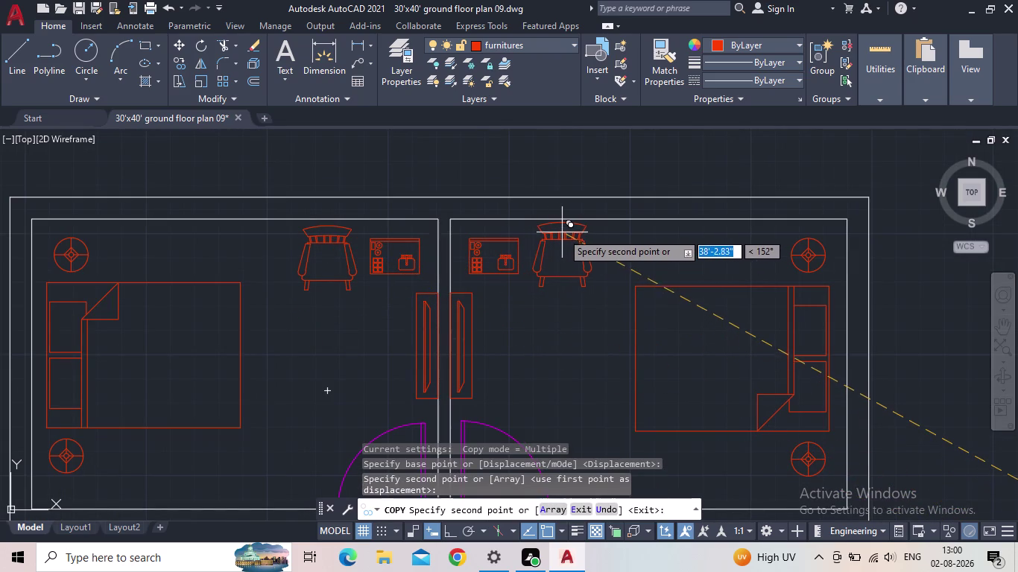
click(565, 232)
scroll(down, 3)
middle_drag(703, 369, 675, 329)
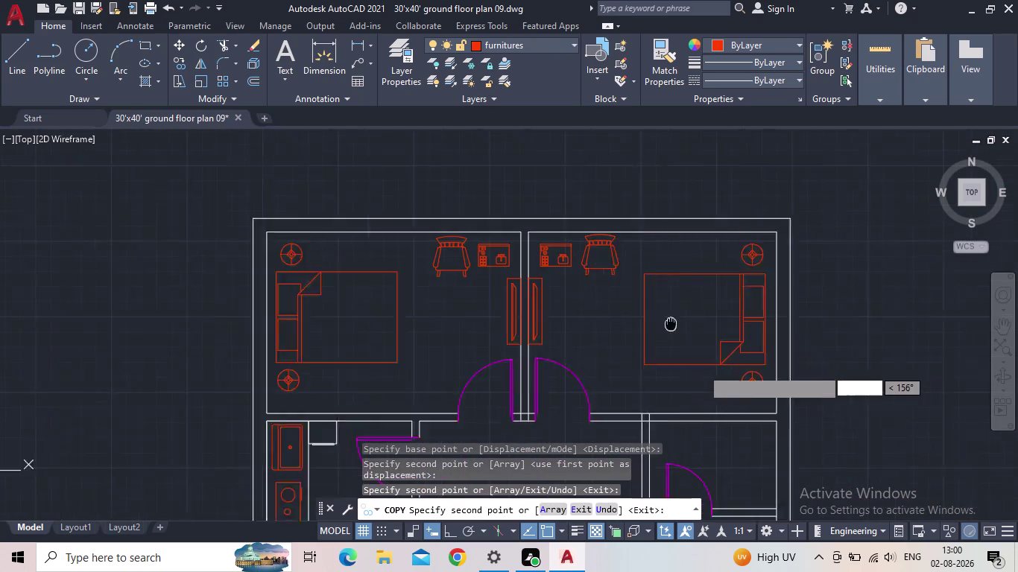
middle_drag(675, 330, 612, 274)
scroll(down, 3)
key(Escape)
middle_drag(696, 351, 678, 345)
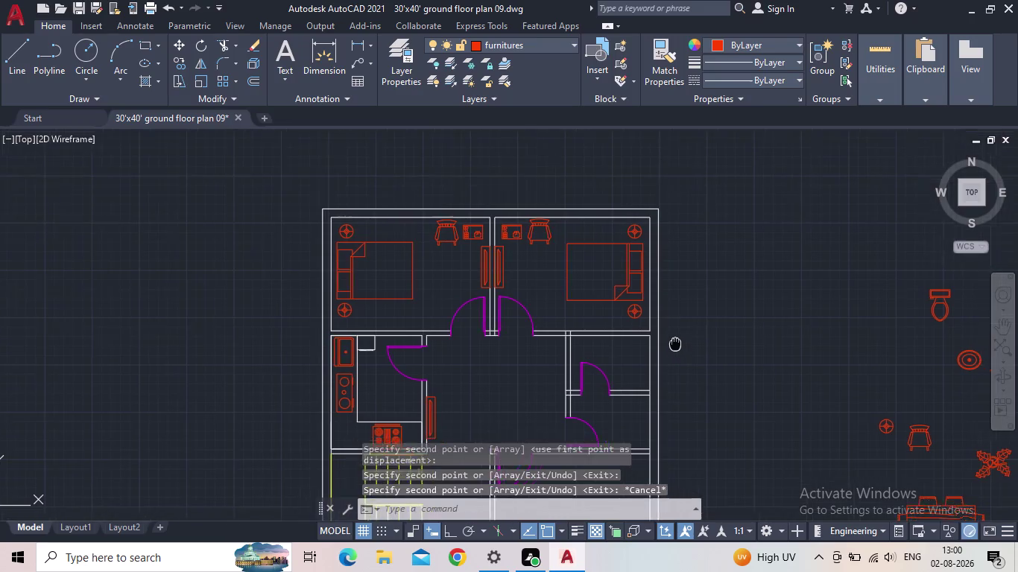
middle_drag(678, 346, 644, 331)
middle_drag(759, 369, 607, 341)
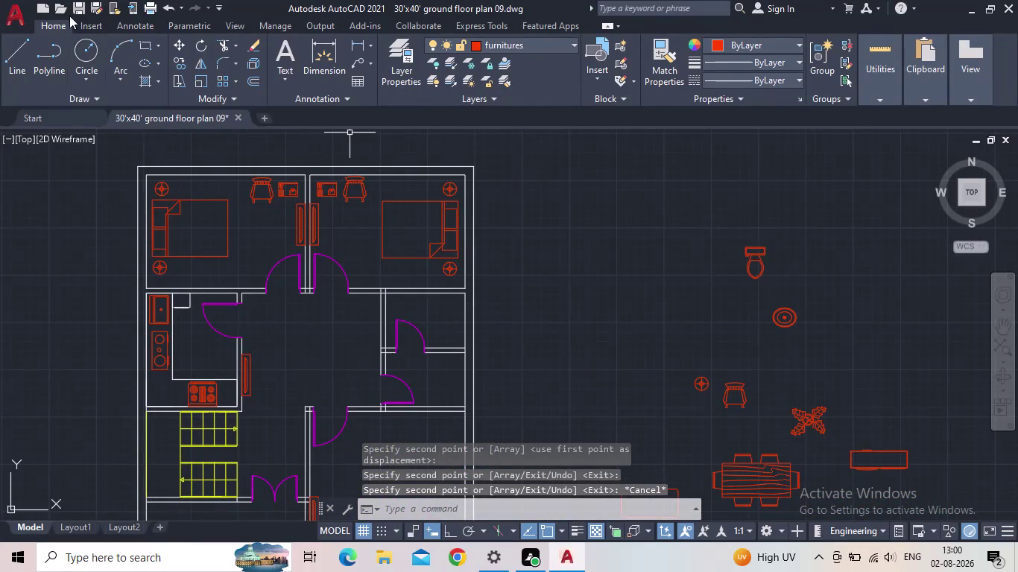
click(79, 6)
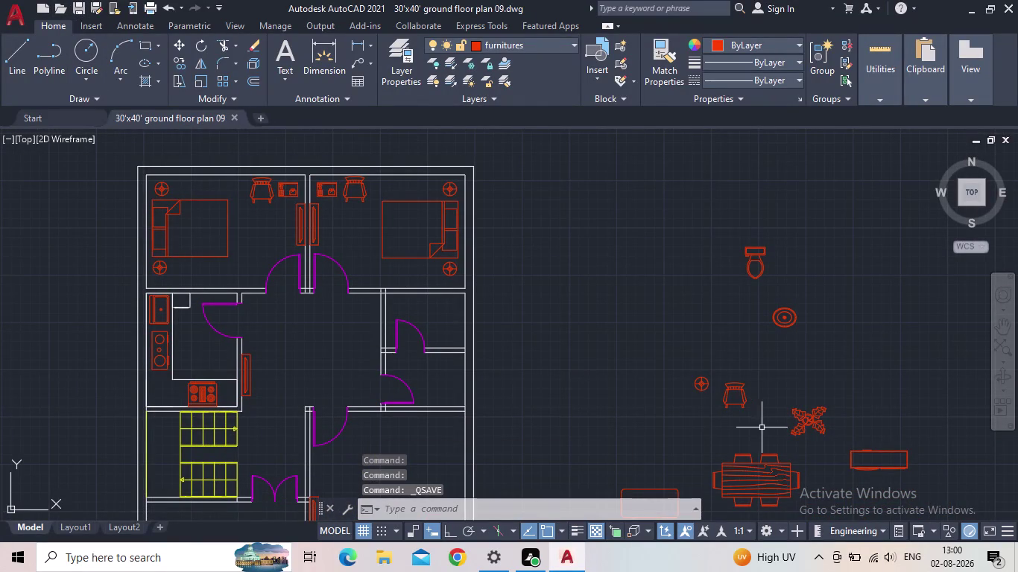
Move the dining table into the central hall and scale it down about its centre.
middle_drag(791, 439, 696, 366)
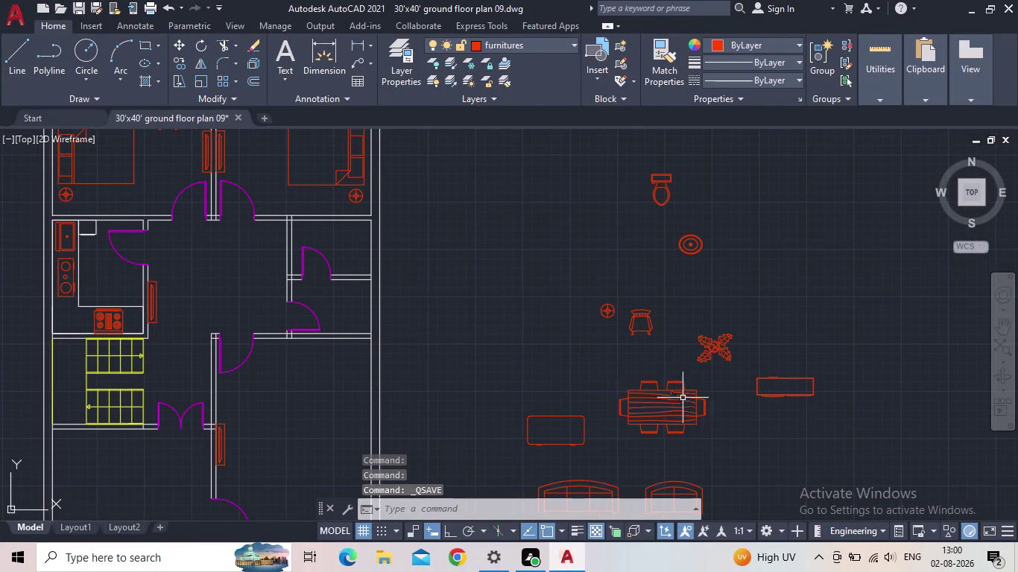
click(685, 411)
click(659, 410)
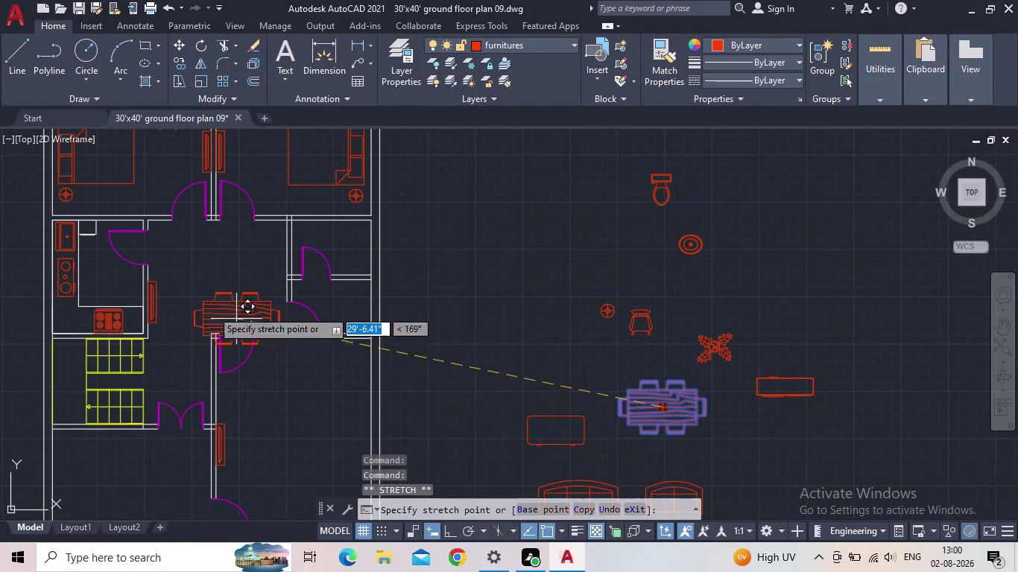
click(216, 285)
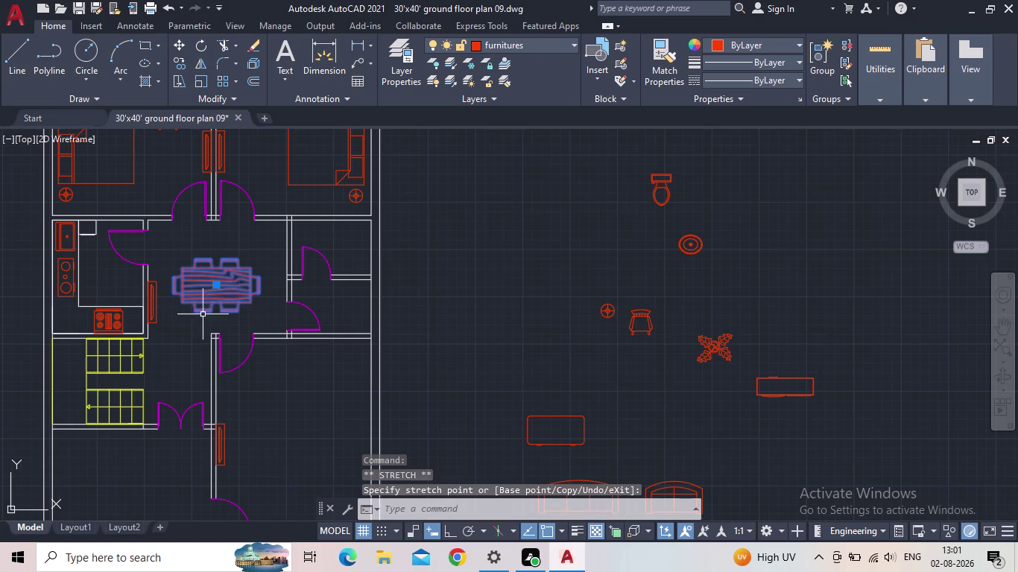
key(s)
key(c)
key(space)
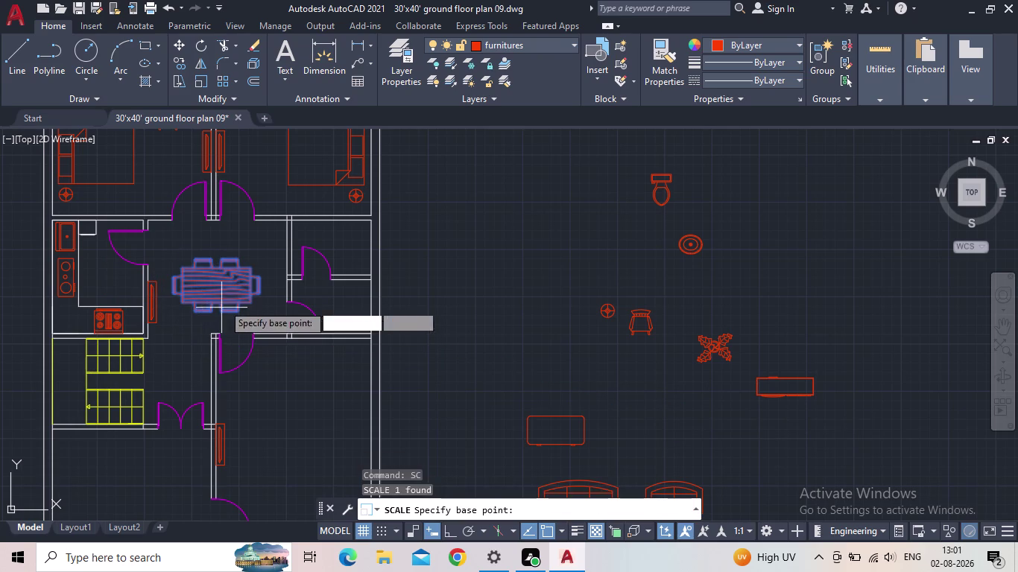
click(214, 286)
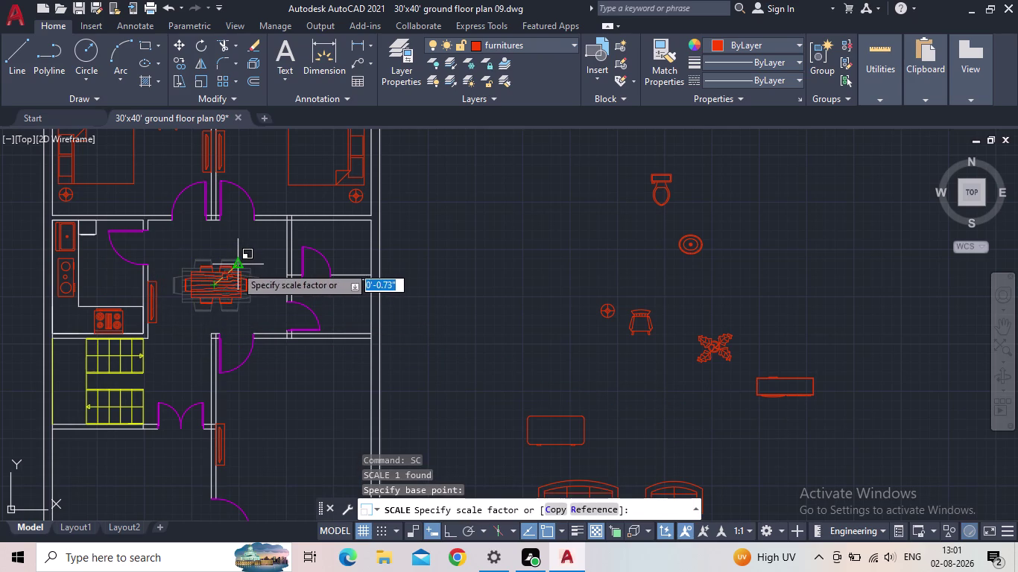
click(232, 268)
Reselect the resized dining table to inspect it, then clear the selection.
scroll(up, 3)
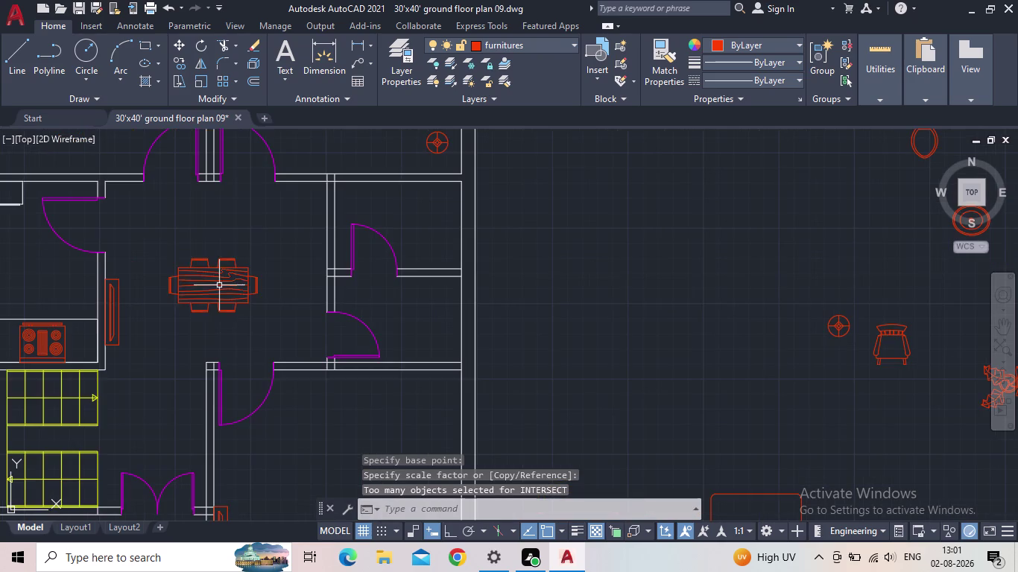
scroll(up, 3)
click(208, 287)
click(219, 289)
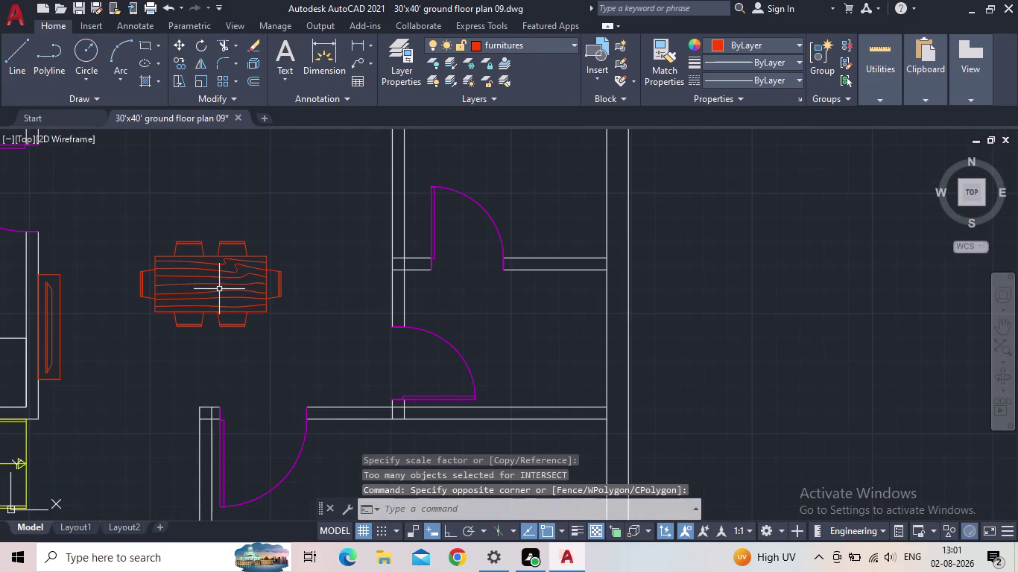
key(Escape)
scroll(down, 3)
scroll(down, 3)
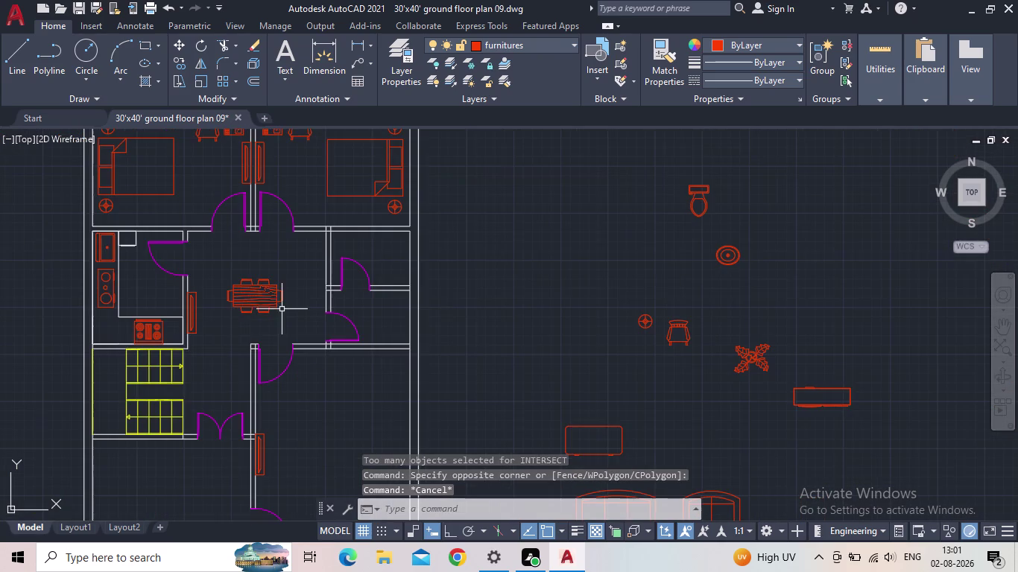
middle_click(281, 310)
click(256, 292)
scroll(up, 3)
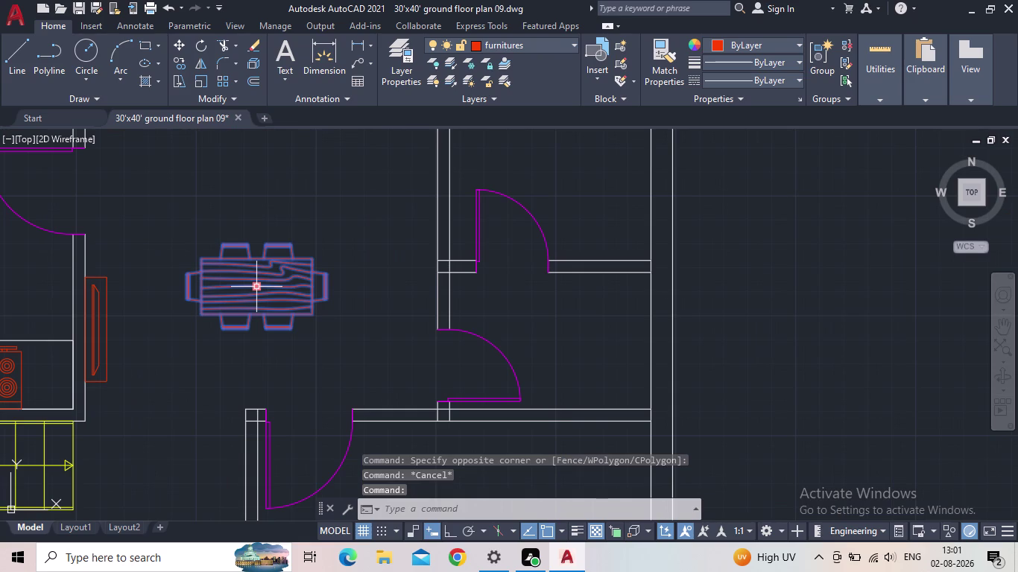
key(Escape)
scroll(down, 3)
middle_drag(256, 299, 233, 295)
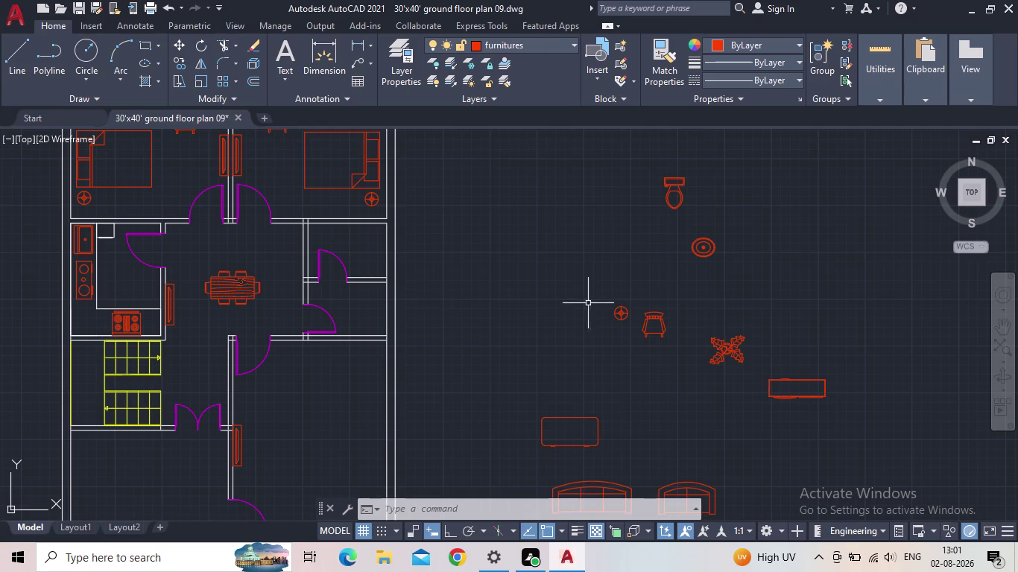
Rotate the loose toilet block 90° with Ortho on.
click(675, 202)
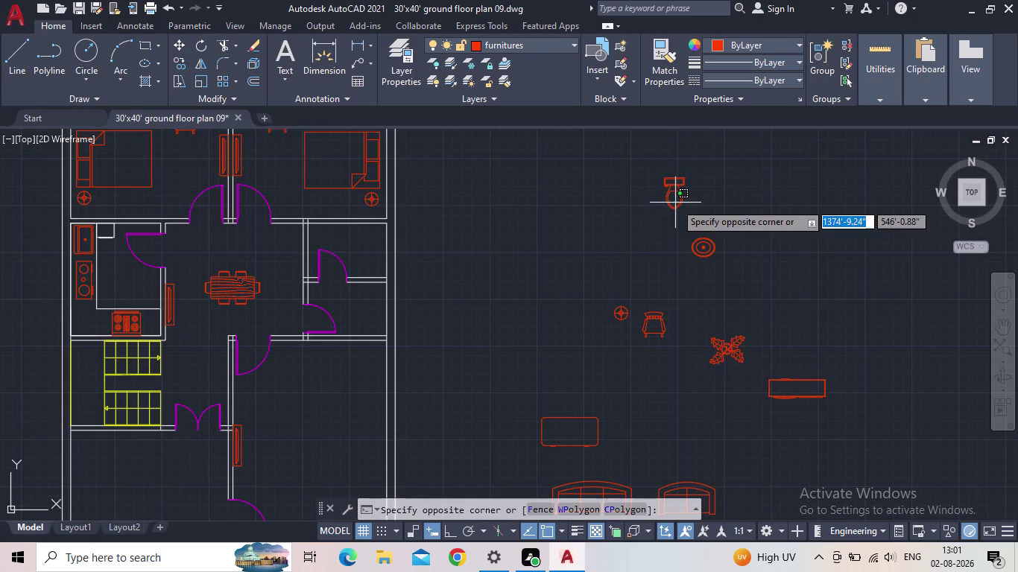
click(640, 203)
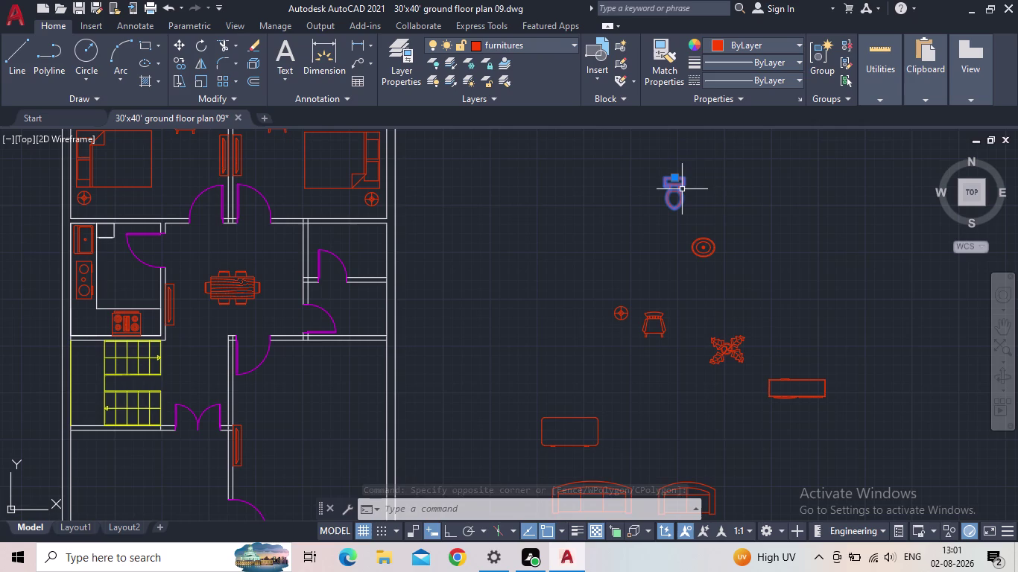
key(r)
key(o)
key(Return)
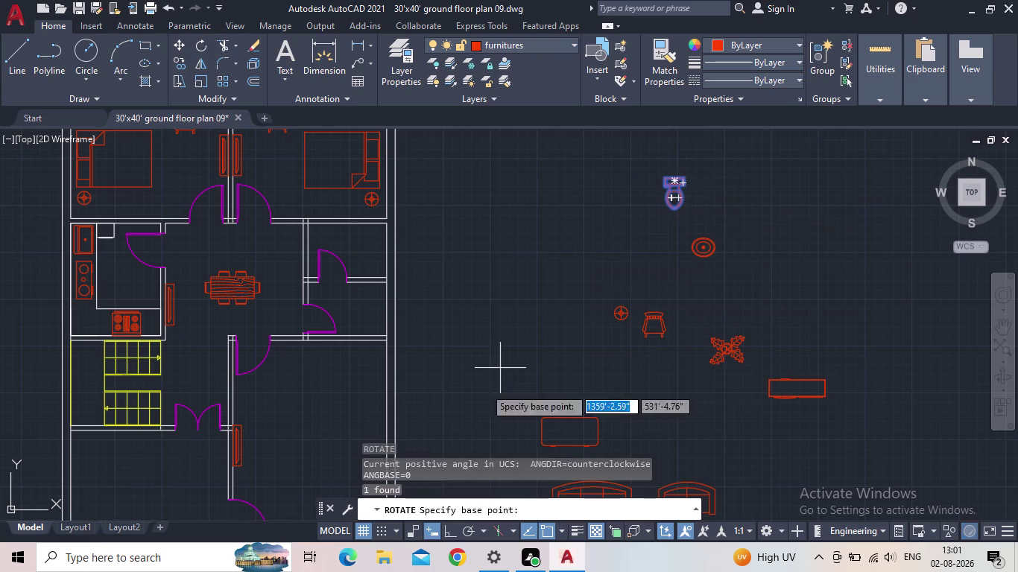
click(444, 529)
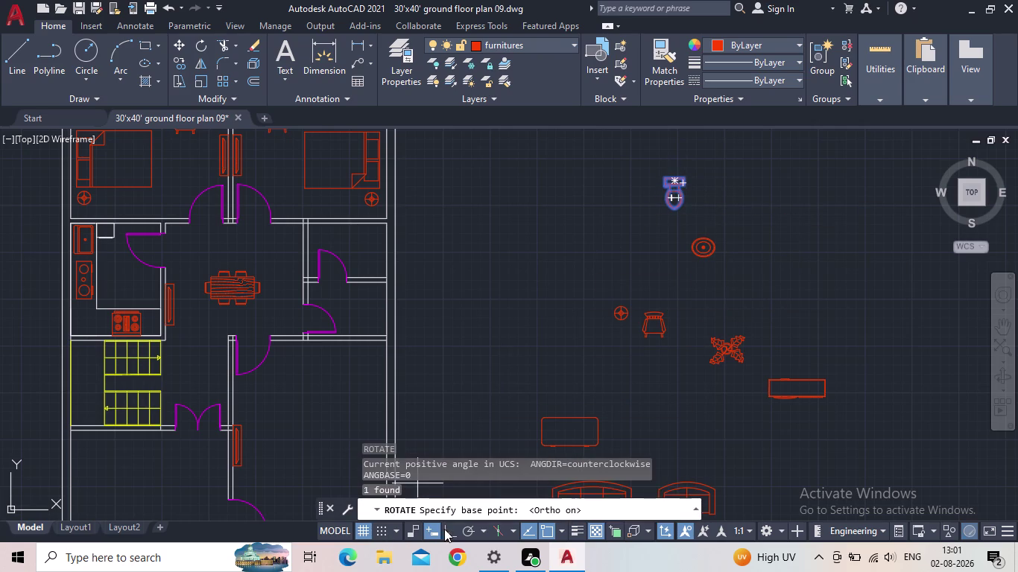
drag(676, 183, 685, 182)
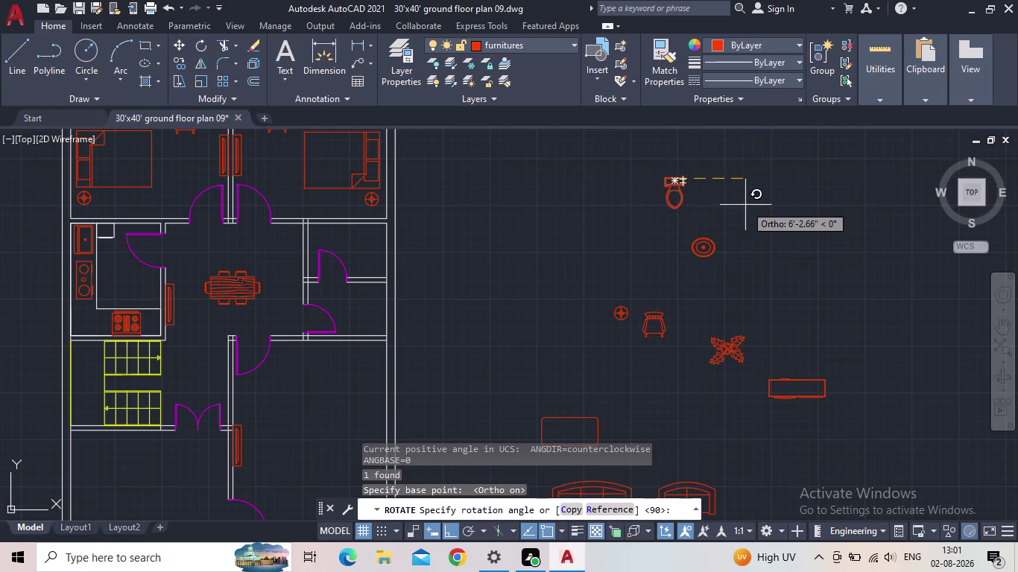
click(677, 284)
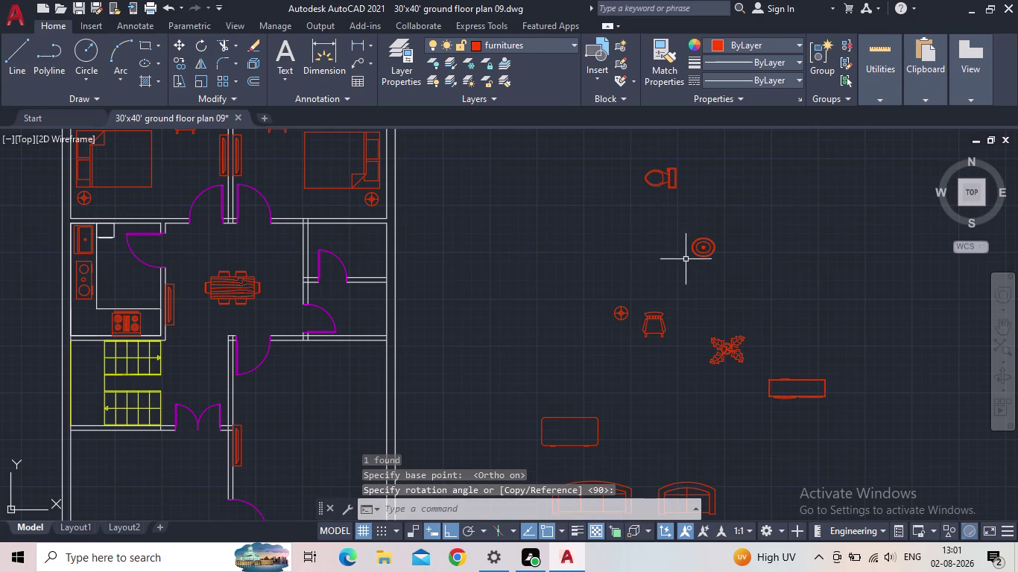
key(Escape)
Select the rotated toilet block and start copying it.
drag(676, 205, 662, 190)
click(628, 161)
key(c)
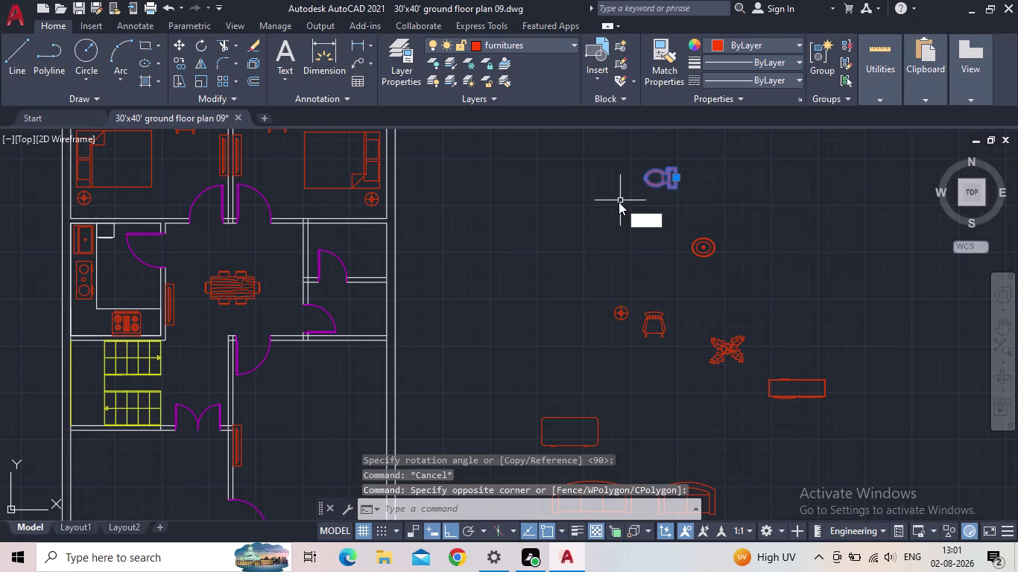
key(o)
key(Return)
Copy the toilet from its back edge onto the bathroom wall with Ortho off.
scroll(up, 3)
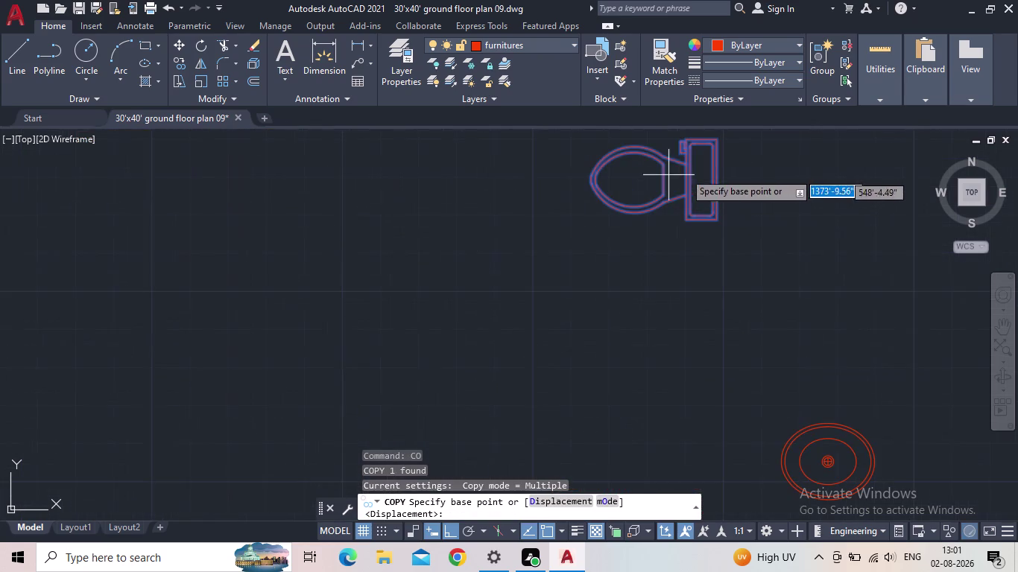
scroll(up, 3)
click(729, 179)
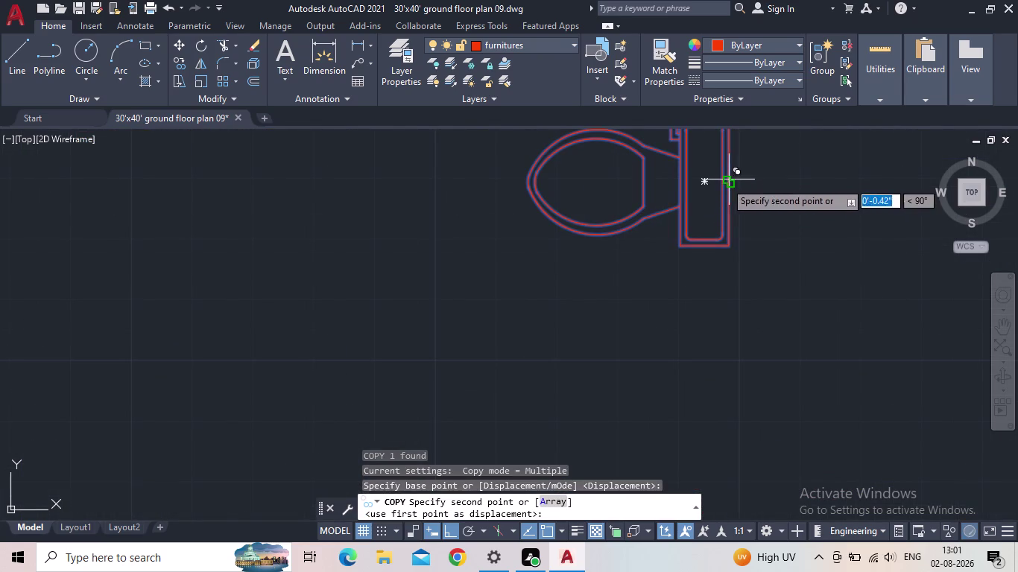
middle_drag(394, 335, 569, 325)
scroll(down, 3)
click(451, 536)
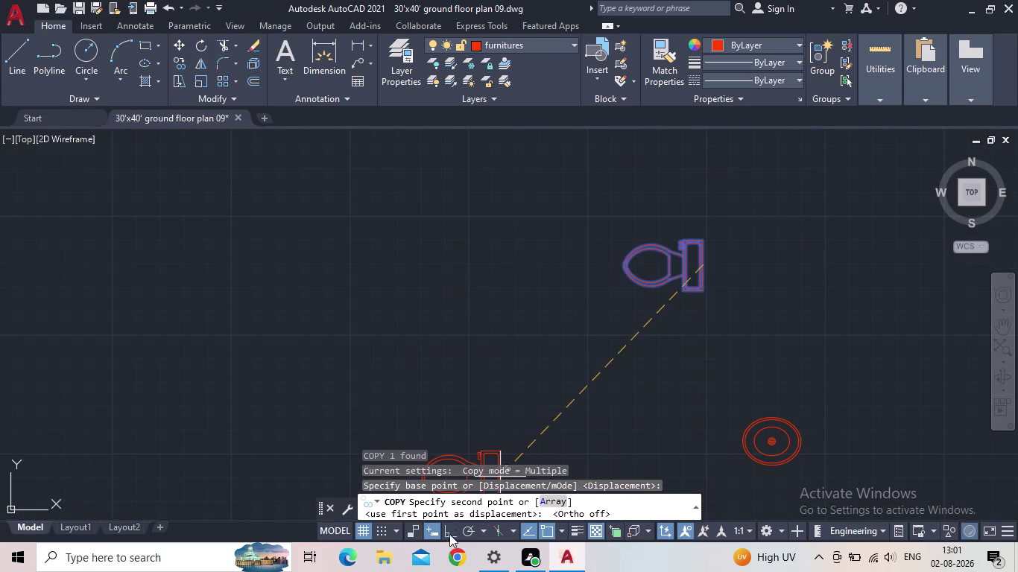
middle_drag(362, 316, 463, 296)
scroll(down, 3)
scroll(up, 3)
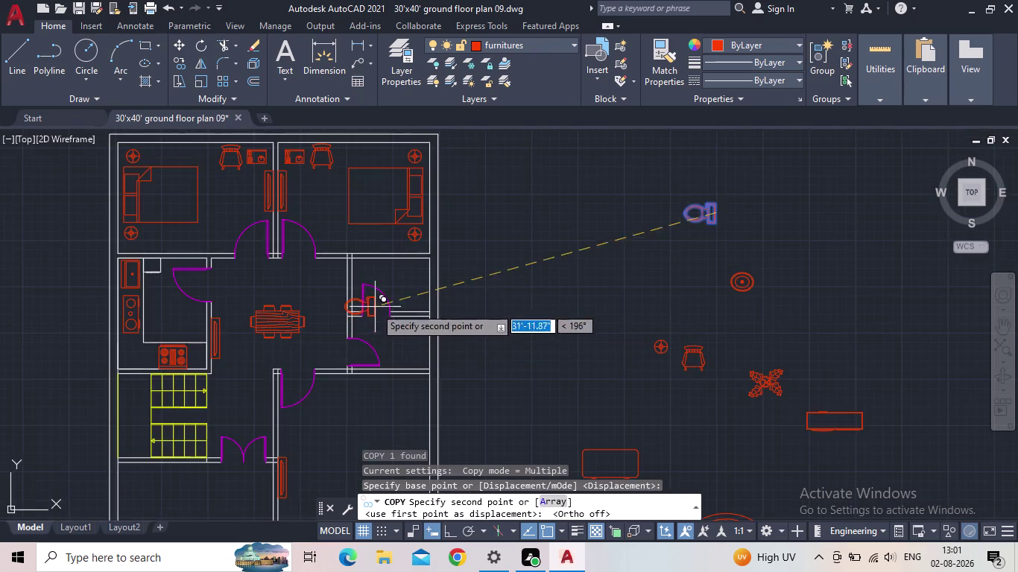
scroll(up, 3)
scroll(up, 3)
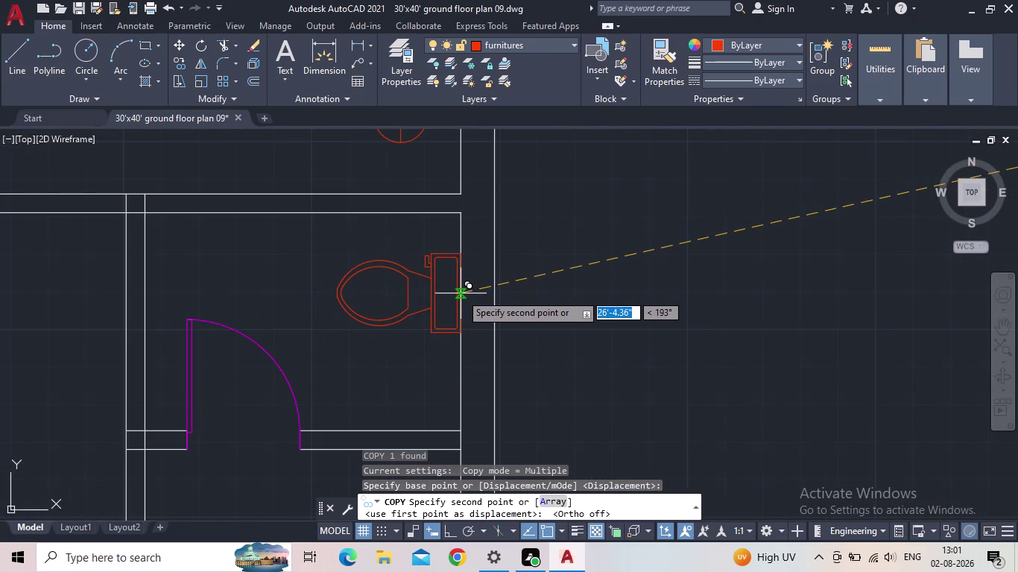
scroll(up, 3)
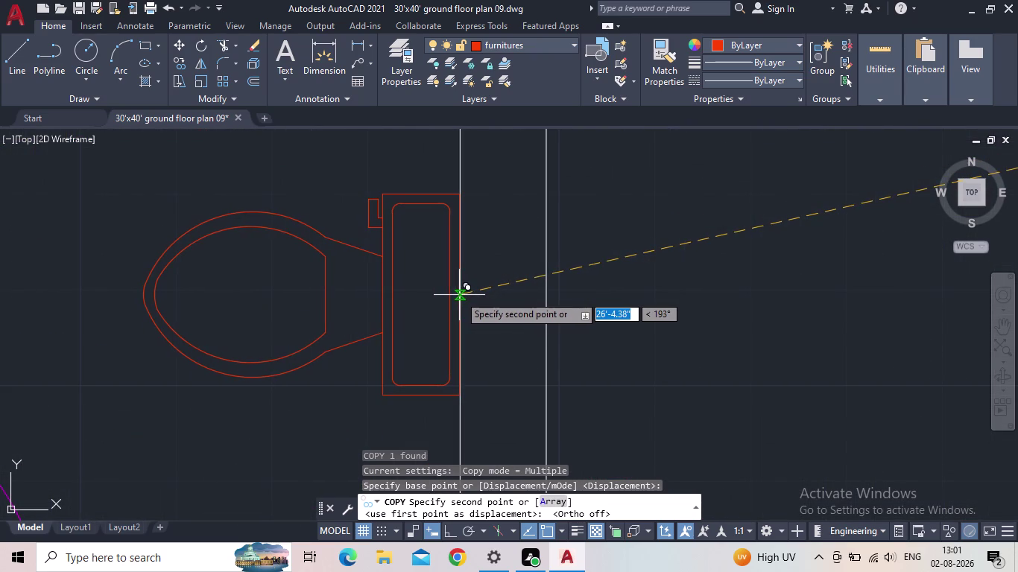
click(459, 295)
Place a second toilet copy on another bathroom wall.
scroll(down, 3)
middle_drag(418, 316, 475, 221)
scroll(up, 3)
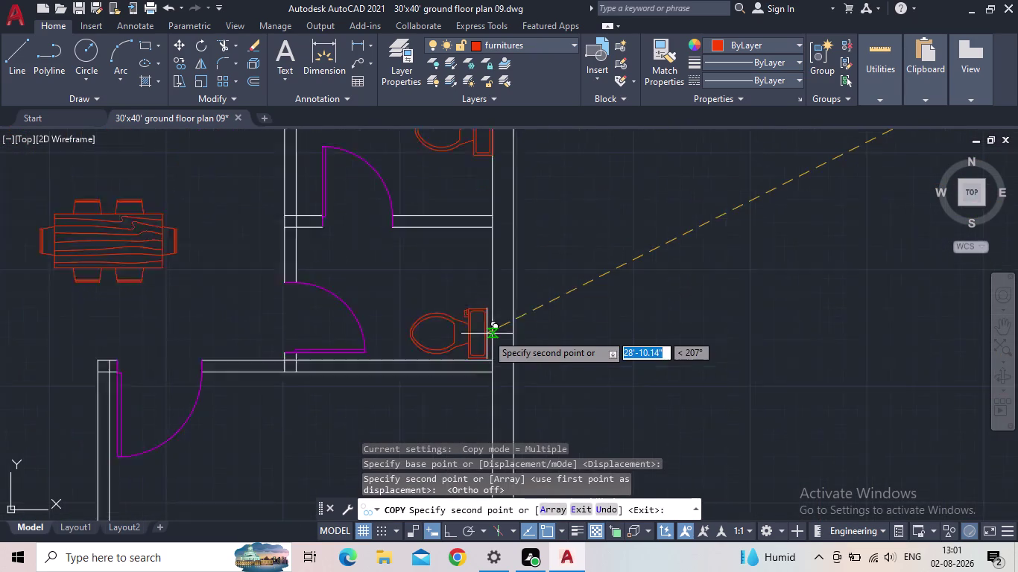
scroll(up, 3)
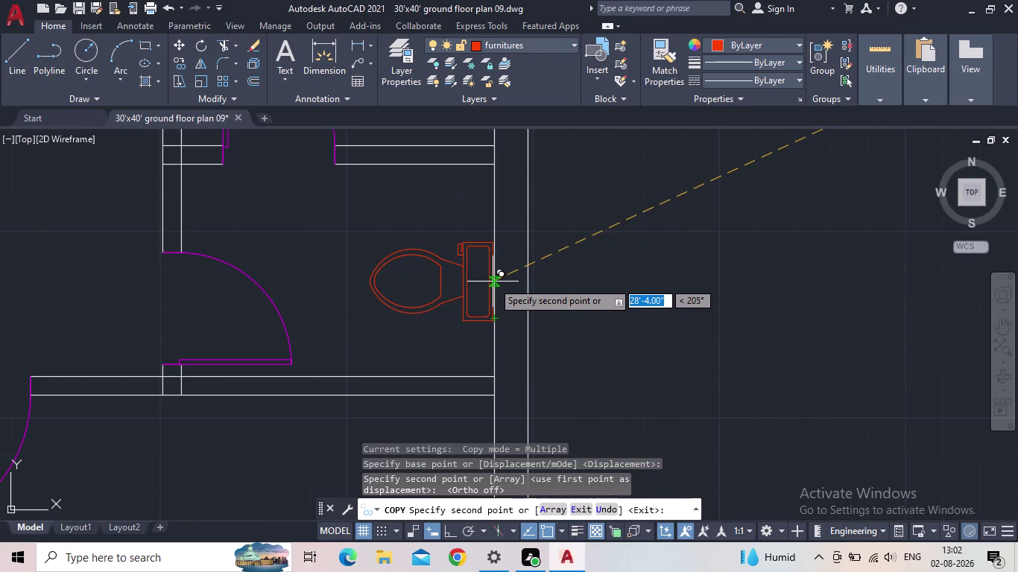
click(492, 282)
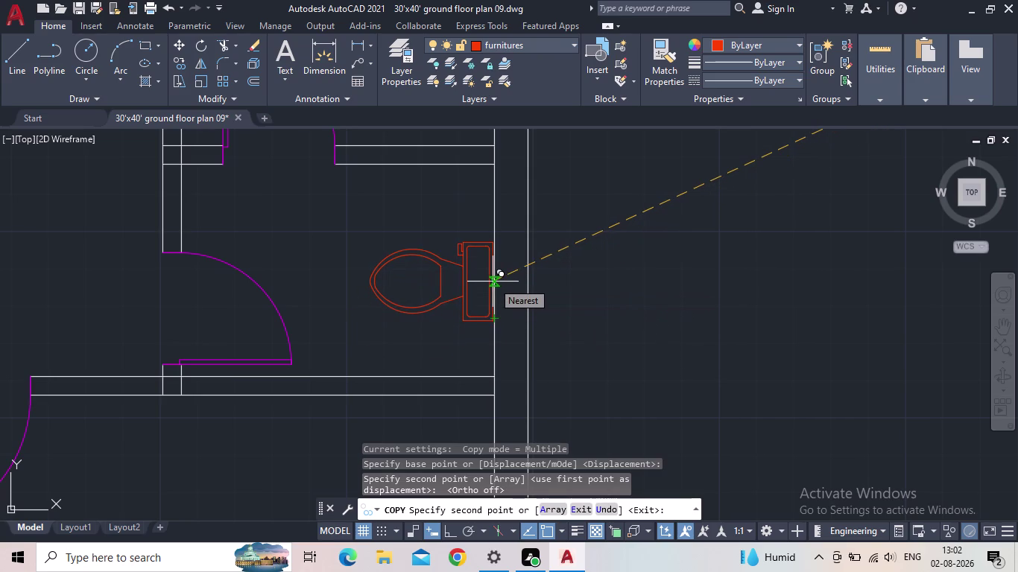
scroll(down, 3)
middle_drag(433, 320, 433, 333)
scroll(down, 3)
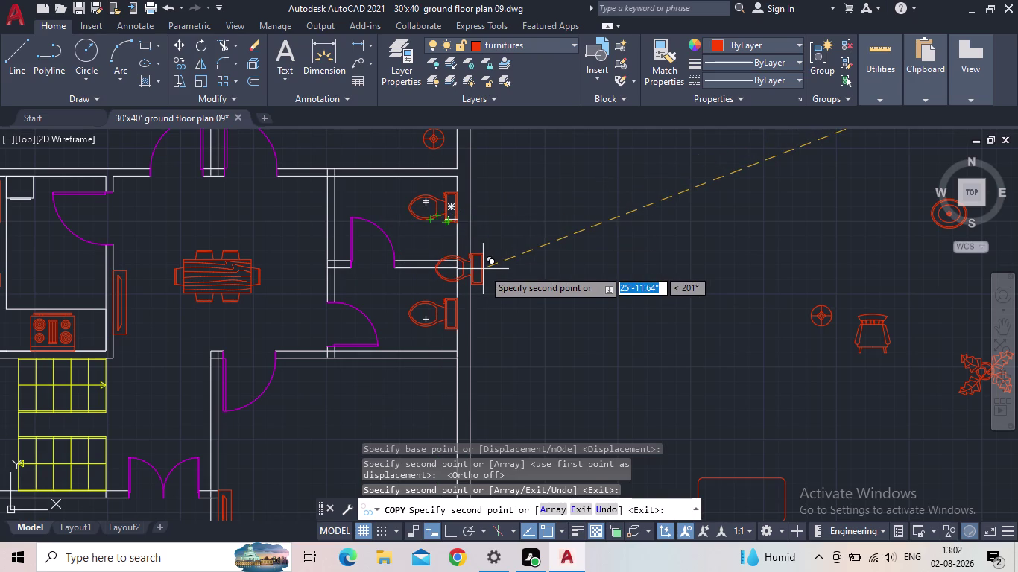
End copying and select the extra, misplaced toilet copies.
key(Escape)
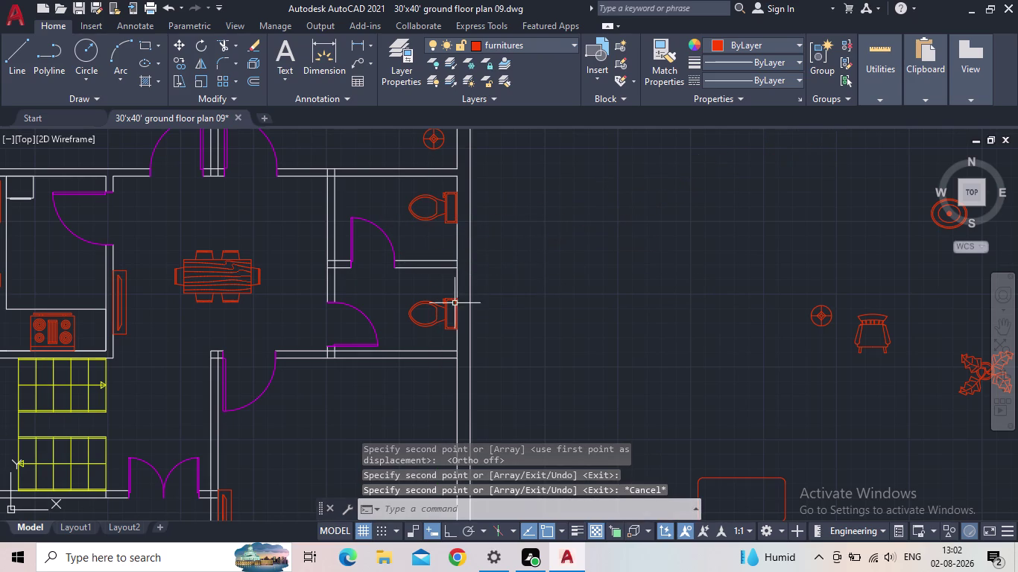
click(447, 339)
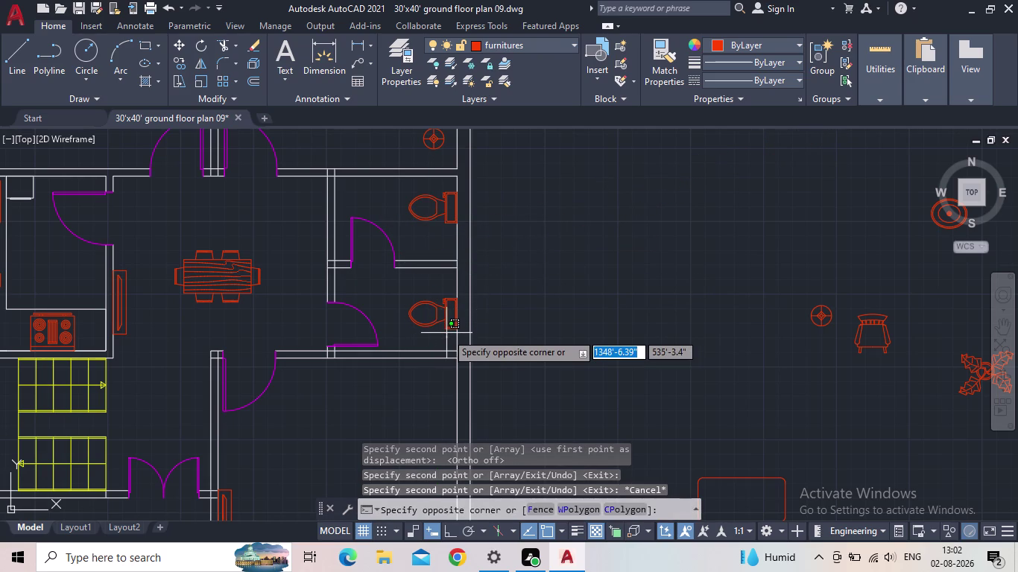
click(445, 333)
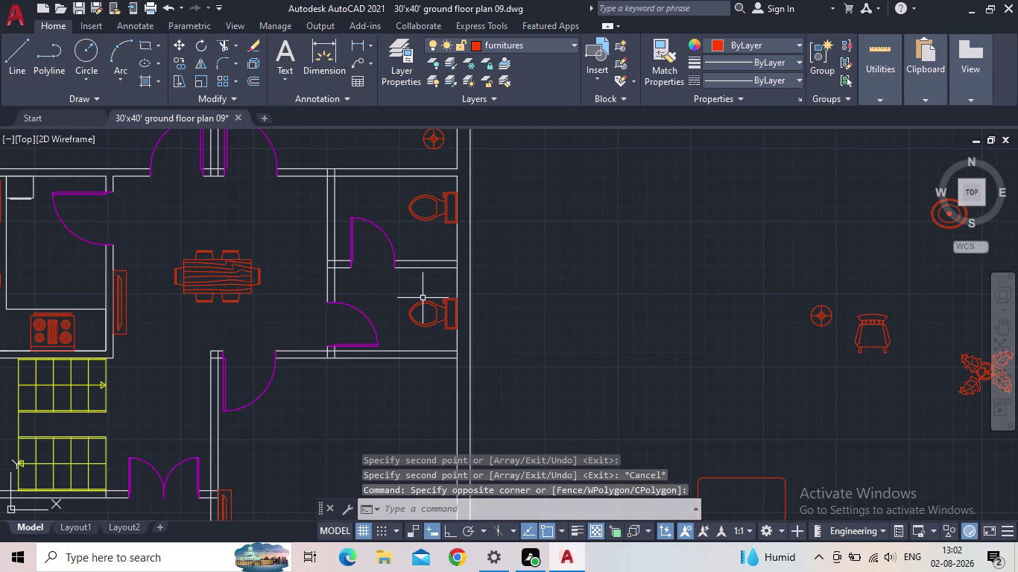
click(433, 231)
click(416, 200)
Erase the unwanted toilet copy.
key(Delete)
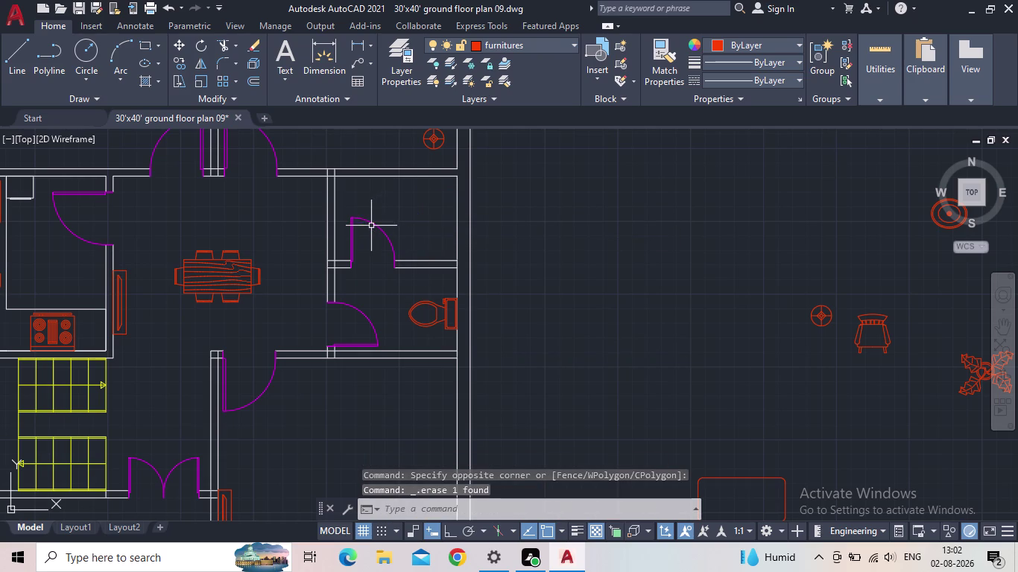
scroll(down, 3)
scroll(up, 3)
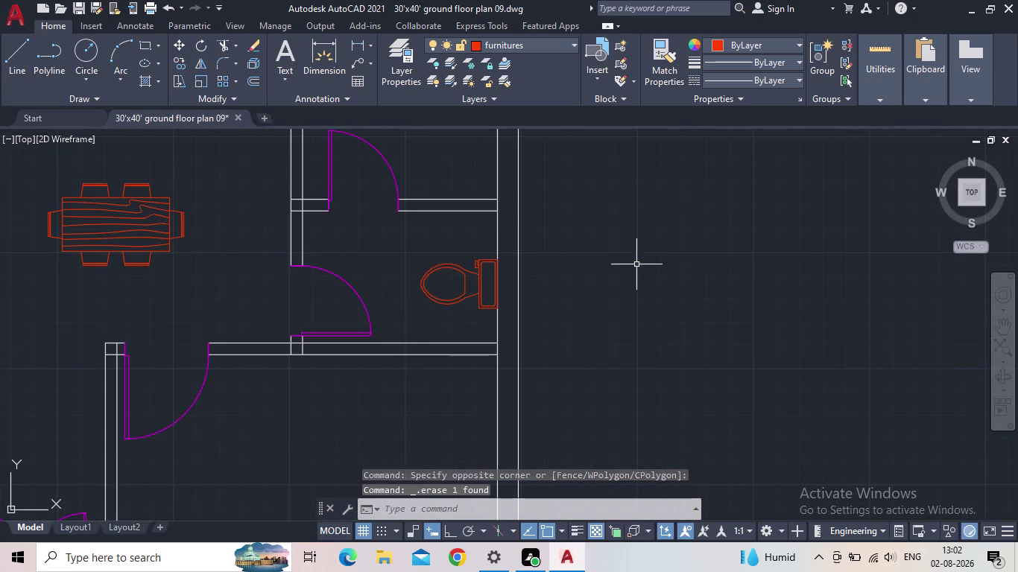
middle_drag(627, 278, 457, 320)
scroll(down, 3)
Grip-move the oval wash basin into the washroom's top-left corner.
click(711, 267)
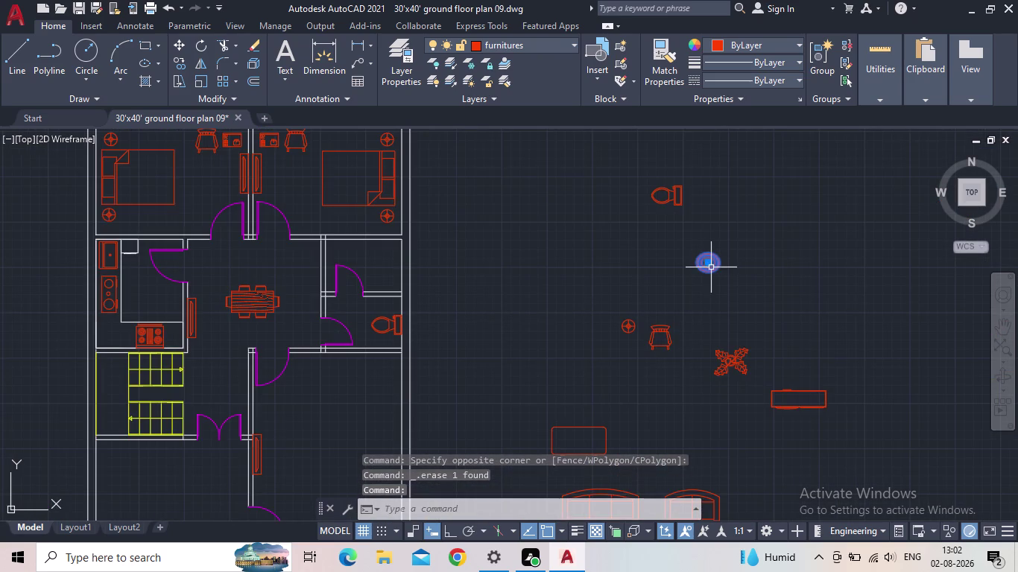
drag(707, 264, 685, 266)
scroll(up, 3)
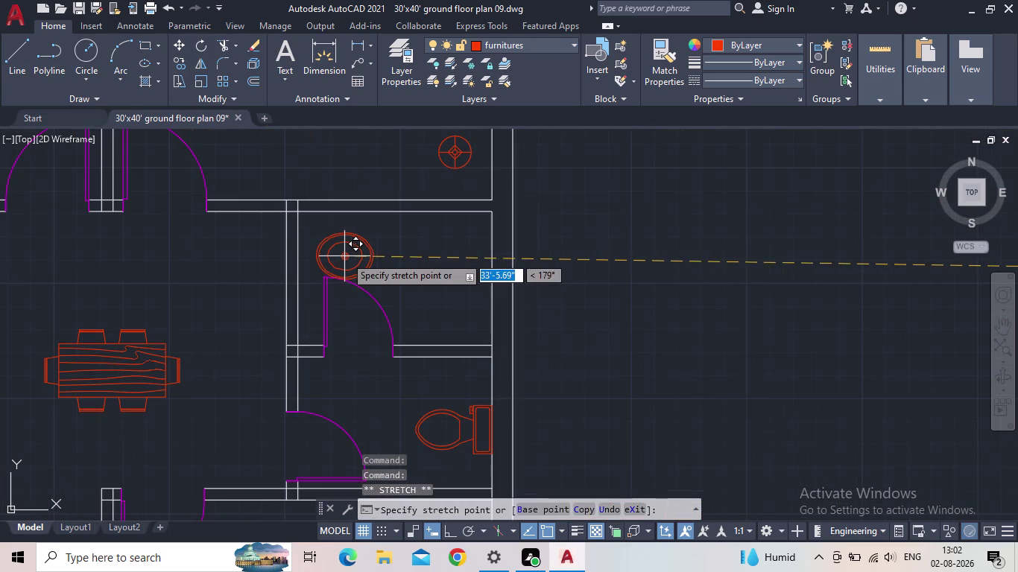
middle_drag(369, 250, 420, 219)
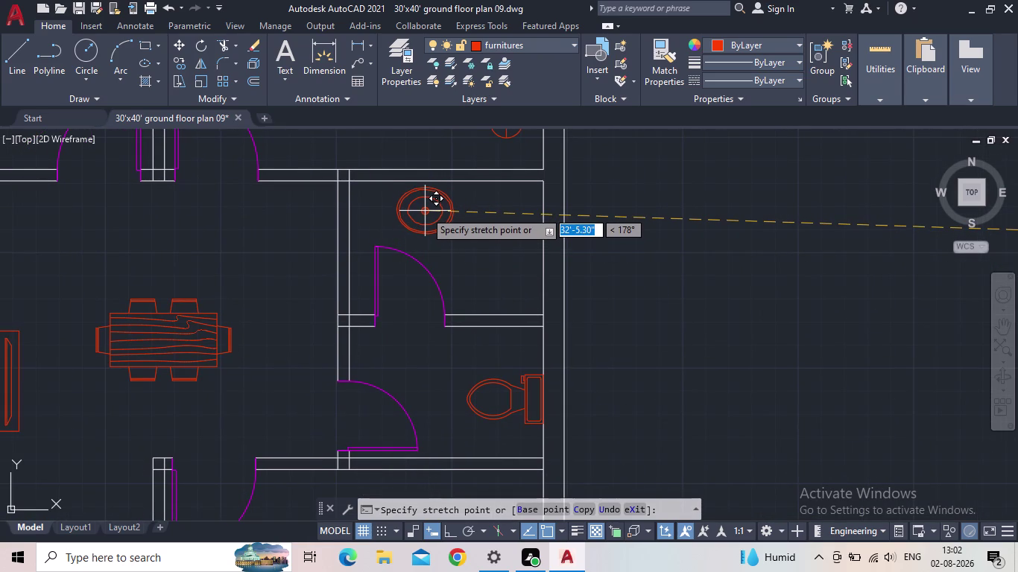
click(388, 209)
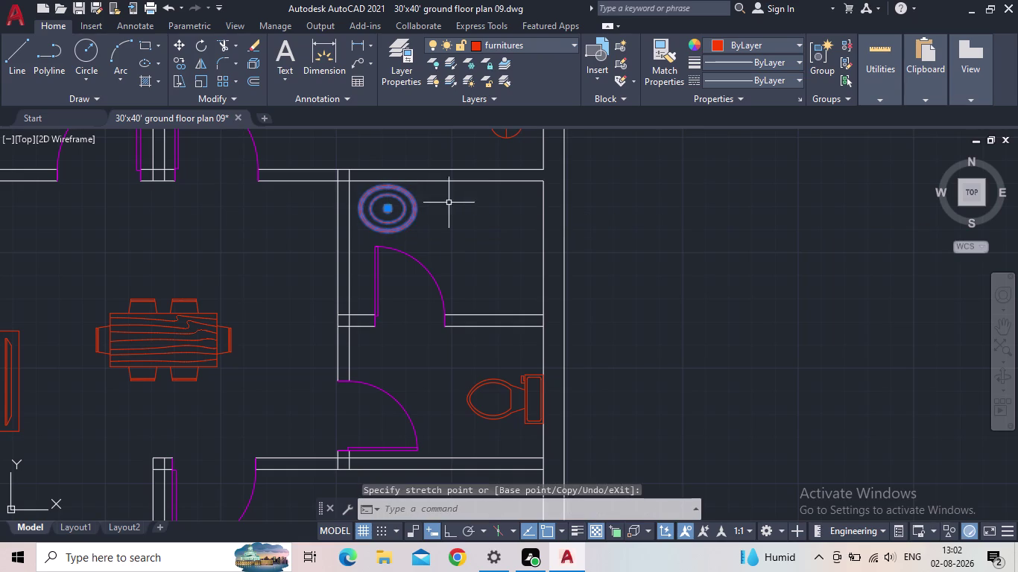
middle_drag(450, 212, 386, 231)
scroll(down, 3)
key(Escape)
Insert 'Faucet - Bathroom front' from House Designer.dwg via DesignCenter (DC) beside the plan.
key(d)
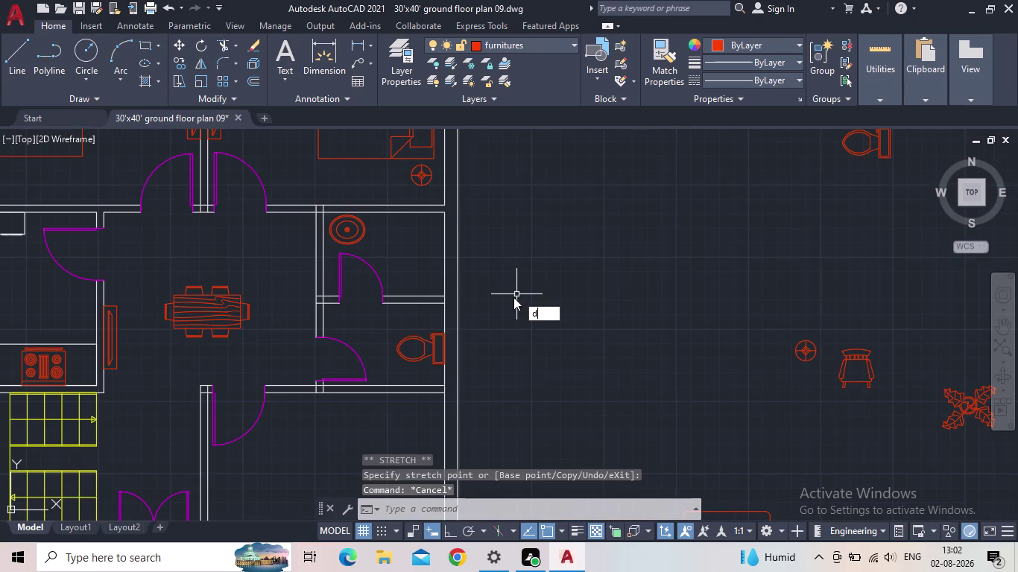
key(c)
key(Return)
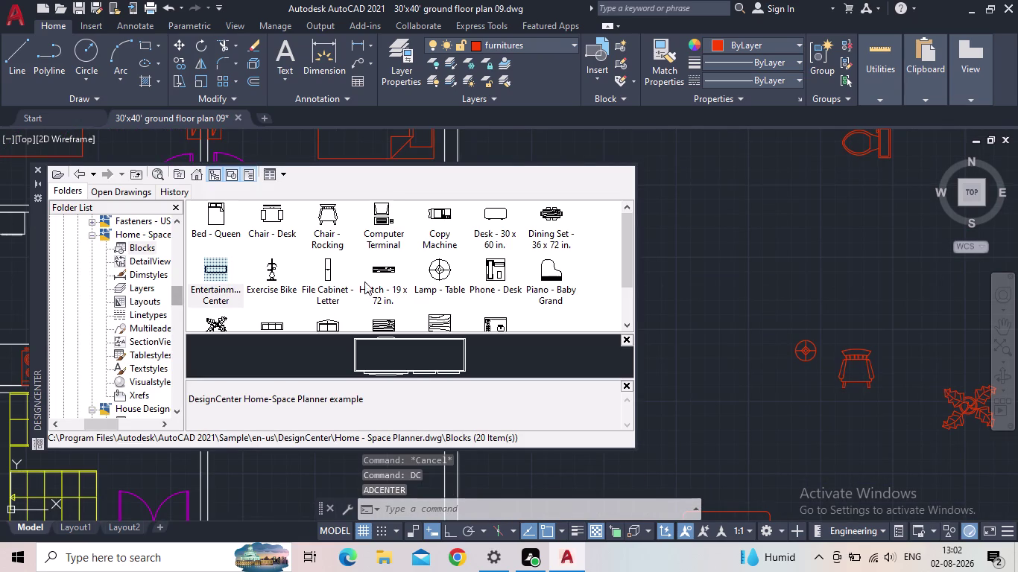
scroll(down, 3)
scroll(up, 3)
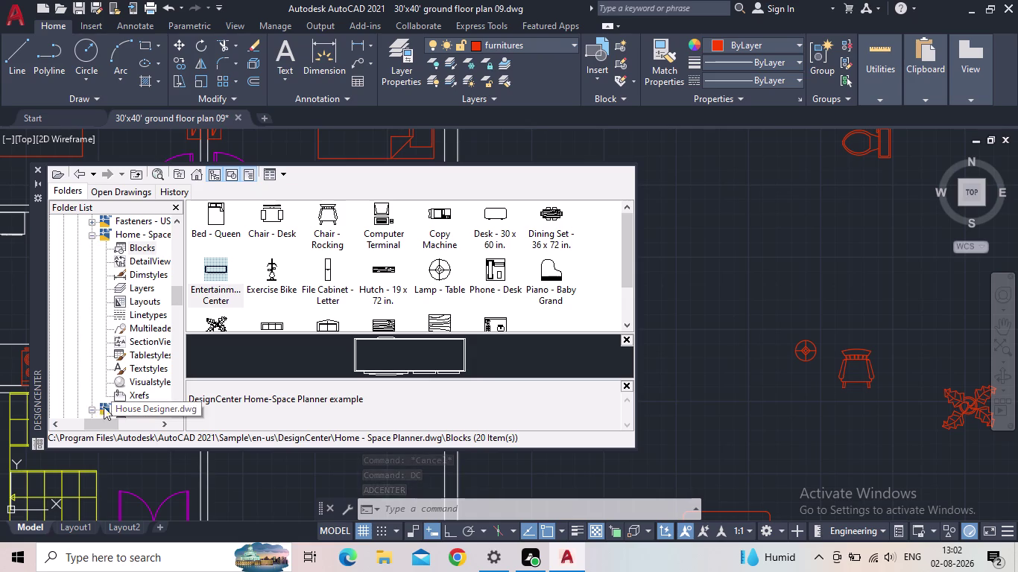
scroll(down, 3)
click(128, 381)
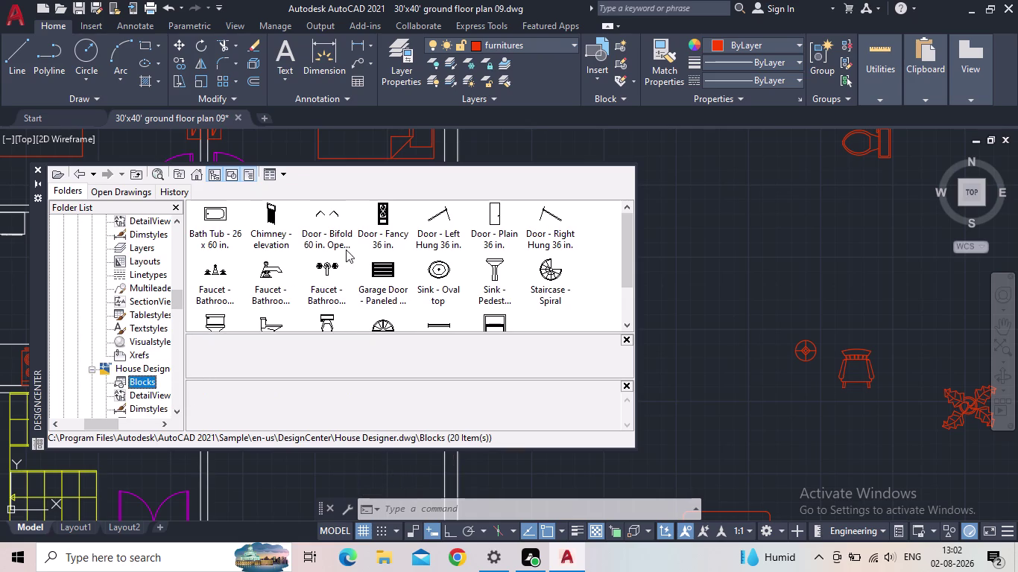
scroll(down, 3)
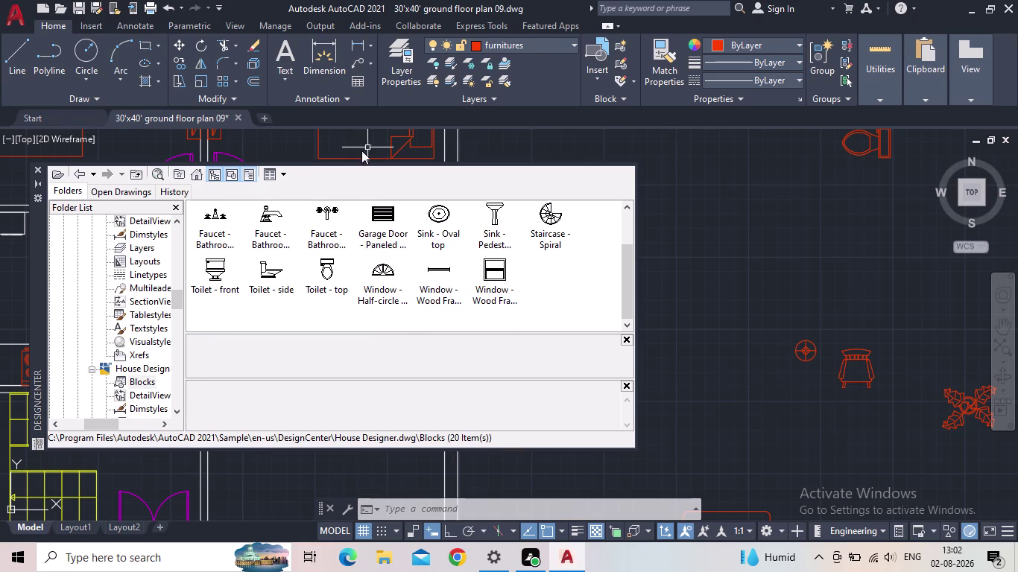
click(213, 223)
drag(214, 223, 724, 239)
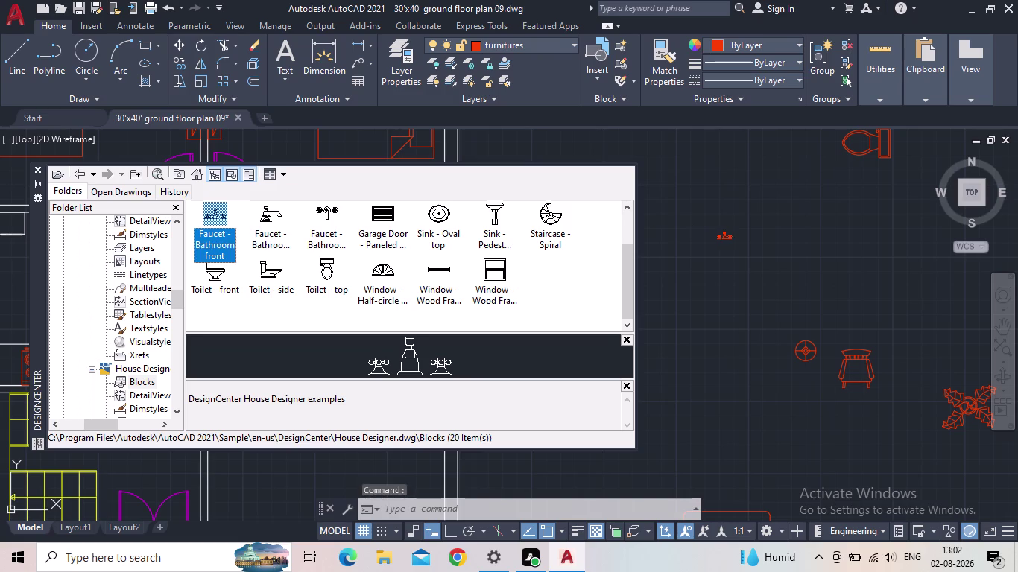
drag(725, 239, 723, 240)
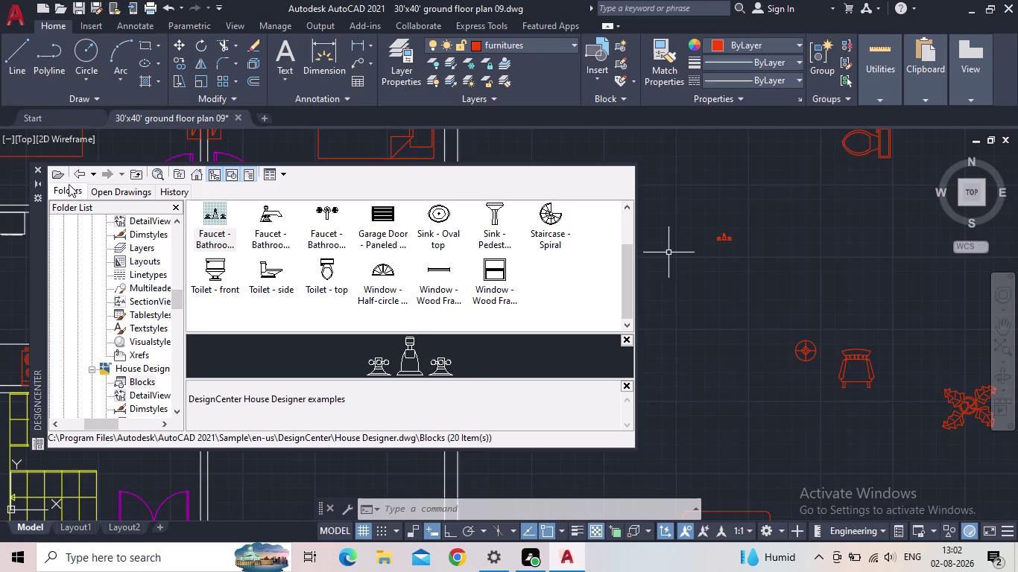
click(37, 167)
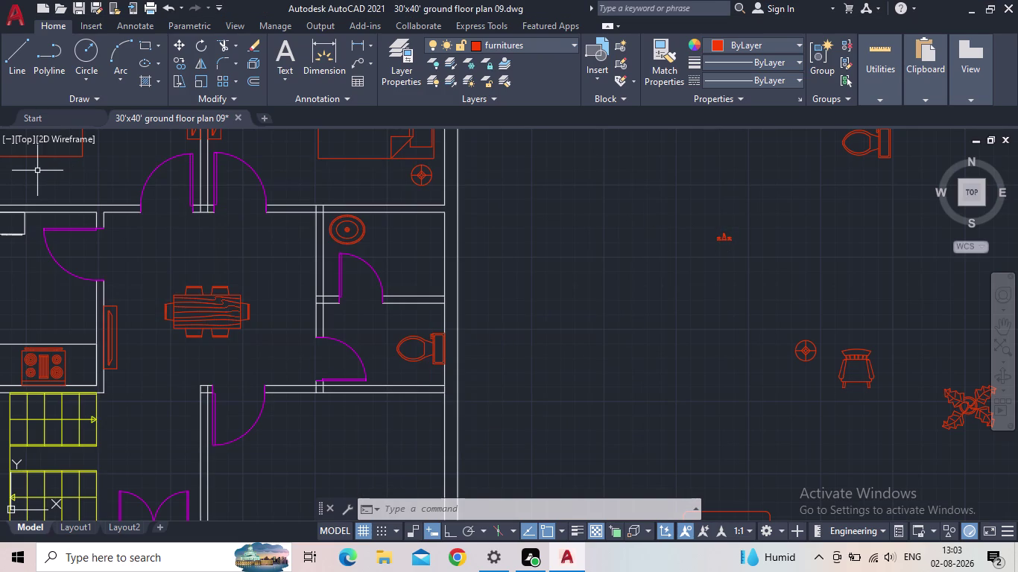
Select the faucet and rotate it 270° with Ortho on.
scroll(up, 3)
scroll(up, 3)
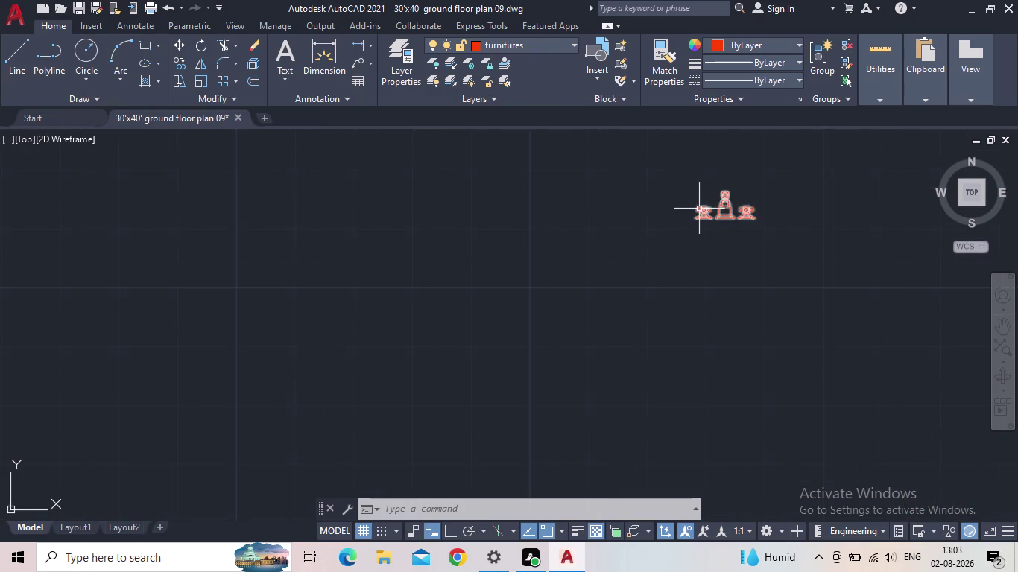
middle_drag(701, 216, 679, 338)
drag(764, 380, 729, 353)
click(669, 312)
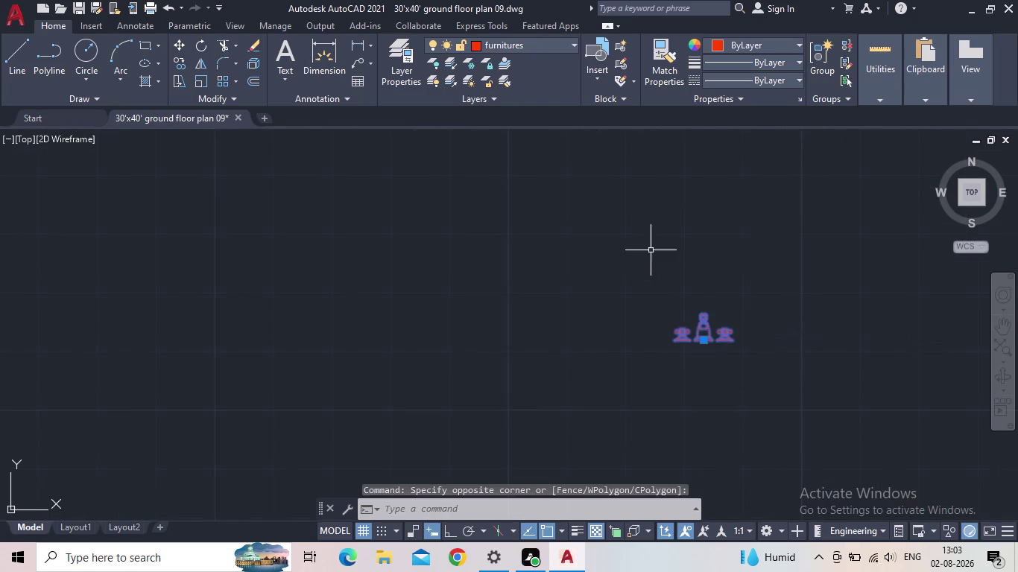
click(451, 528)
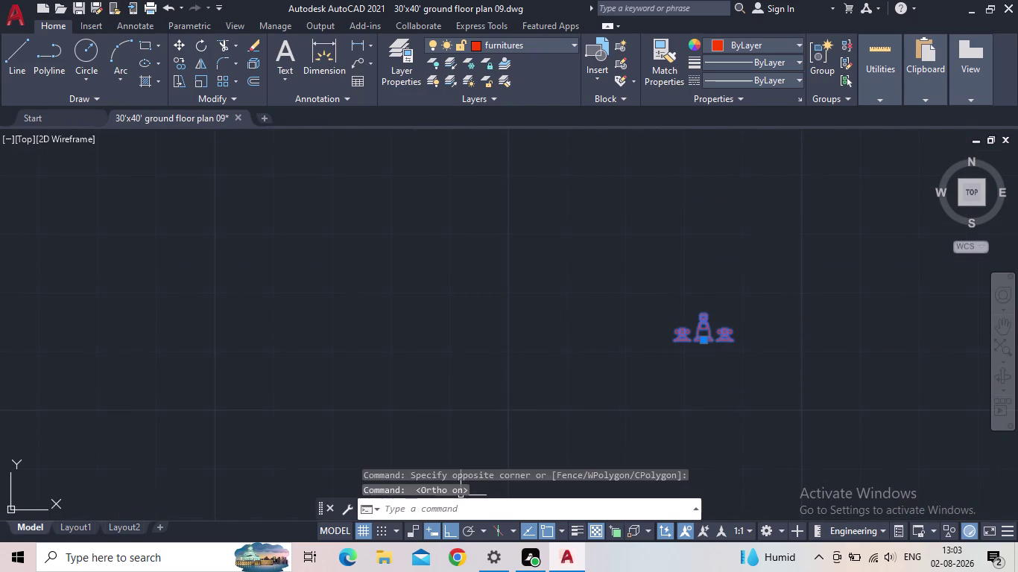
key(r)
key(o)
key(Return)
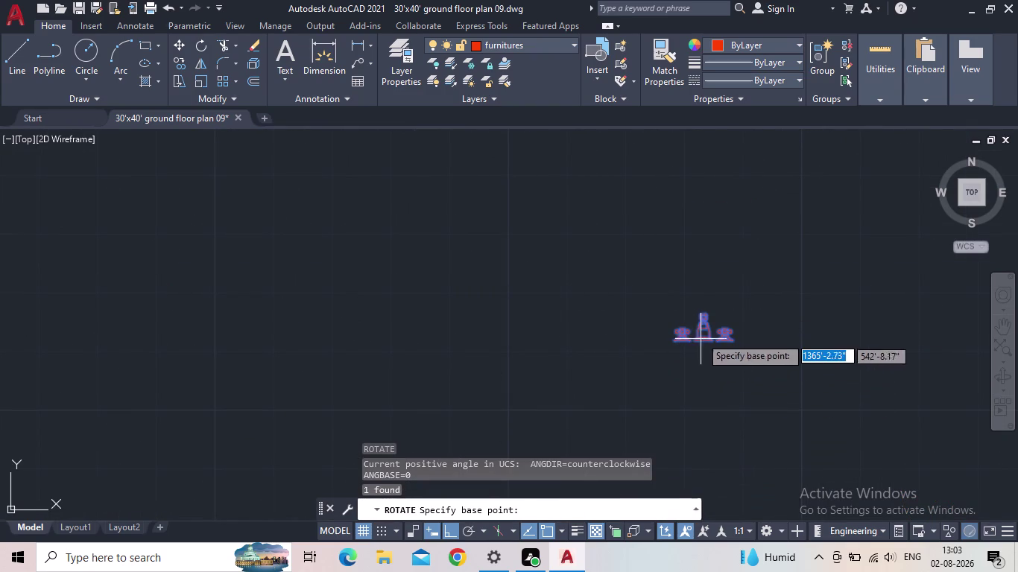
click(705, 341)
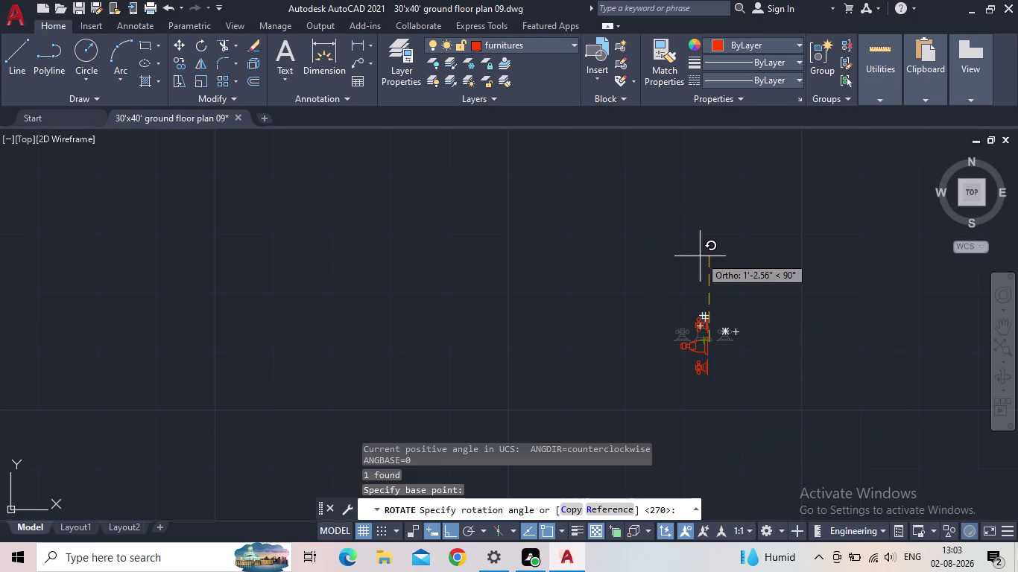
click(699, 232)
key(Escape)
Copy the rotated faucet onto the washroom's right wall line.
drag(727, 382, 707, 373)
click(652, 305)
key(c)
key(o)
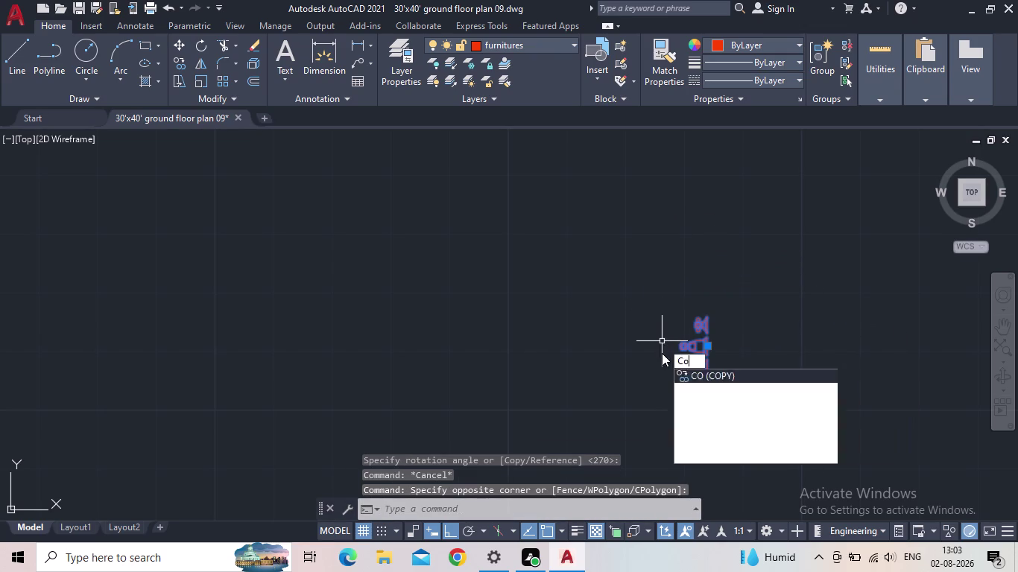
key(Return)
click(709, 346)
middle_drag(456, 339, 562, 319)
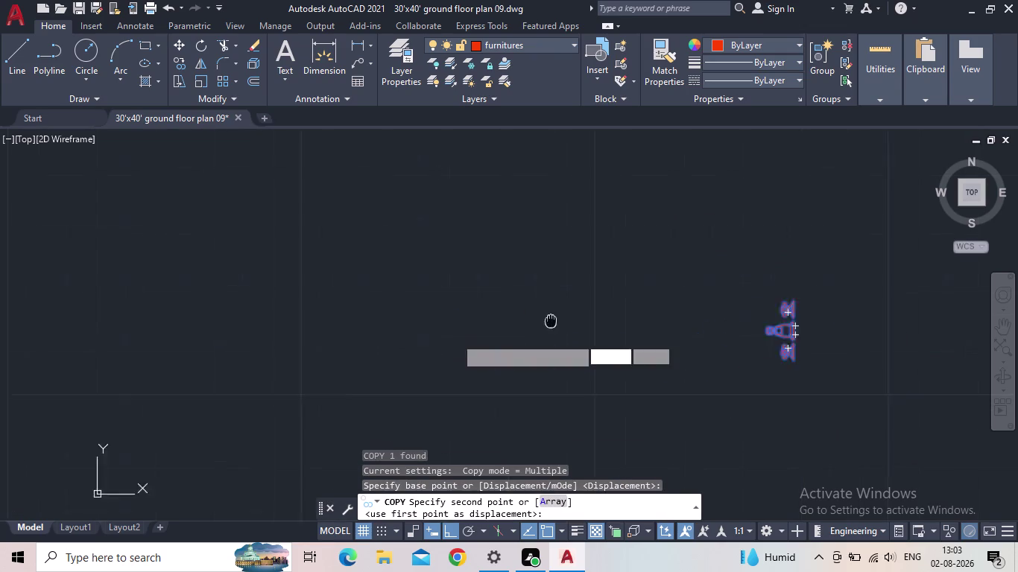
middle_drag(562, 319, 790, 273)
scroll(down, 3)
click(446, 533)
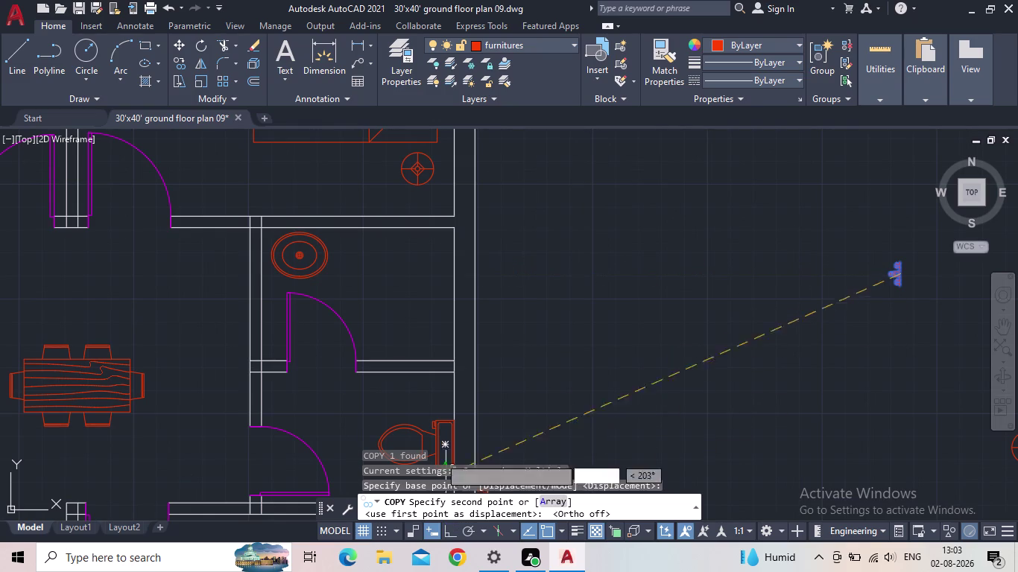
scroll(up, 3)
scroll(up, 3)
click(477, 286)
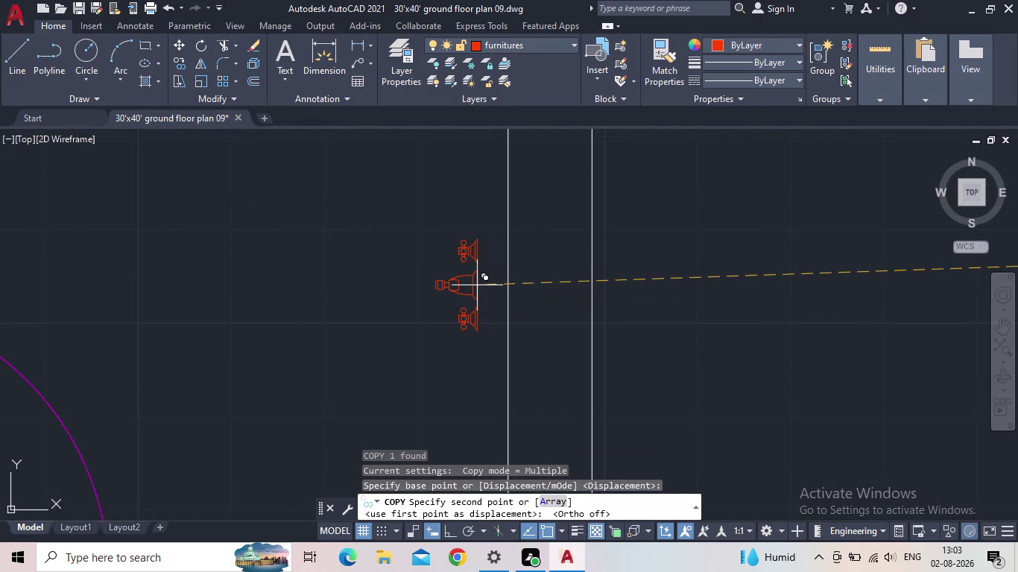
key(Escape)
scroll(down, 3)
drag(487, 338, 483, 330)
click(471, 277)
Scale the faucet copy from its base point on the wall.
key(s)
key(c)
key(space)
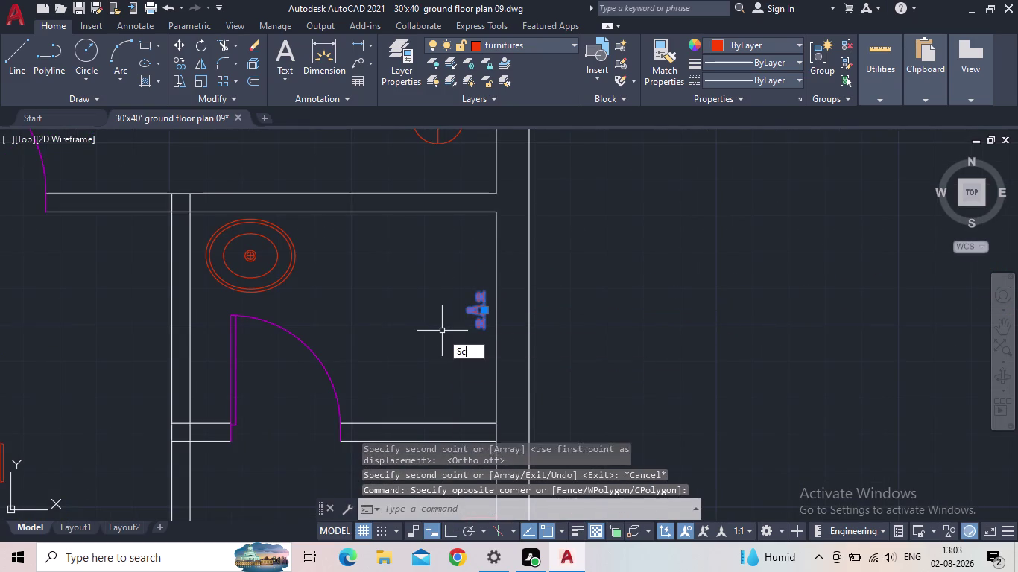
scroll(up, 3)
click(445, 303)
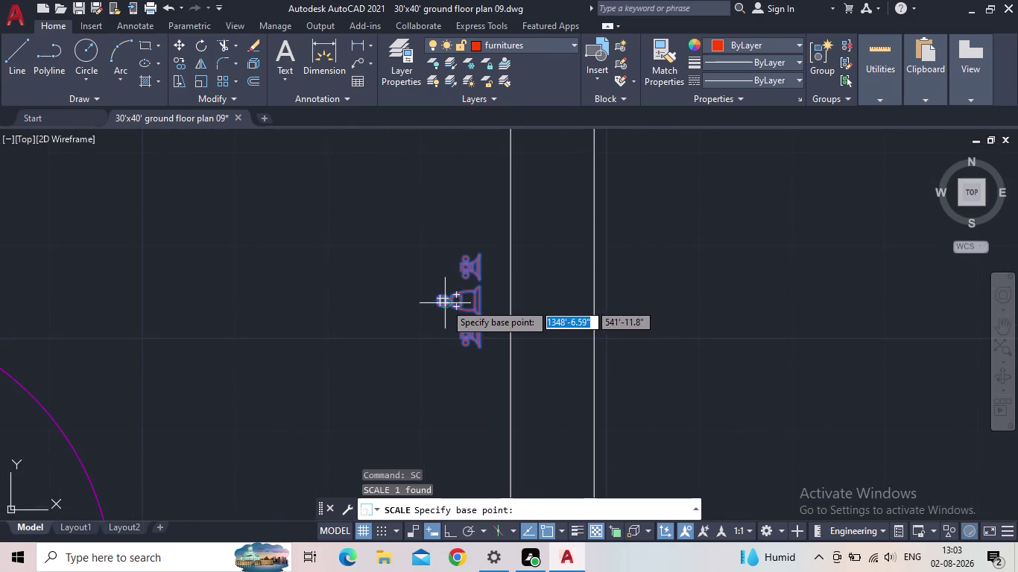
click(357, 308)
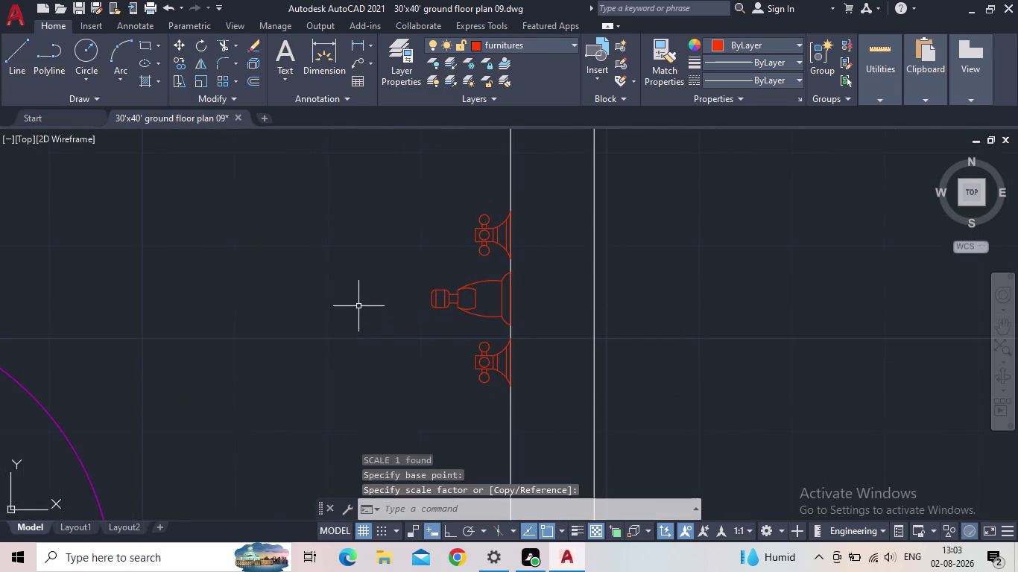
scroll(down, 3)
scroll(up, 3)
scroll(up, 3)
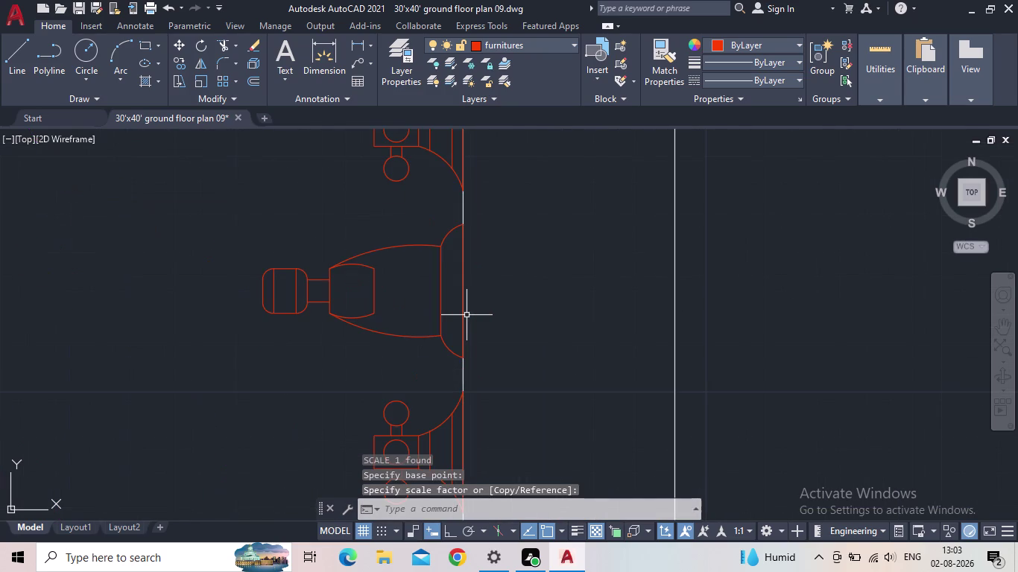
scroll(down, 3)
scroll(down, 3)
middle_drag(625, 329, 684, 313)
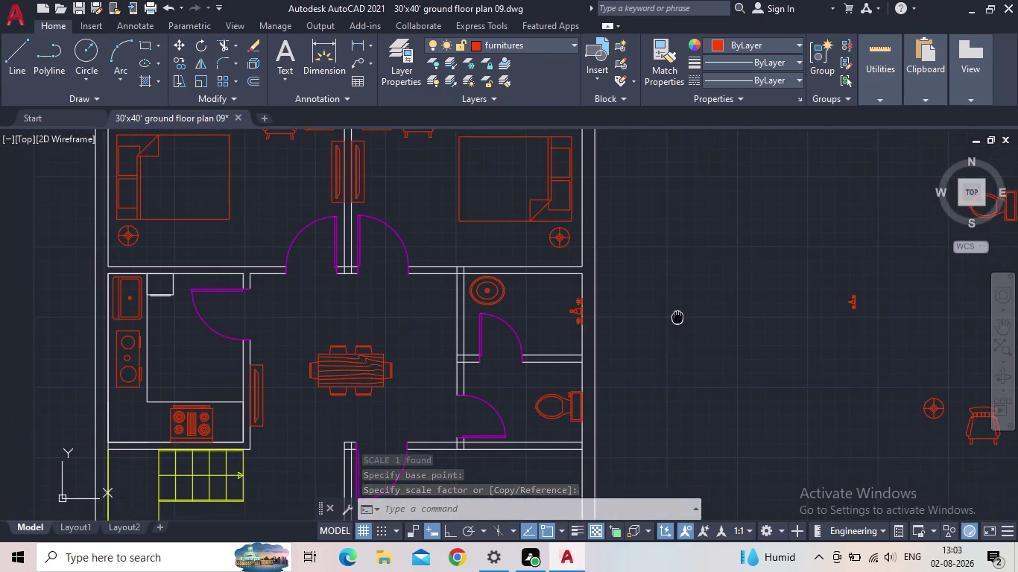
middle_drag(684, 314, 687, 312)
Delete the leftover faucet outside the plan.
drag(912, 301, 899, 284)
click(833, 281)
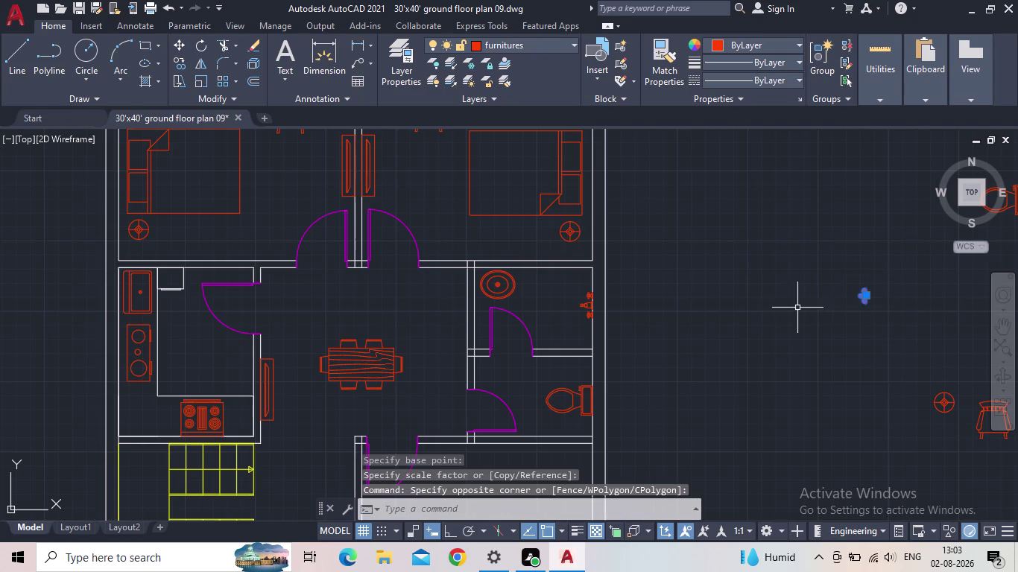
key(Delete)
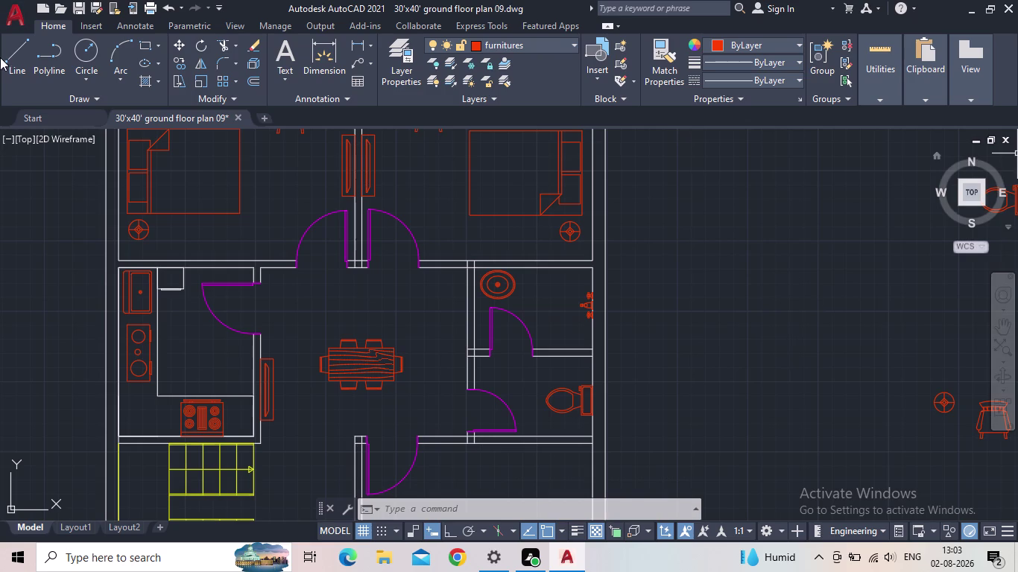
Save the drawing and pan out to view the whole plan.
click(80, 8)
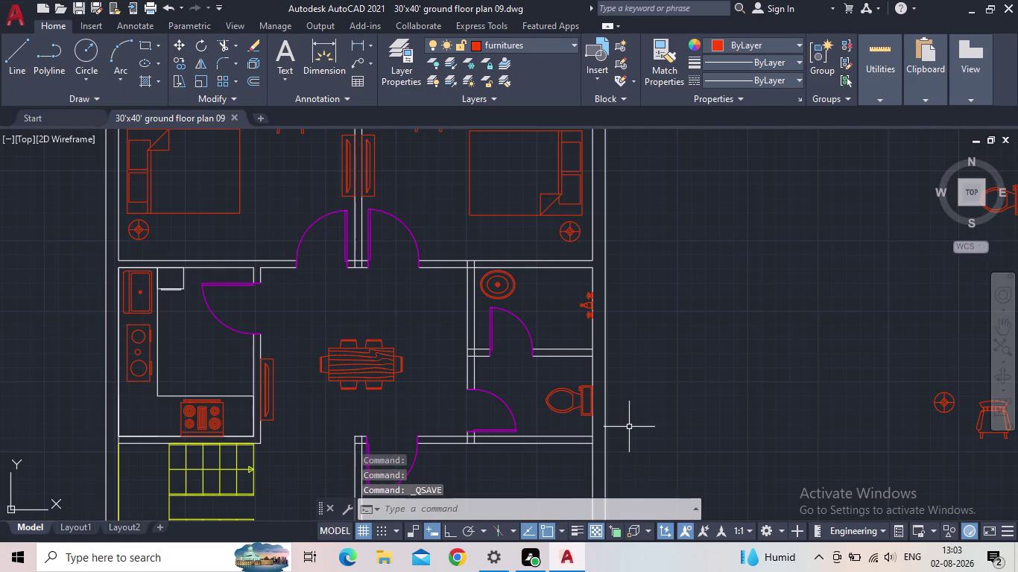
scroll(down, 3)
middle_drag(607, 402, 439, 334)
scroll(down, 3)
middle_drag(485, 339, 506, 302)
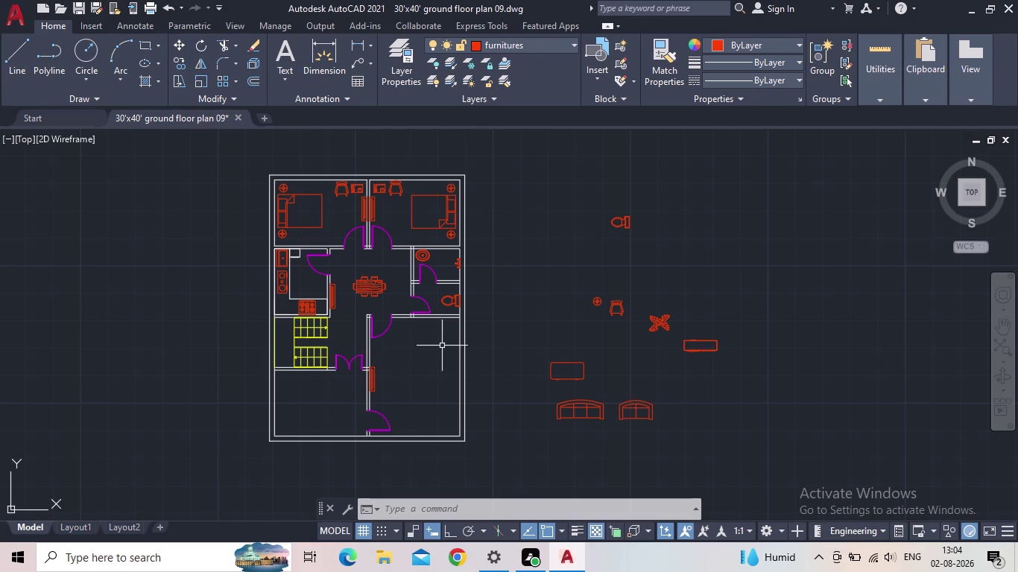
middle_drag(453, 347, 486, 352)
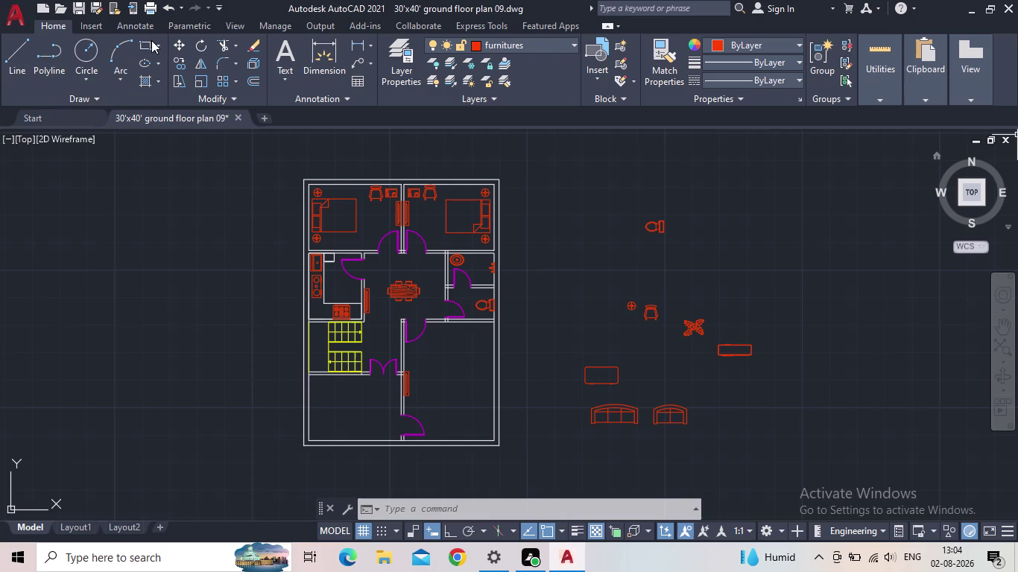
click(149, 43)
Draw the top-right L-shaped hall counter from two overlapping rectangles.
scroll(up, 3)
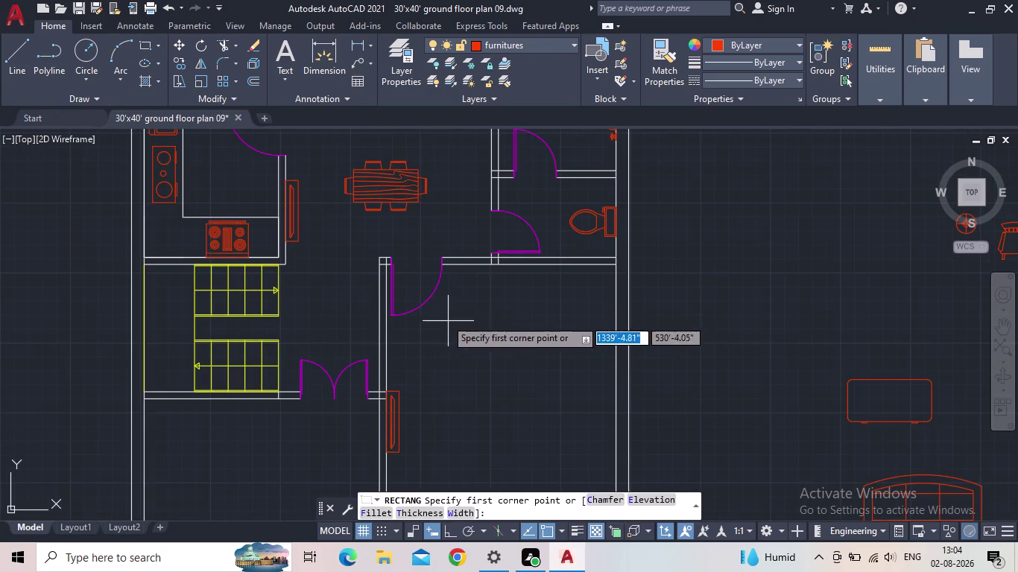
scroll(up, 3)
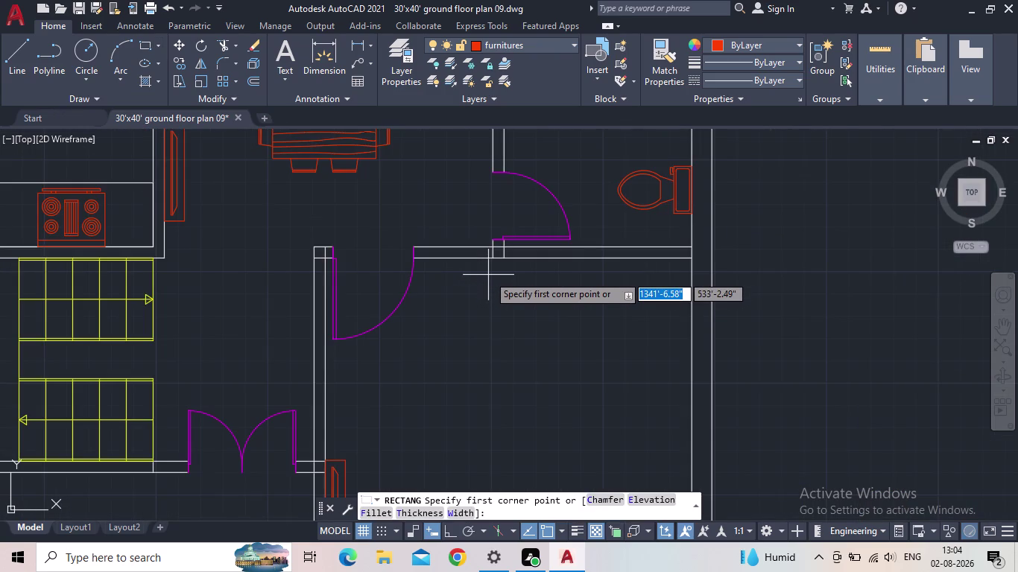
click(459, 260)
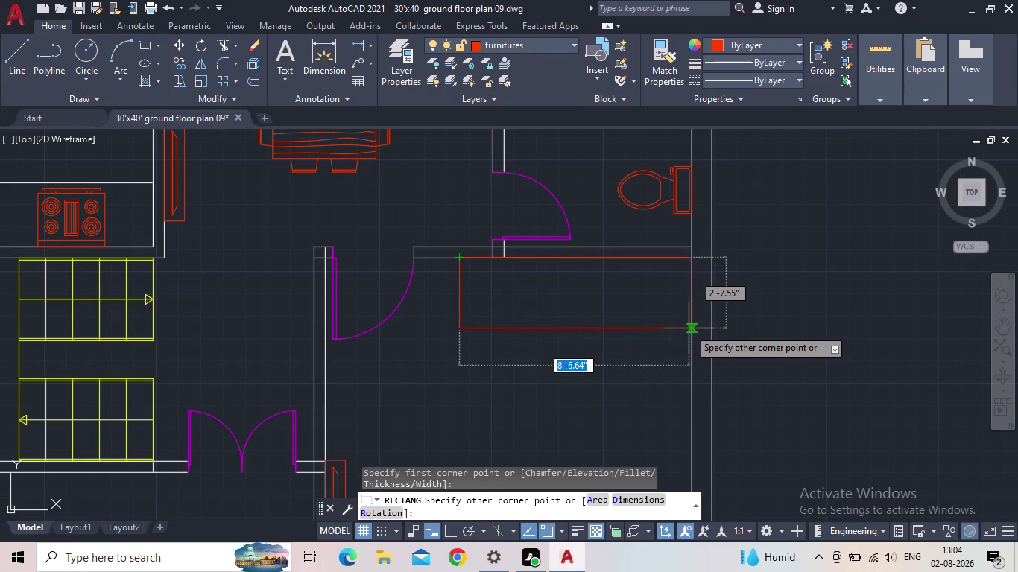
click(690, 329)
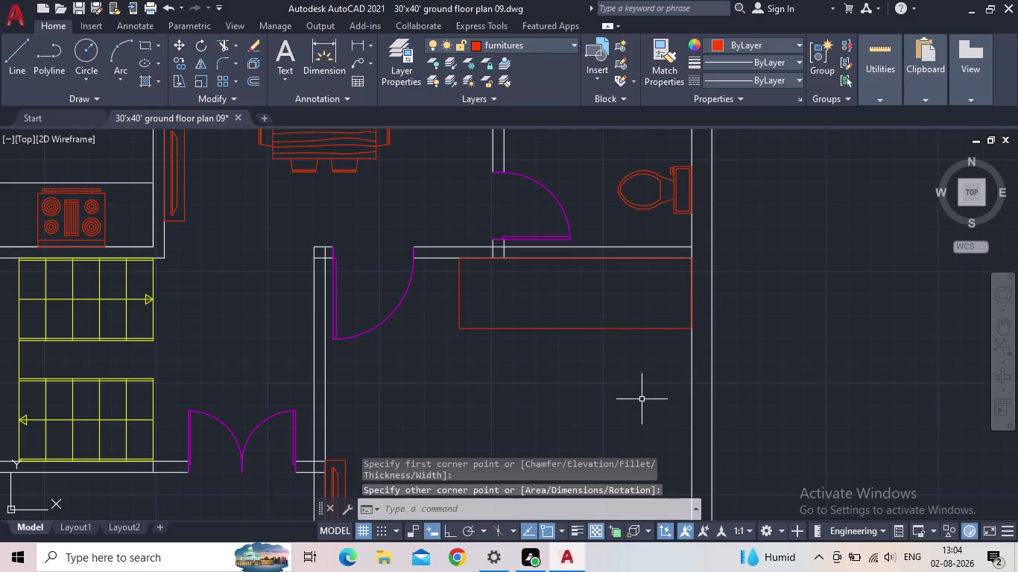
key(space)
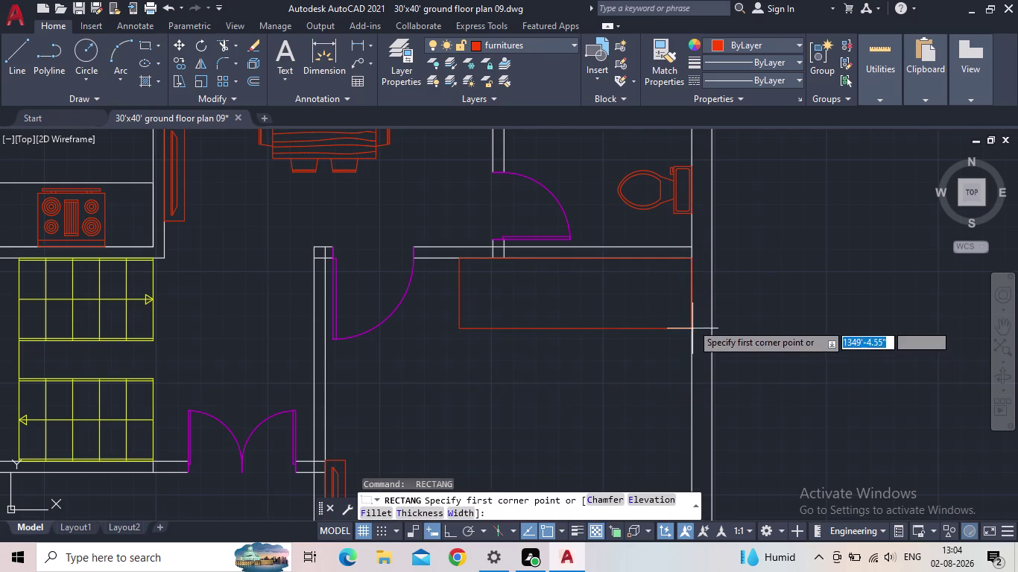
drag(692, 261, 679, 267)
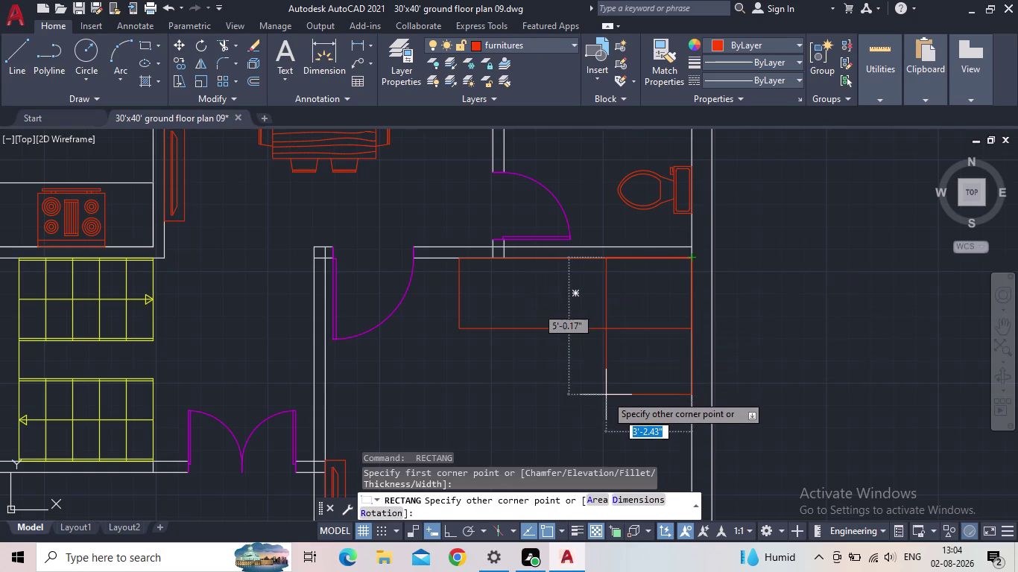
middle_drag(610, 411, 616, 377)
scroll(down, 3)
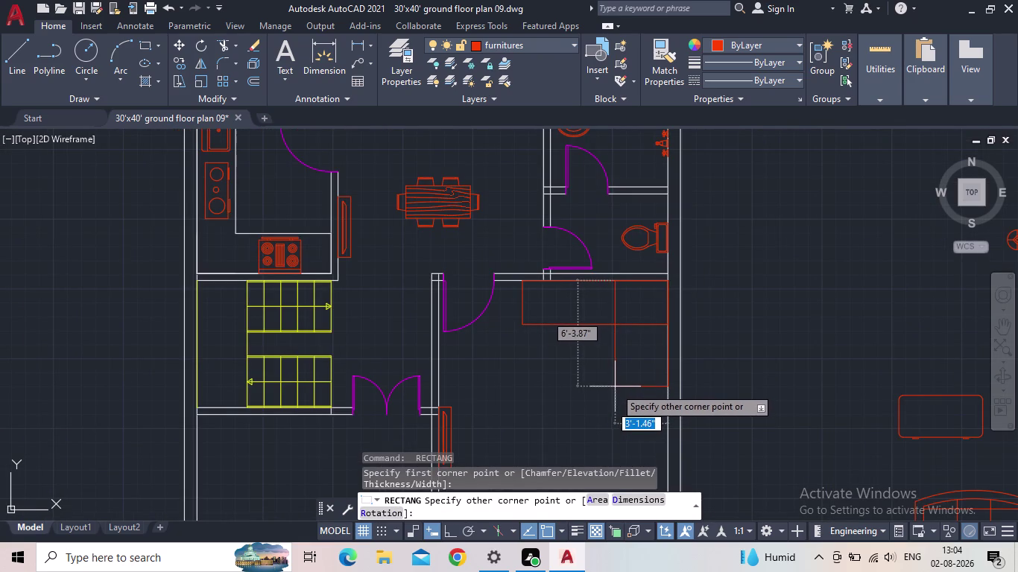
scroll(down, 3)
middle_drag(613, 376, 609, 343)
middle_drag(613, 355, 614, 307)
scroll(down, 3)
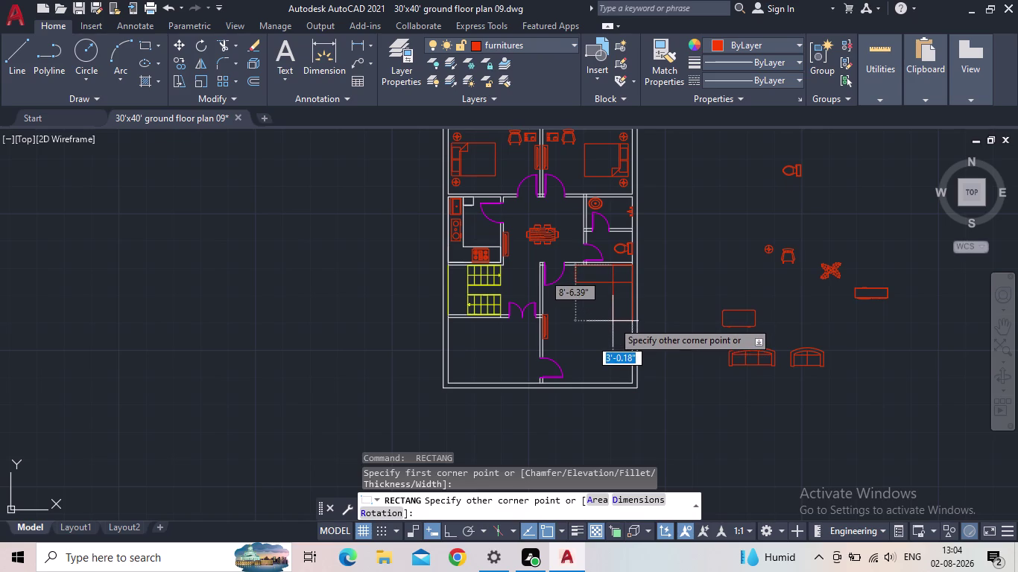
click(613, 322)
middle_drag(623, 360, 593, 350)
scroll(up, 3)
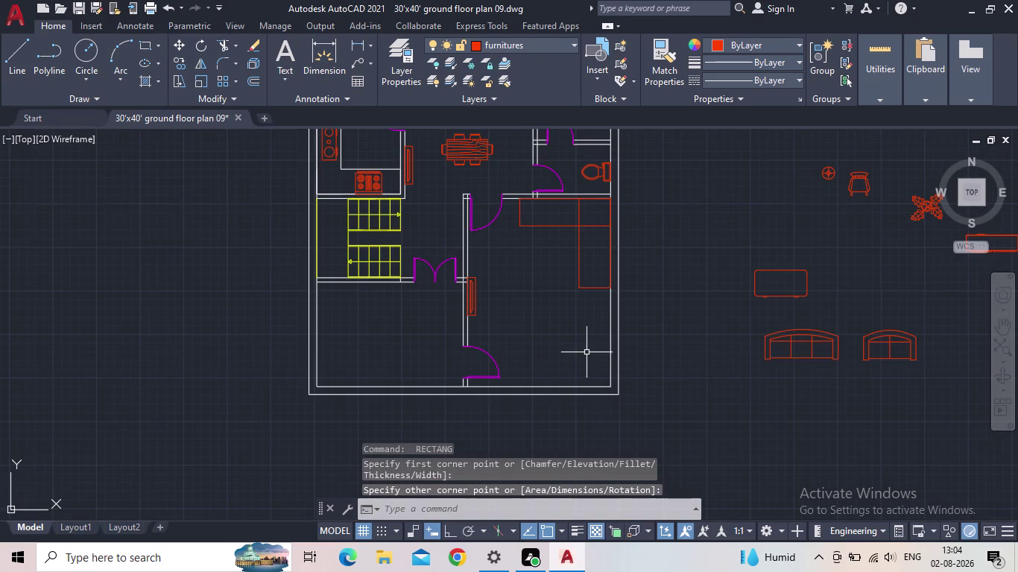
middle_drag(609, 364, 597, 341)
Draw the bottom-right L-shaped hall counter from two overlapping rectangles.
key(space)
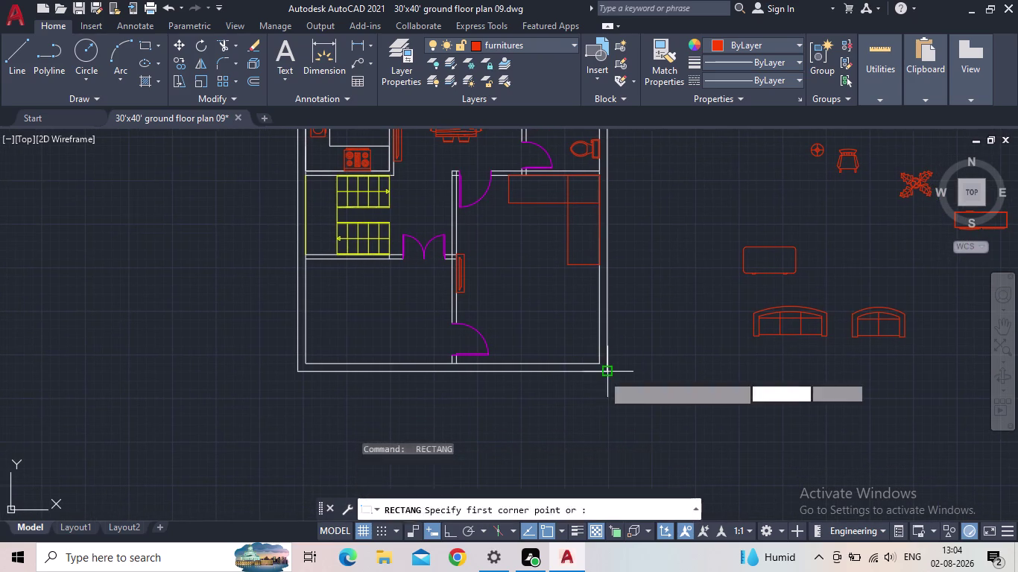
click(601, 366)
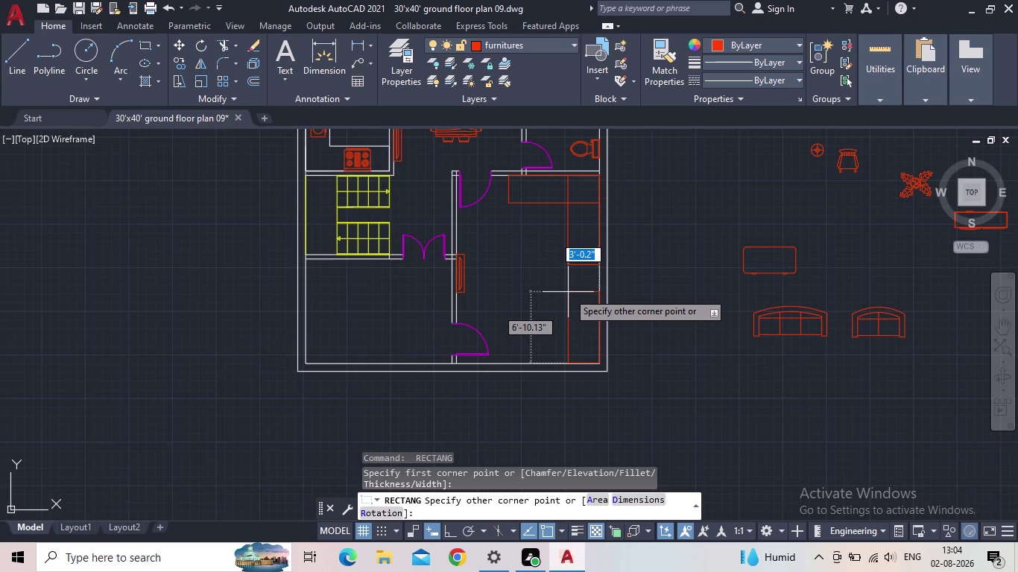
click(568, 292)
middle_drag(564, 335, 567, 326)
scroll(up, 3)
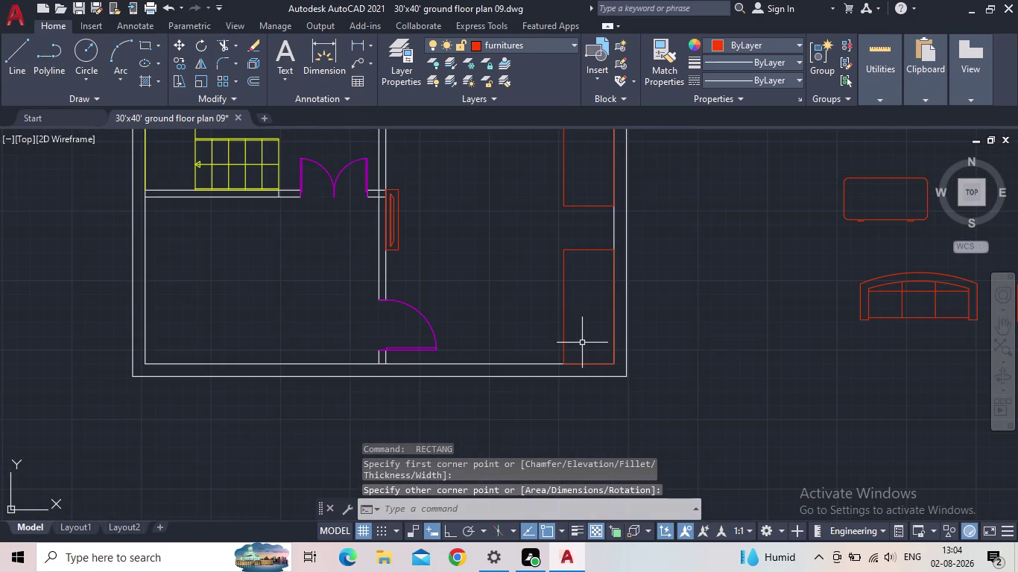
key(space)
drag(612, 364, 602, 357)
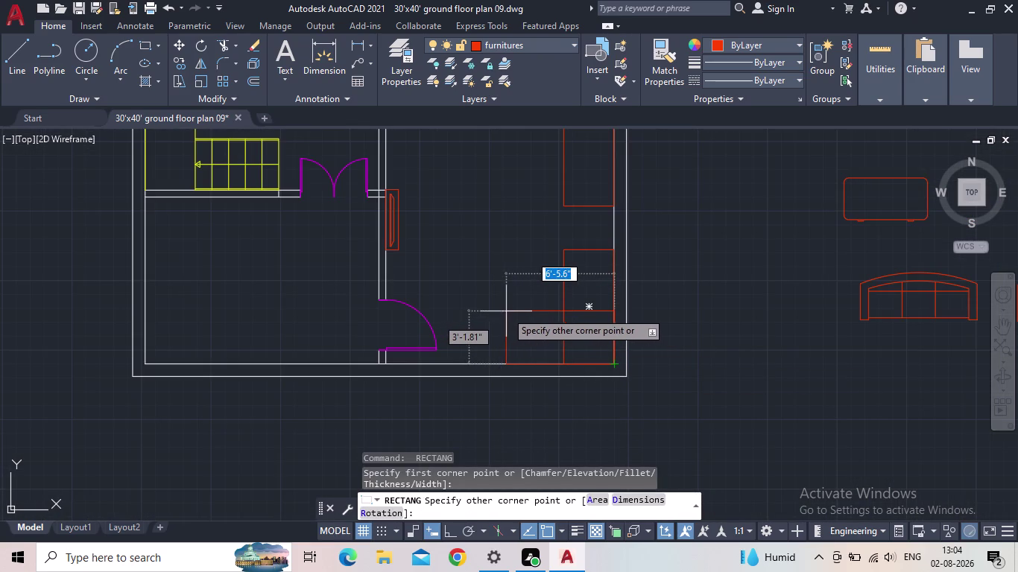
click(506, 311)
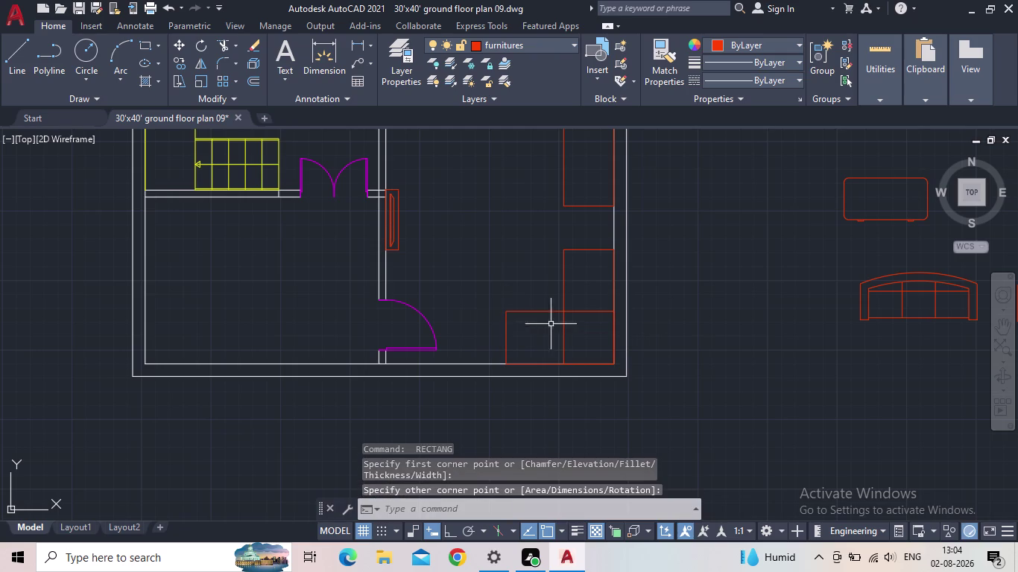
key(Escape)
middle_drag(543, 335, 500, 359)
middle_drag(512, 374, 506, 360)
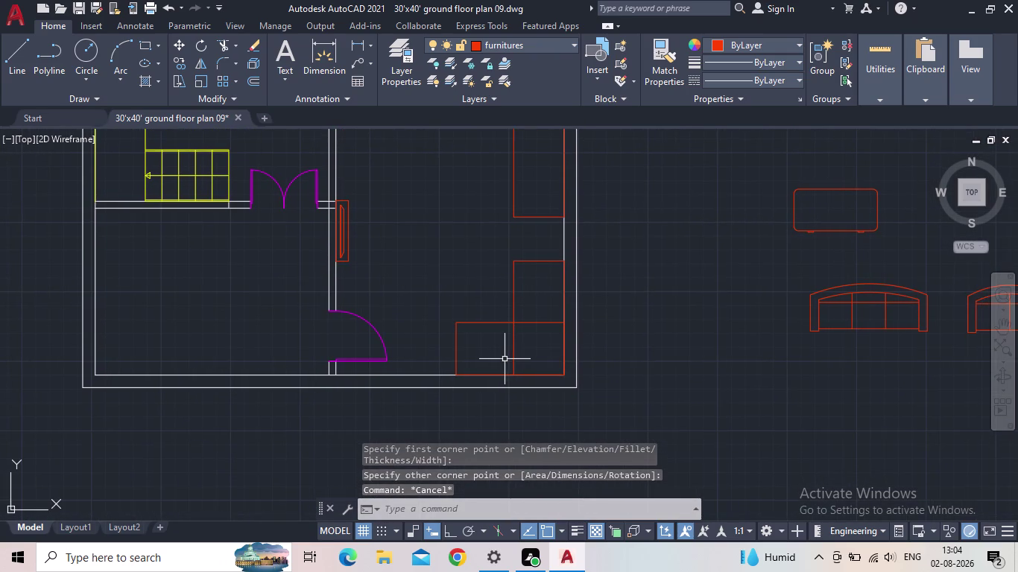
scroll(down, 3)
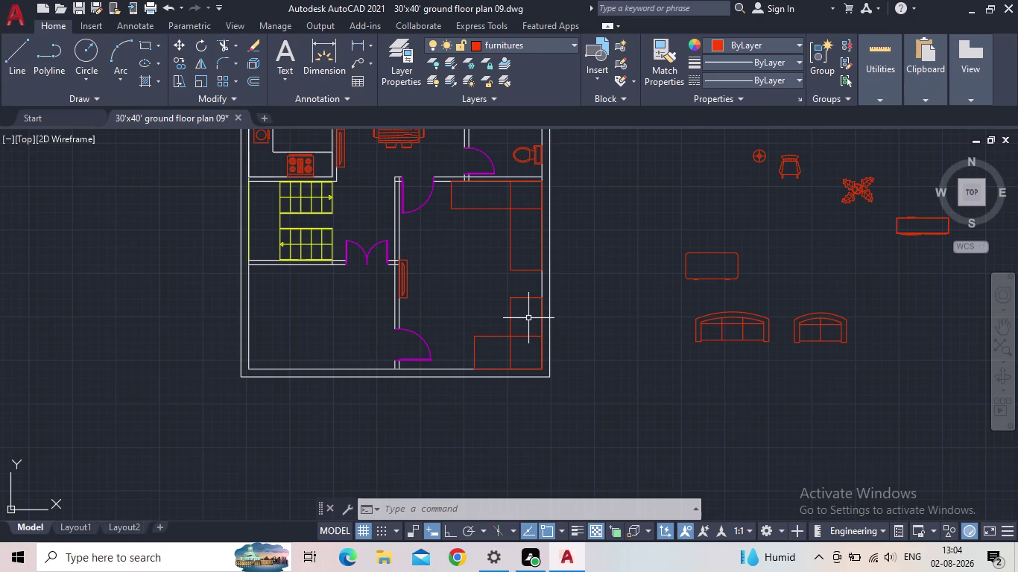
middle_drag(479, 319, 473, 286)
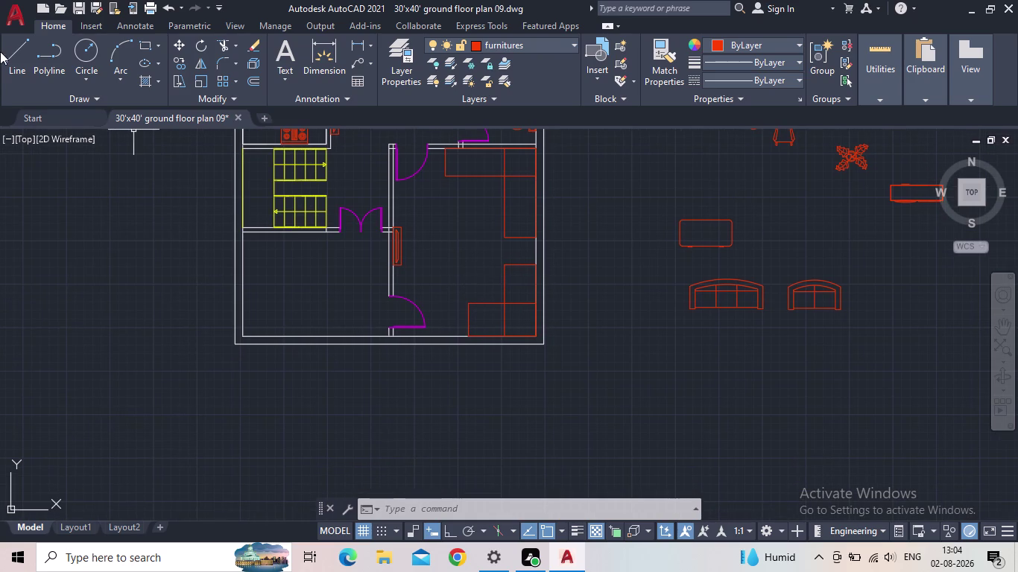
Draw a small ledge outline with lines beside the lower hall counter.
click(17, 50)
scroll(up, 3)
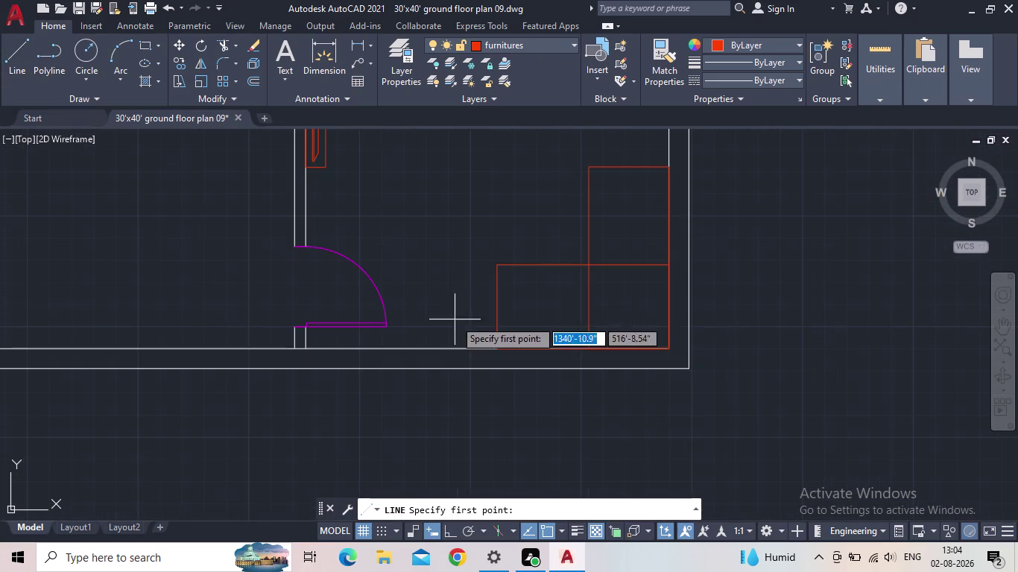
click(496, 283)
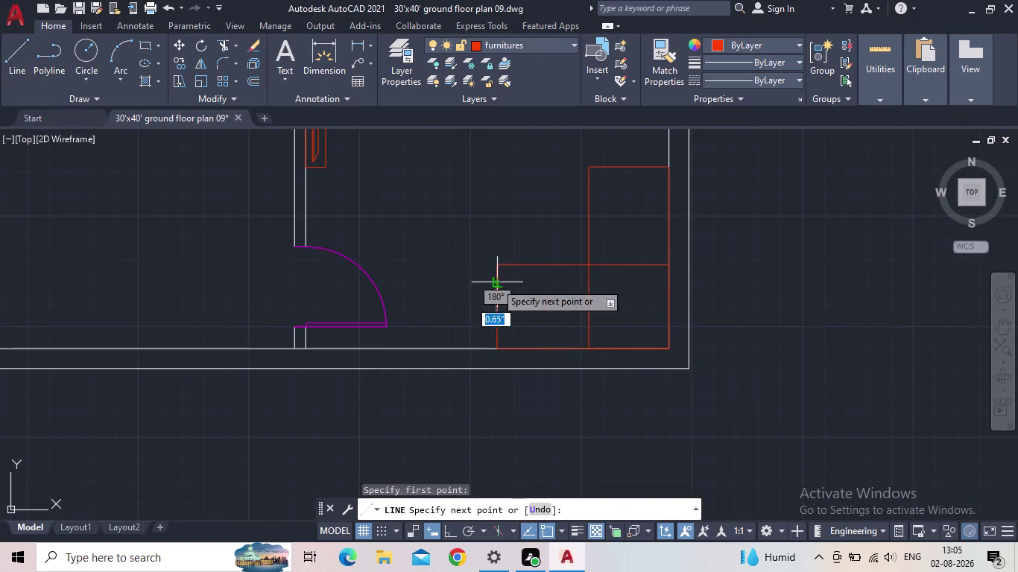
scroll(up, 3)
scroll(up, 3)
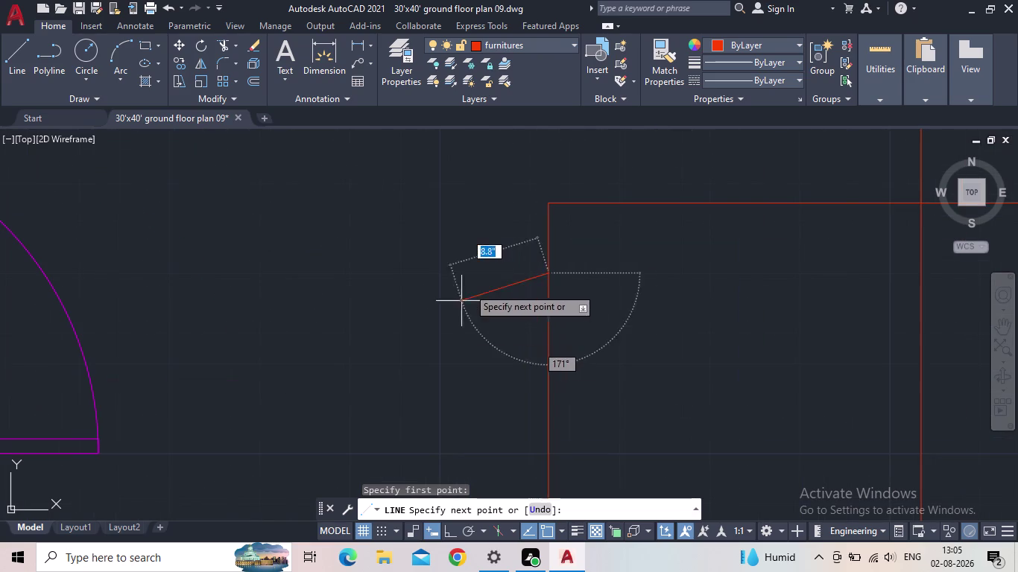
click(449, 532)
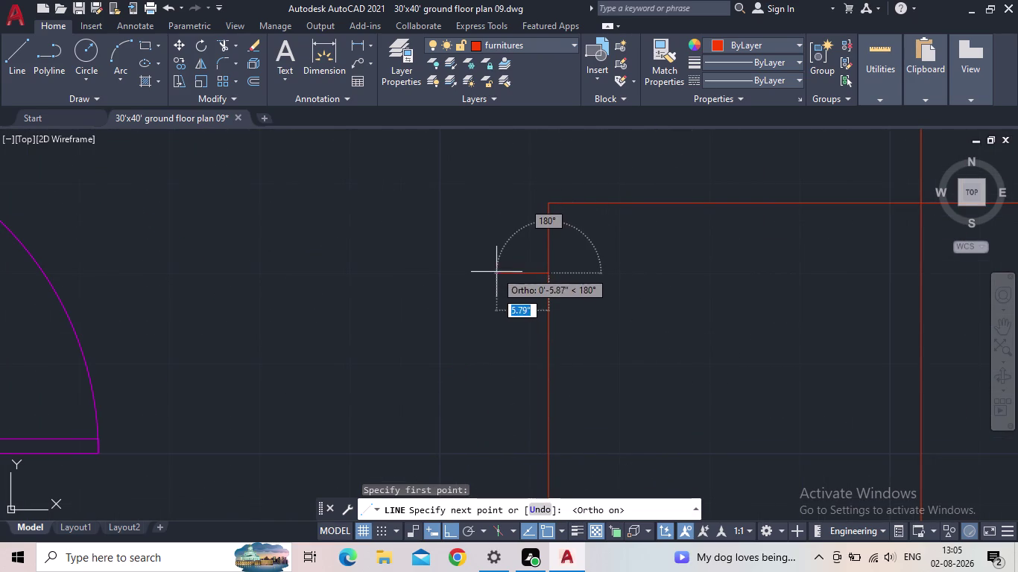
click(500, 275)
middle_drag(491, 369, 463, 226)
scroll(down, 3)
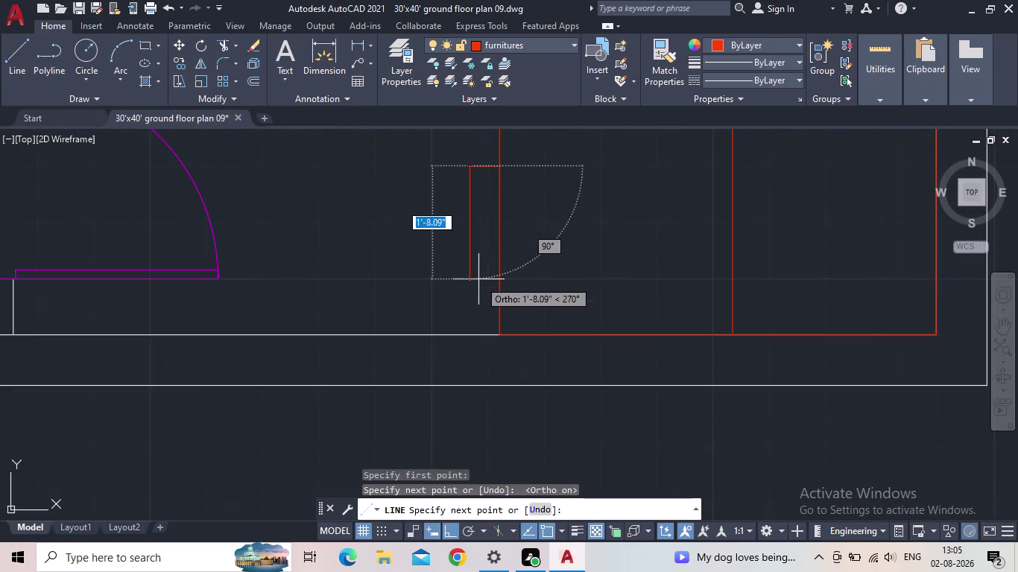
click(472, 303)
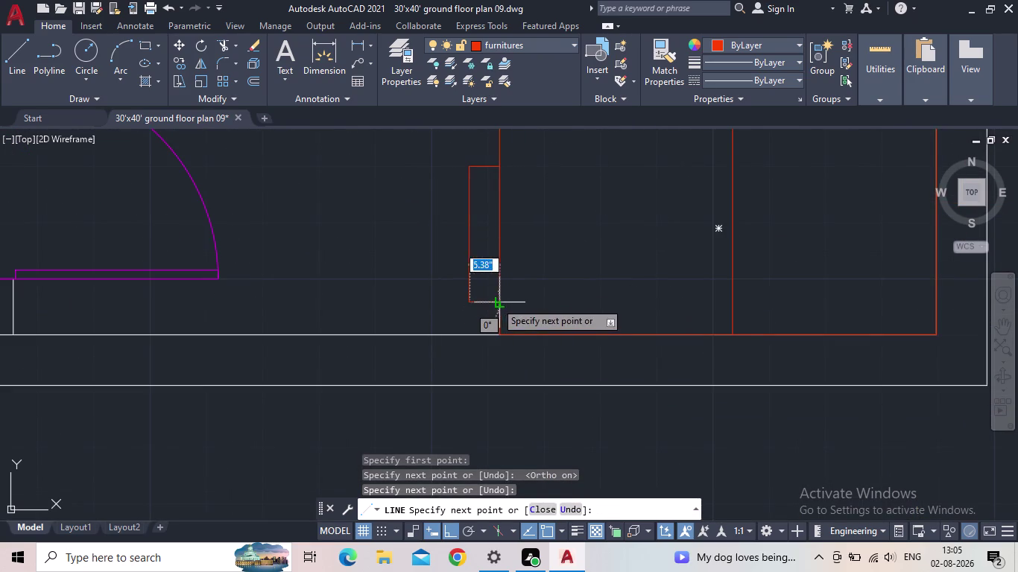
click(495, 302)
key(Escape)
scroll(down, 3)
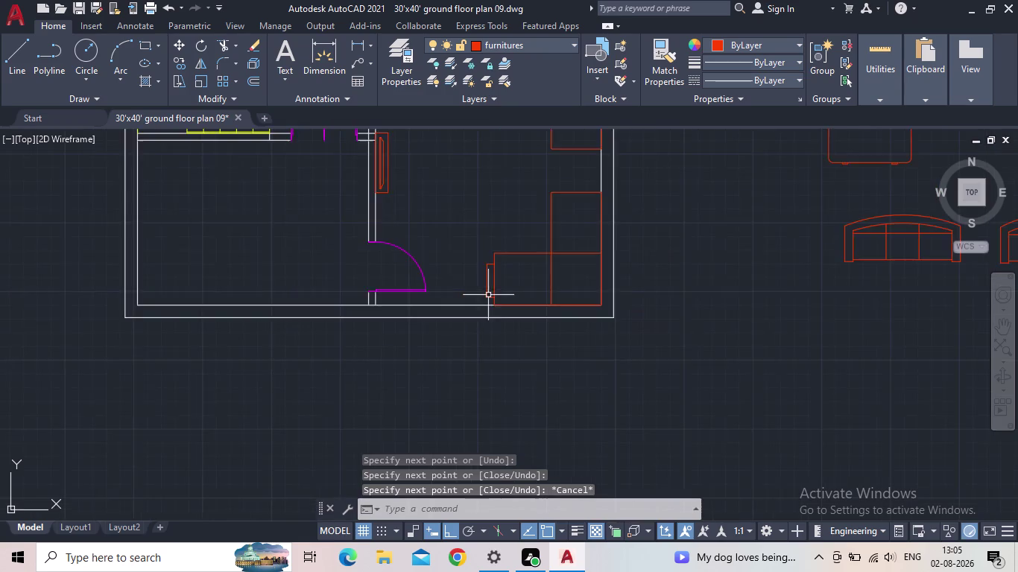
scroll(up, 3)
Fillet the ledge's top edge with its adjoining edge at the current radius.
key(c)
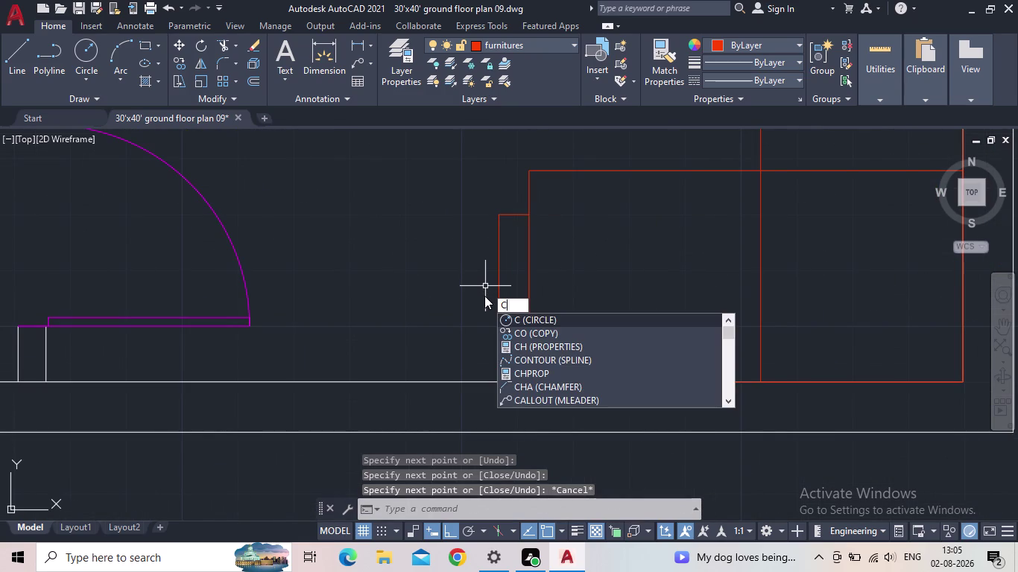
key(BackSpace)
key(f)
key(Return)
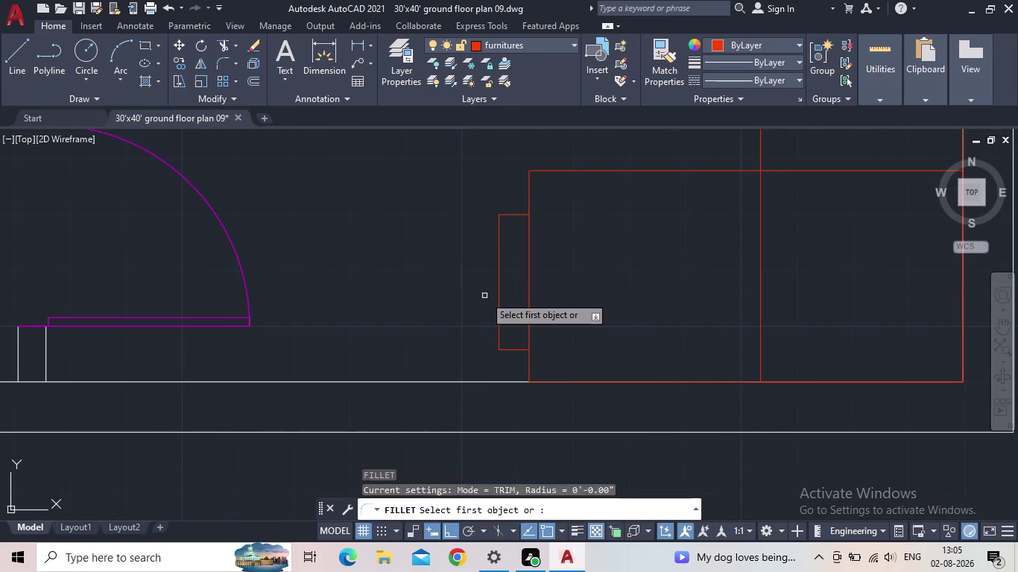
click(514, 216)
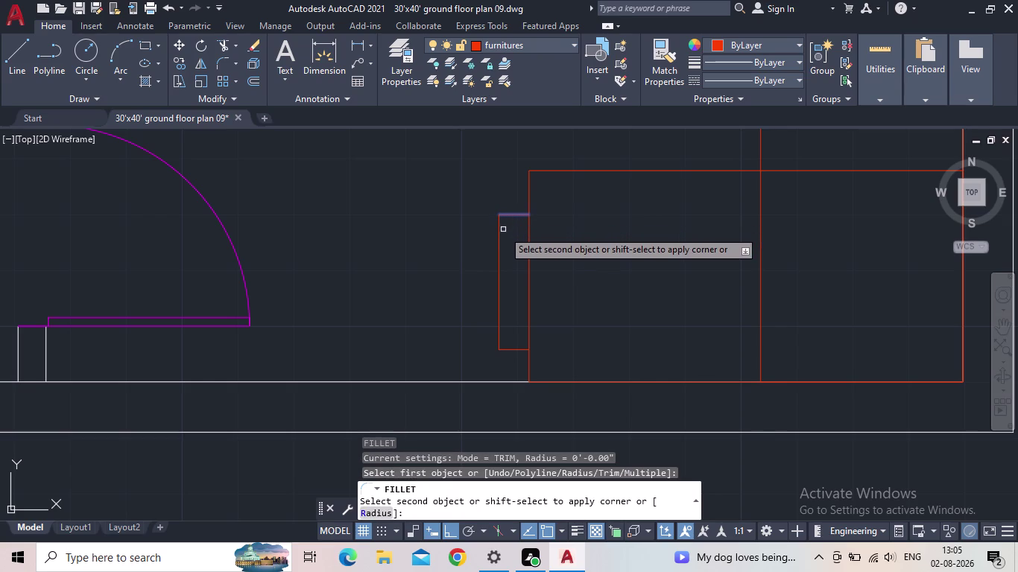
click(500, 236)
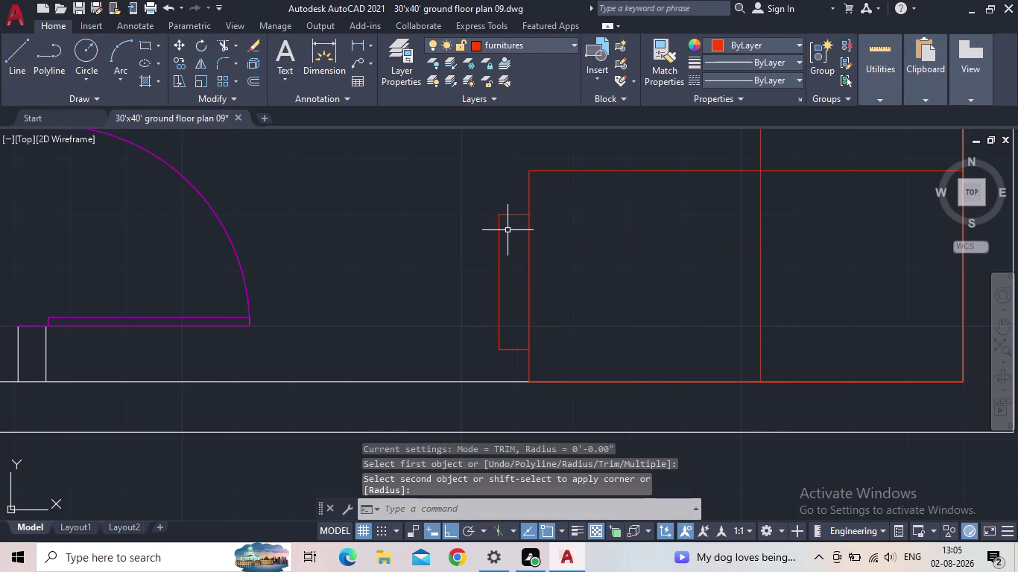
middle_drag(504, 244, 475, 262)
Set the fillet radius to 0.5" and round the ledge's top-left corner.
key(f)
key(space)
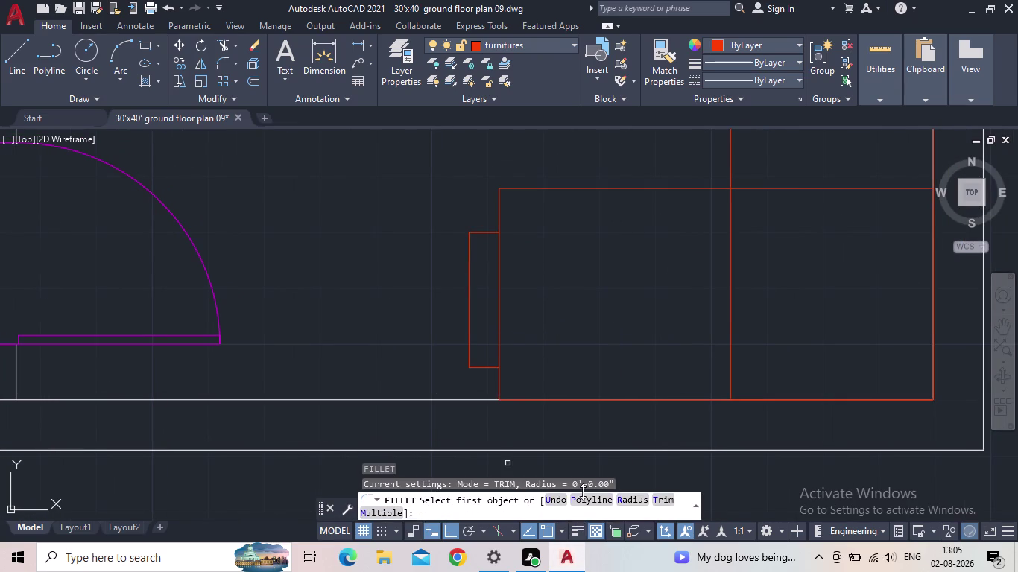
click(629, 498)
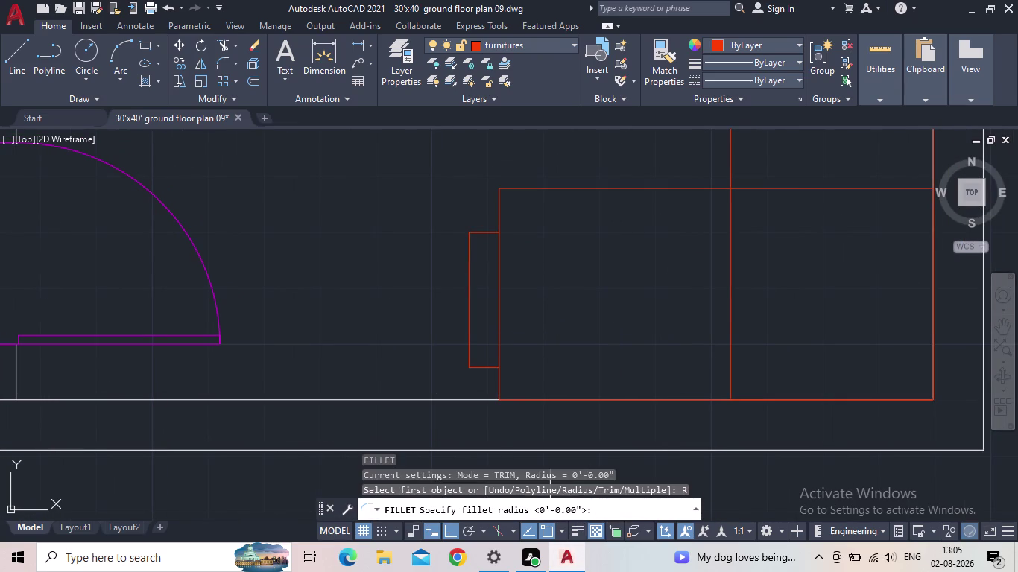
key(1)
key(BackSpace)
text(0.5)
key(shift+quotedbl)
key(Return)
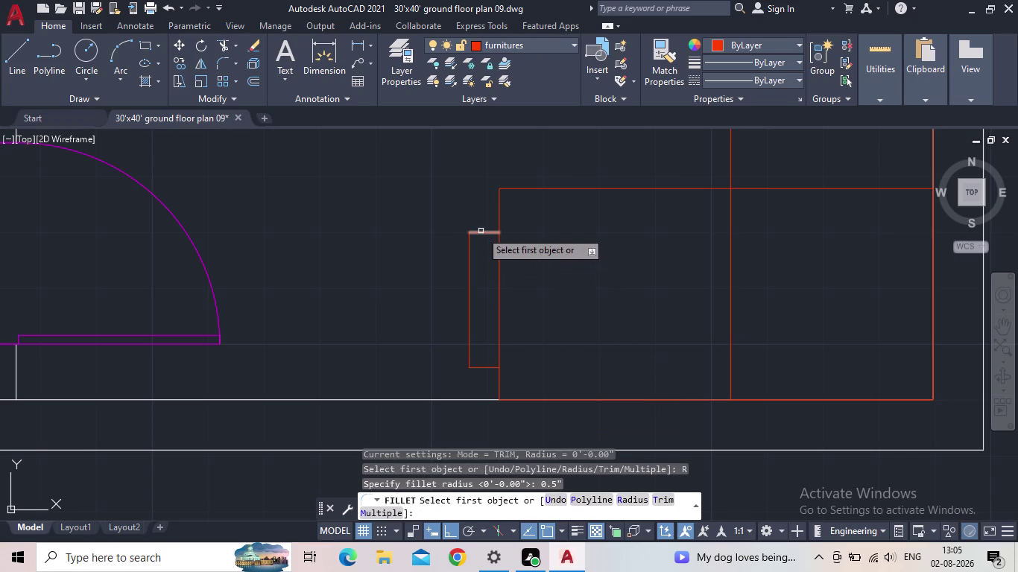
click(481, 232)
click(471, 253)
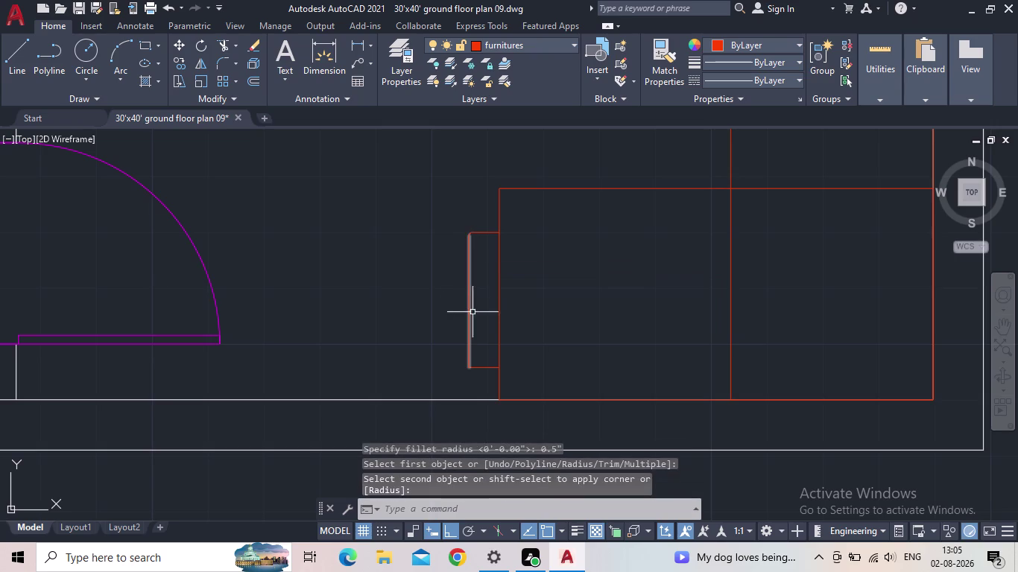
middle_drag(472, 314, 443, 284)
scroll(up, 3)
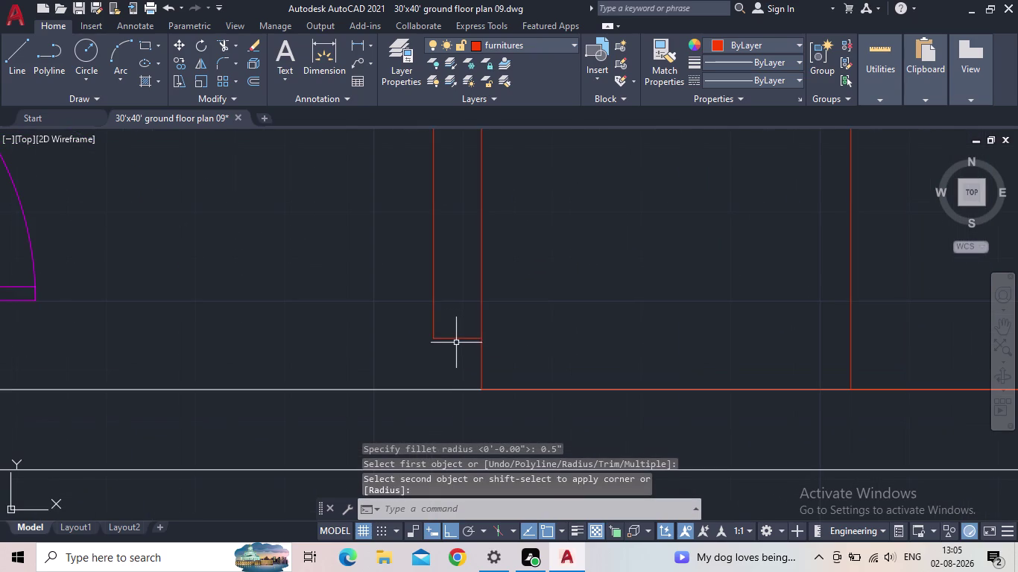
scroll(down, 3)
scroll(up, 3)
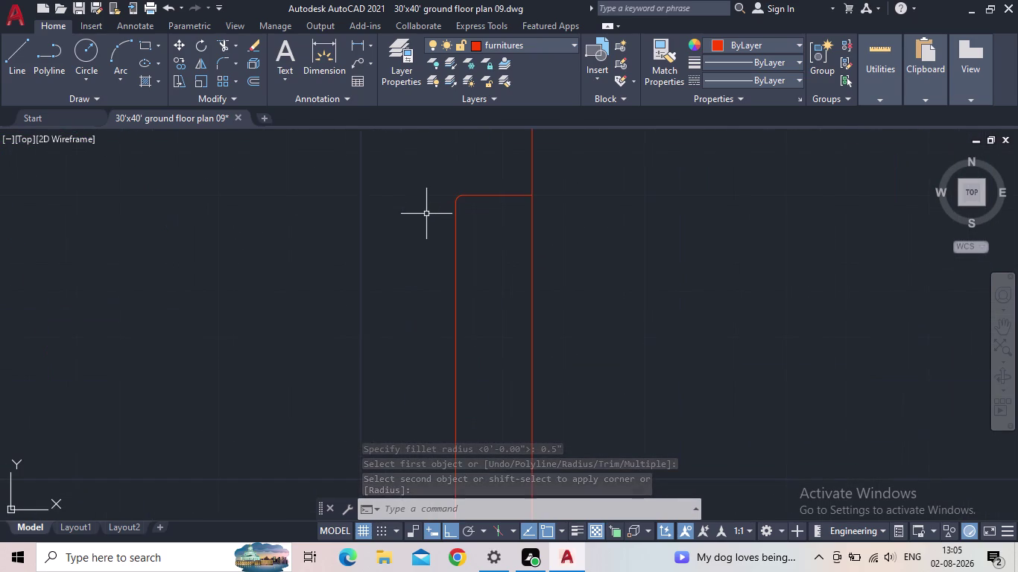
scroll(down, 3)
middle_drag(369, 267, 317, 255)
Round the small rectangle's bottom corner, then view the hall counters.
key(Escape)
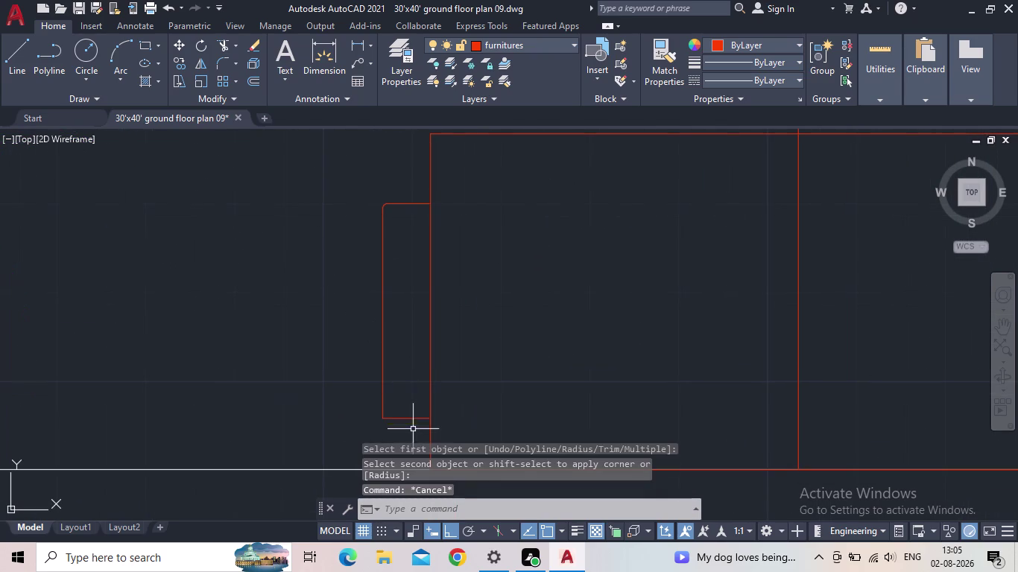
key(space)
click(407, 421)
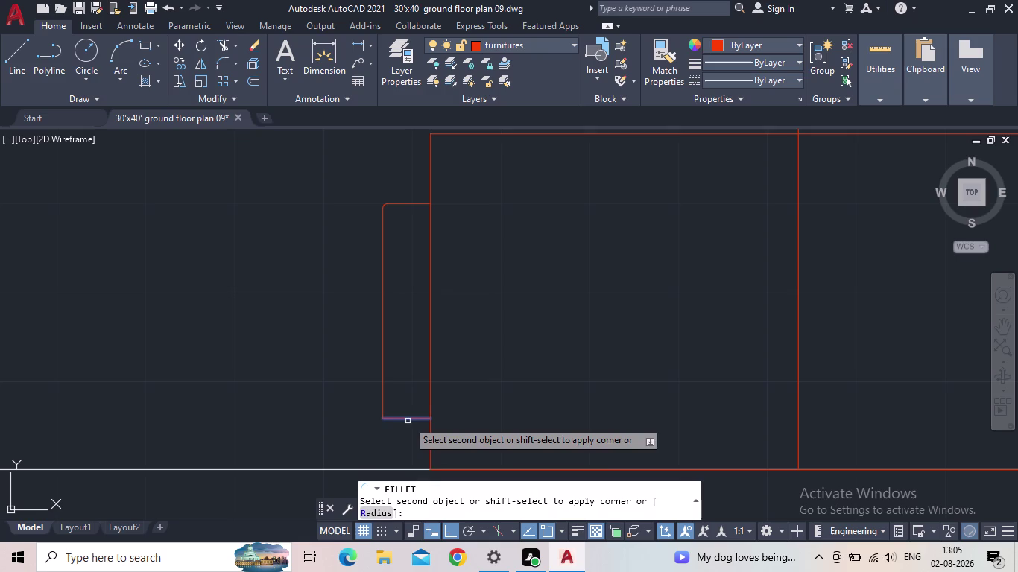
click(382, 407)
scroll(down, 3)
middle_drag(296, 399, 220, 384)
scroll(down, 3)
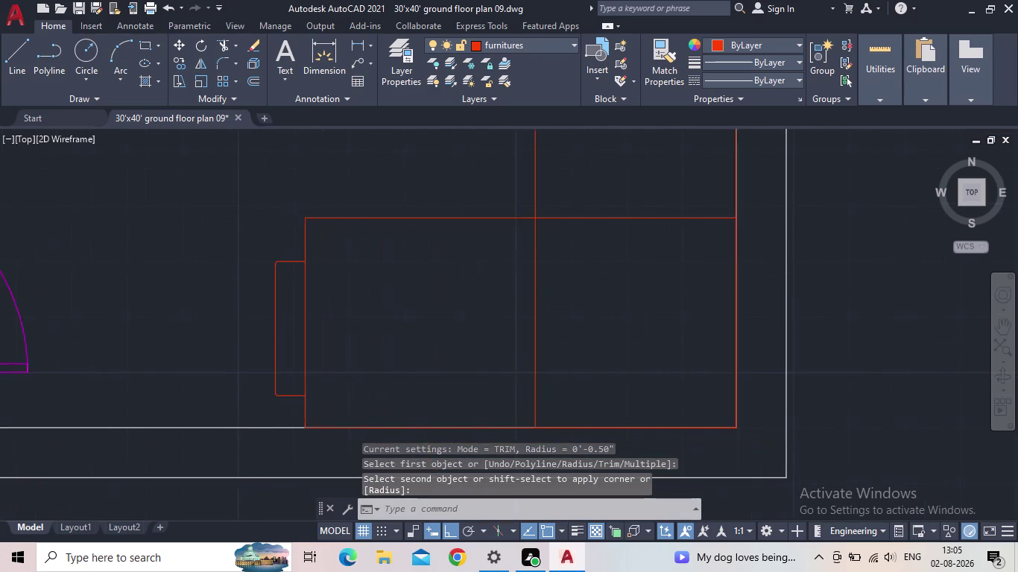
scroll(down, 3)
middle_drag(315, 200, 290, 373)
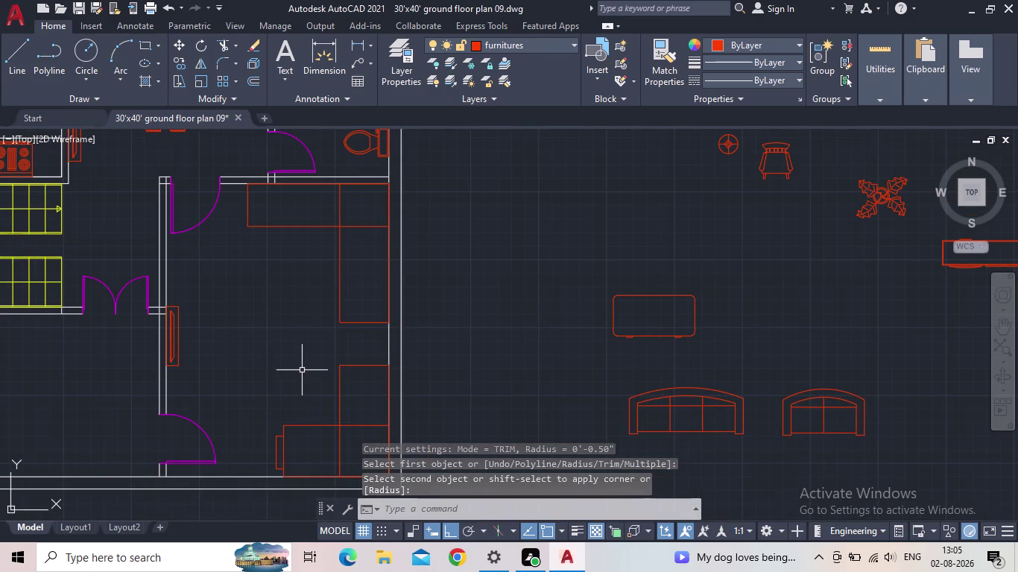
middle_drag(346, 327, 323, 412)
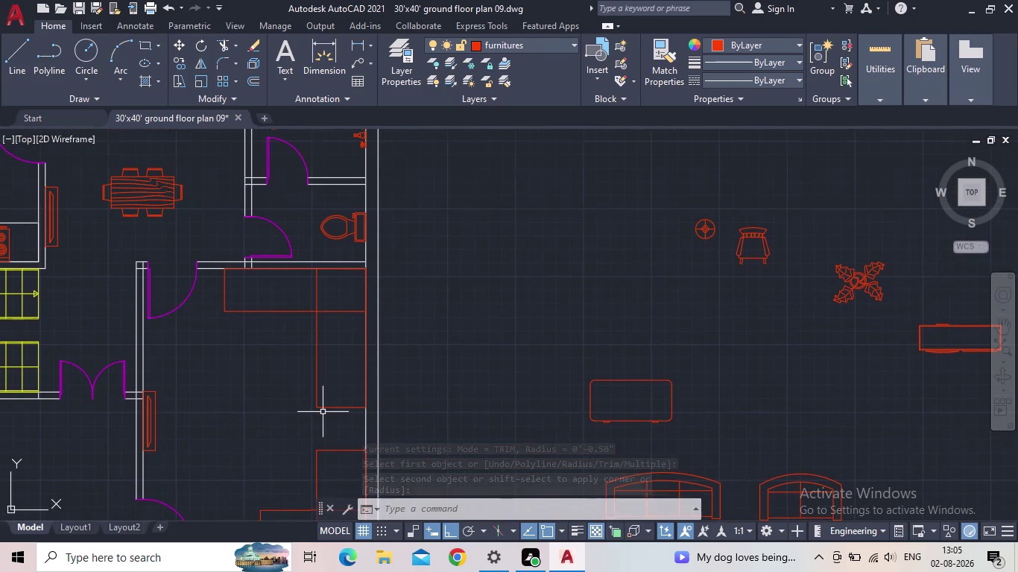
middle_drag(311, 396, 314, 380)
key(Escape)
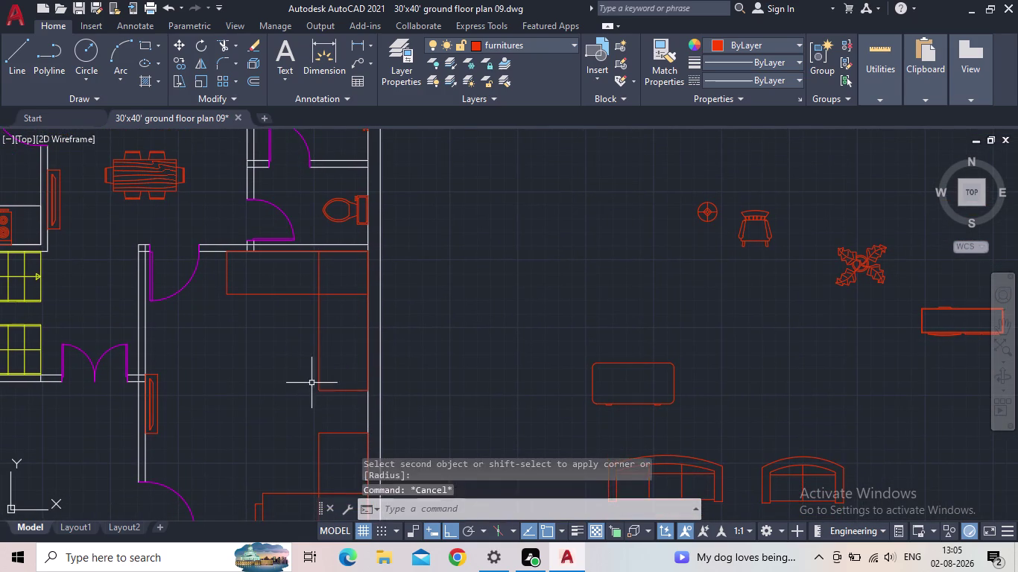
scroll(up, 3)
Draw a small rectangular ledge below the hall counter's bottom edge.
text(re)
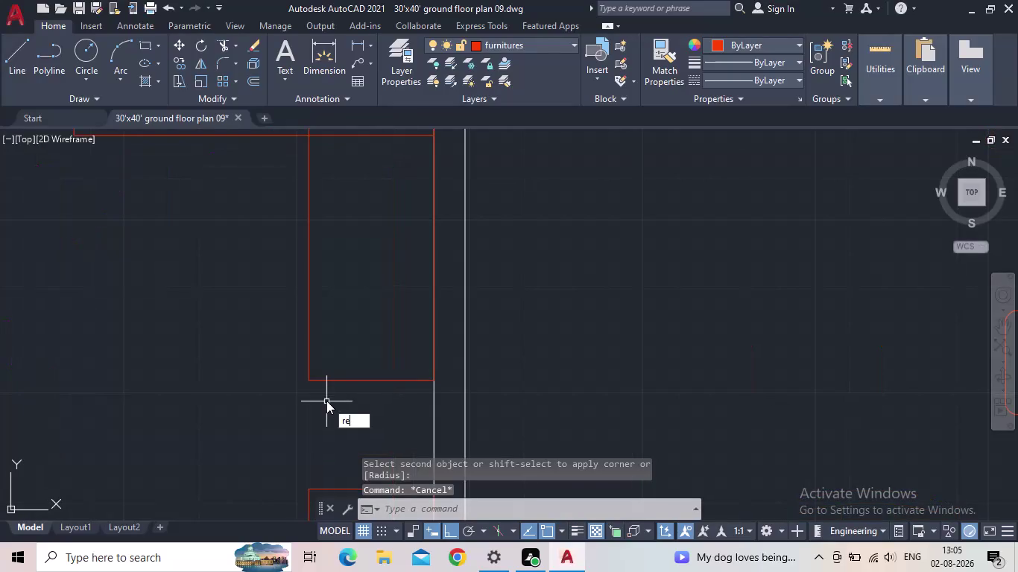
key(Escape)
key(l)
key(Return)
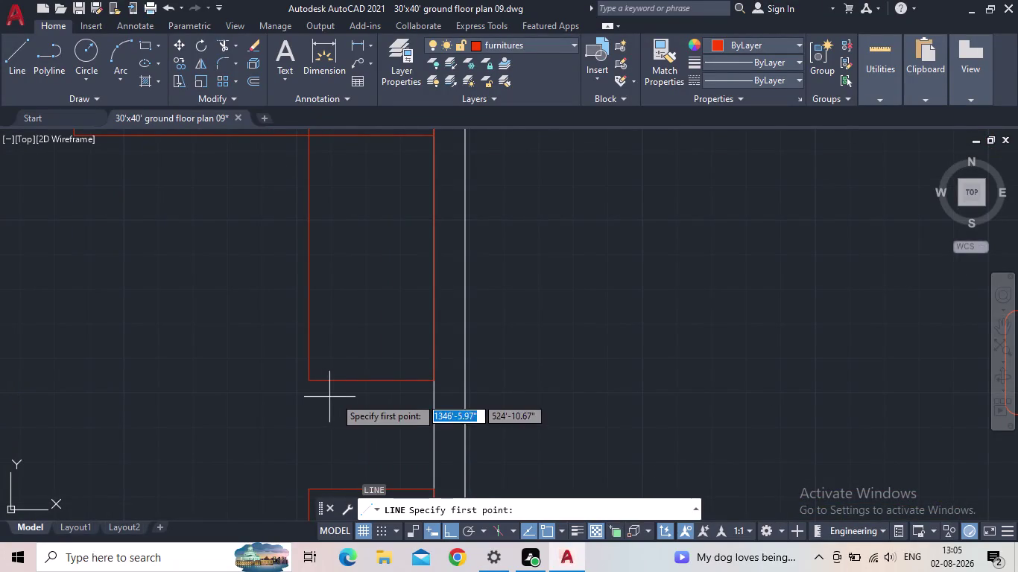
scroll(up, 3)
click(327, 380)
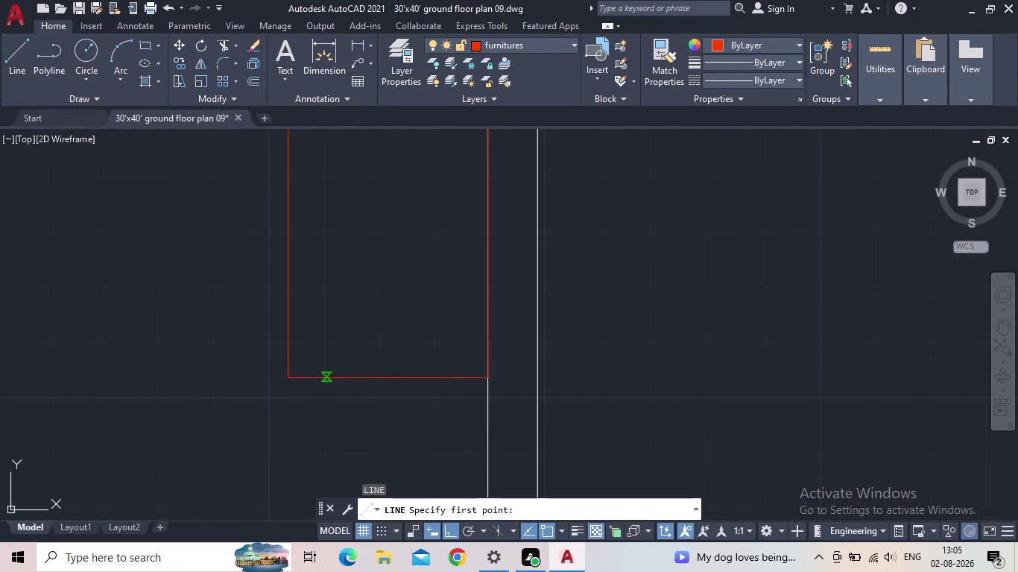
click(327, 403)
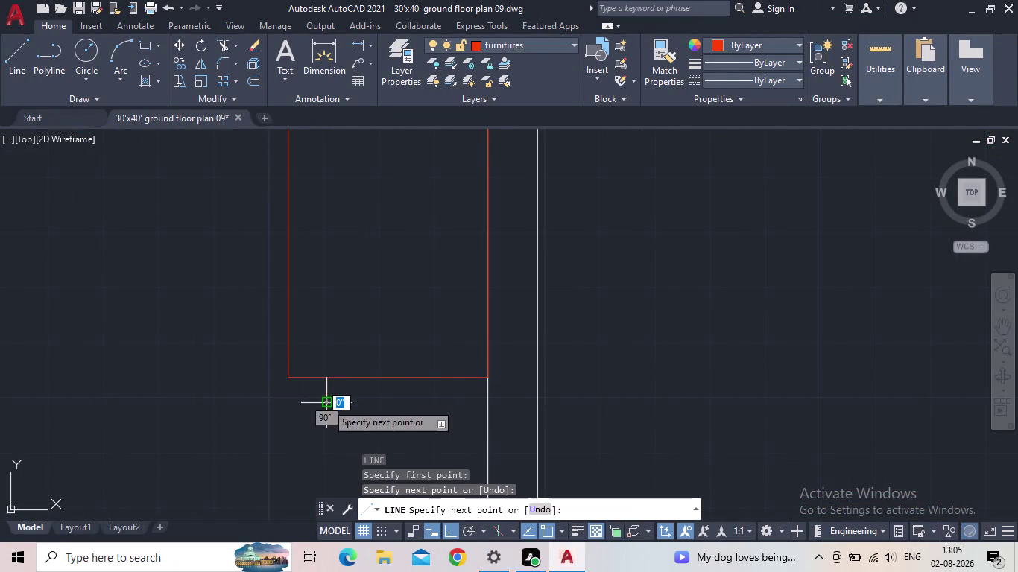
click(462, 405)
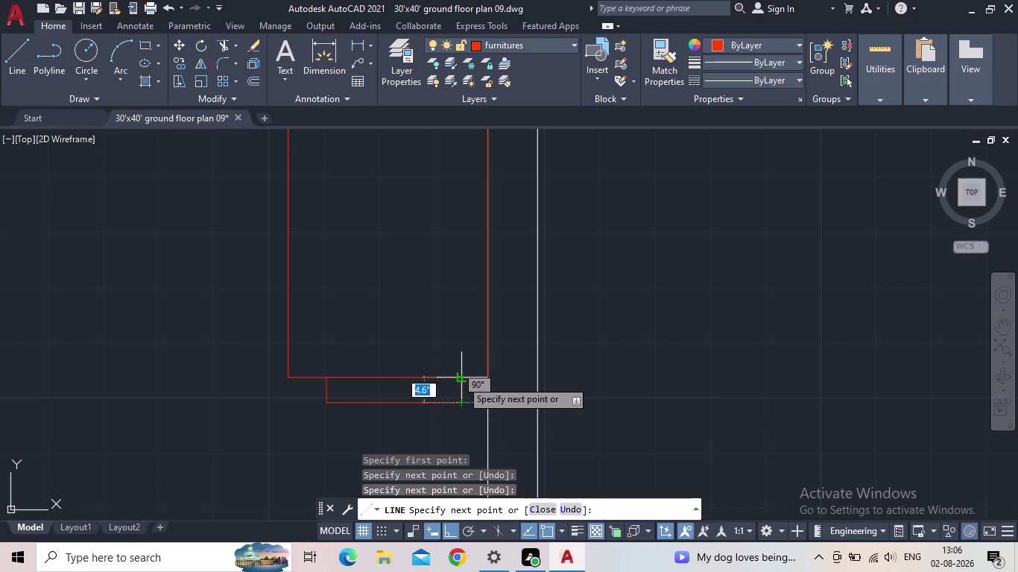
click(459, 379)
key(Escape)
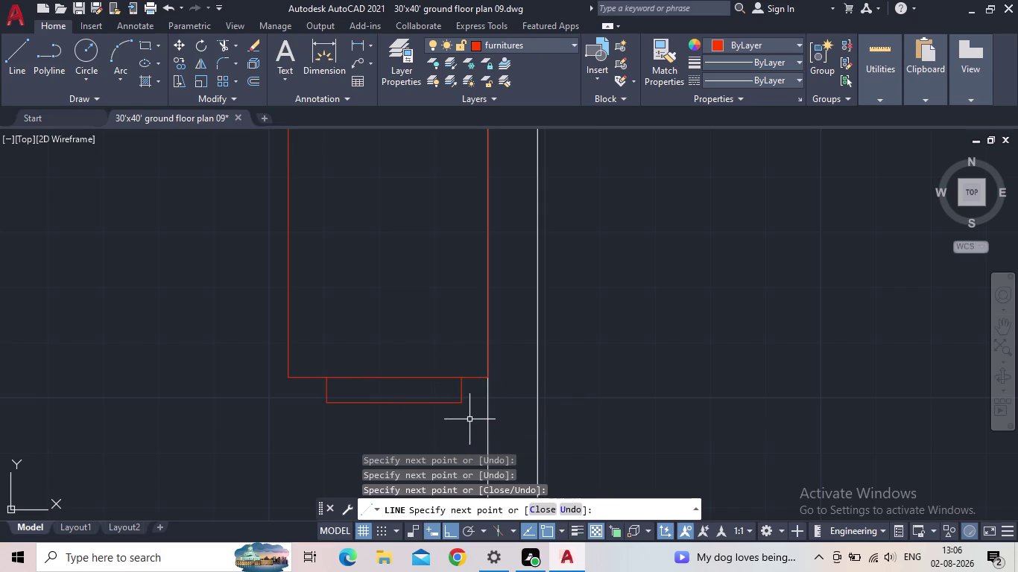
Set the fillet radius to 1" and round the ledge's bottom-left corner.
key(c)
key(Escape)
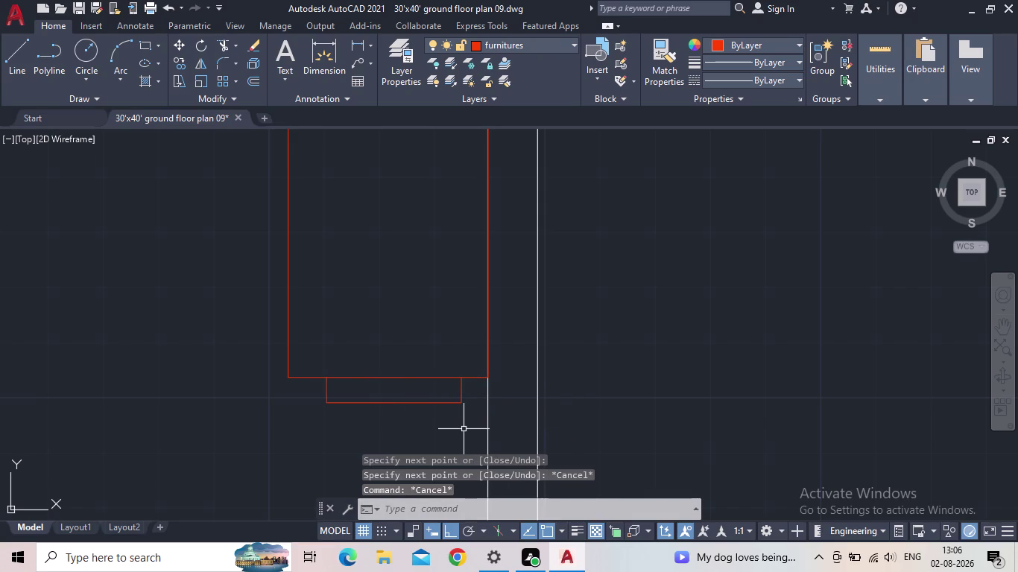
key(f)
key(space)
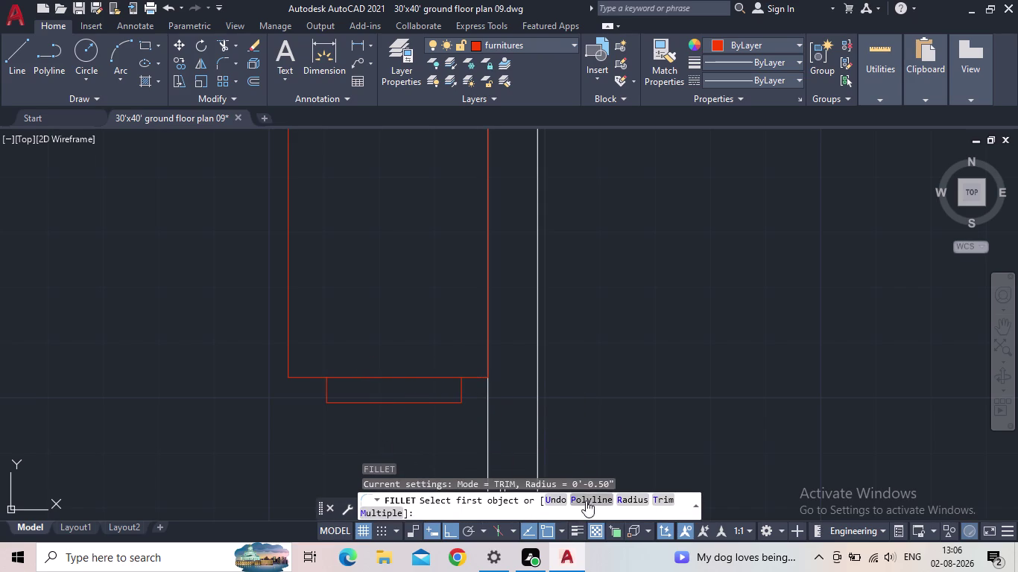
click(634, 500)
text(1)
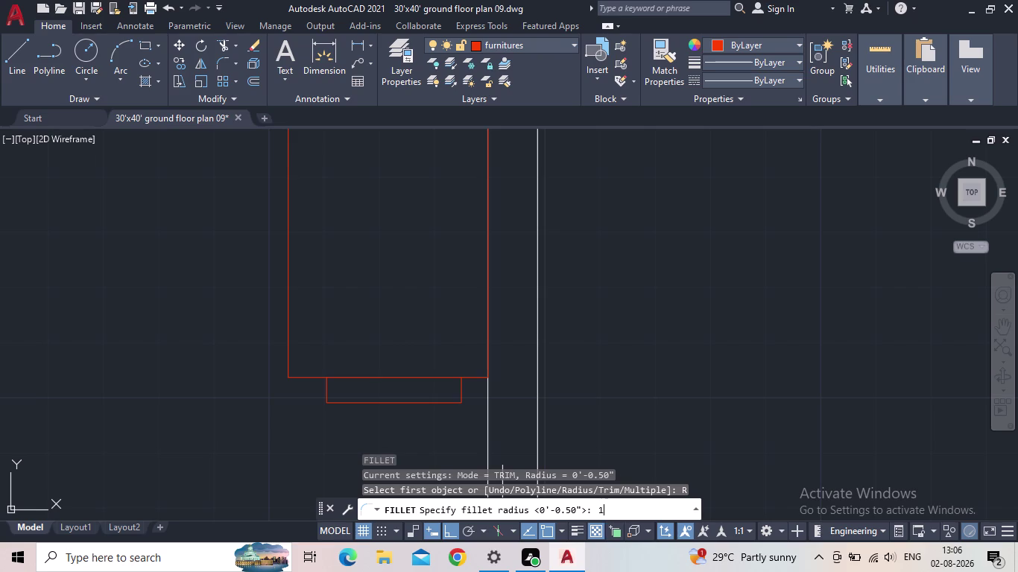
text(")
key(Return)
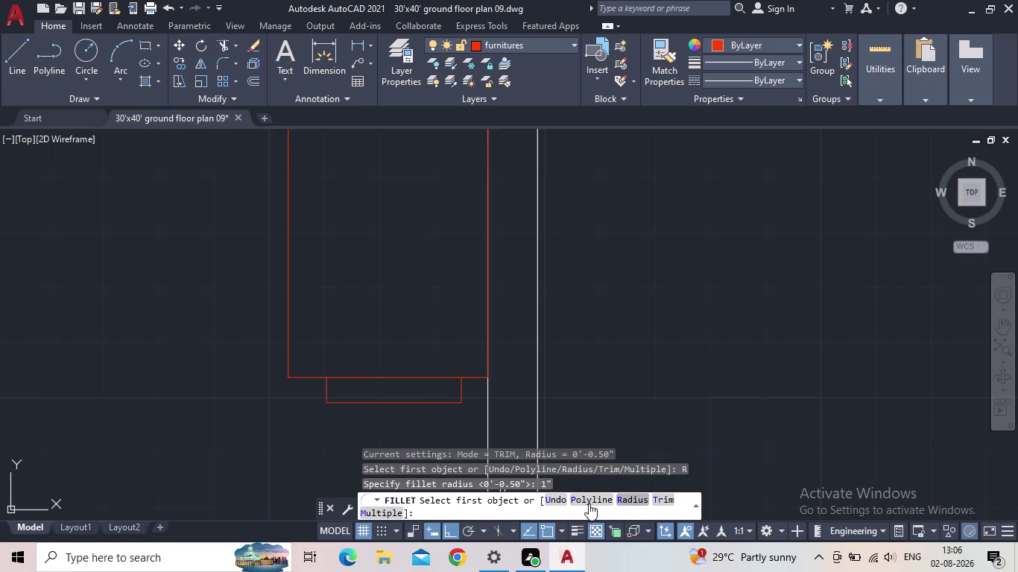
click(324, 393)
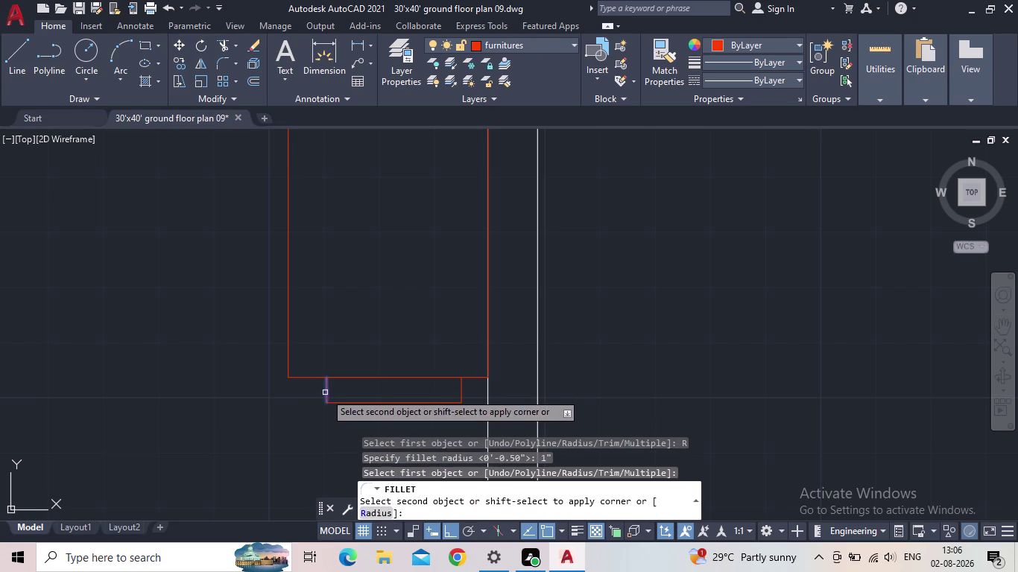
click(337, 404)
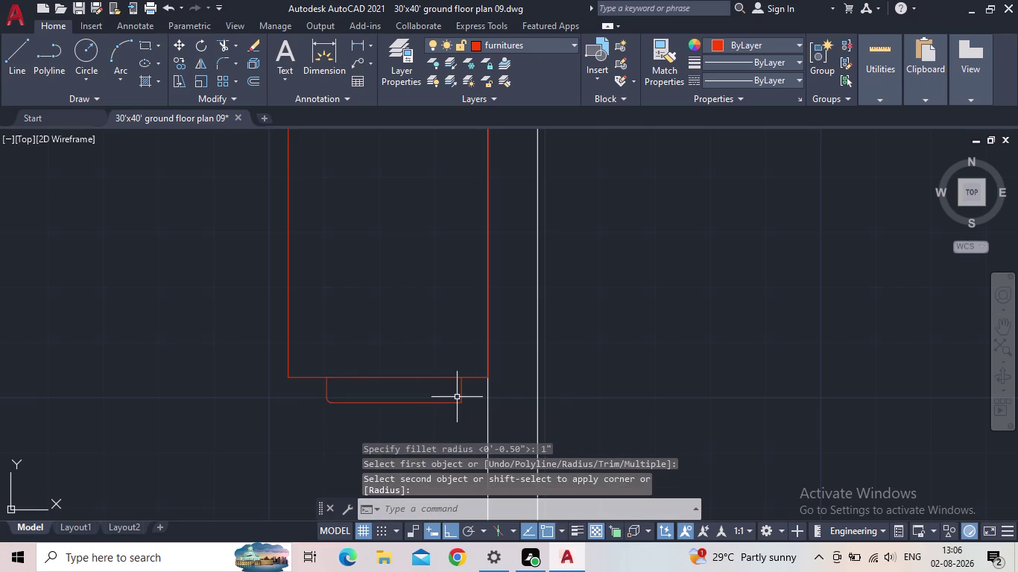
Round the ledge's bottom-right corner with the 1" fillet.
key(space)
click(461, 390)
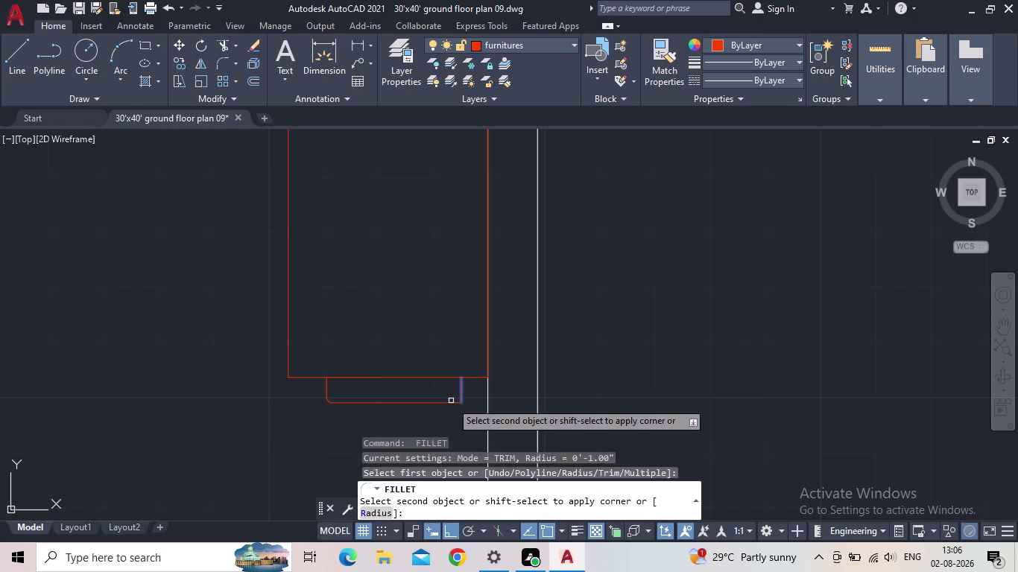
click(448, 405)
scroll(down, 3)
middle_click(416, 429)
scroll(down, 3)
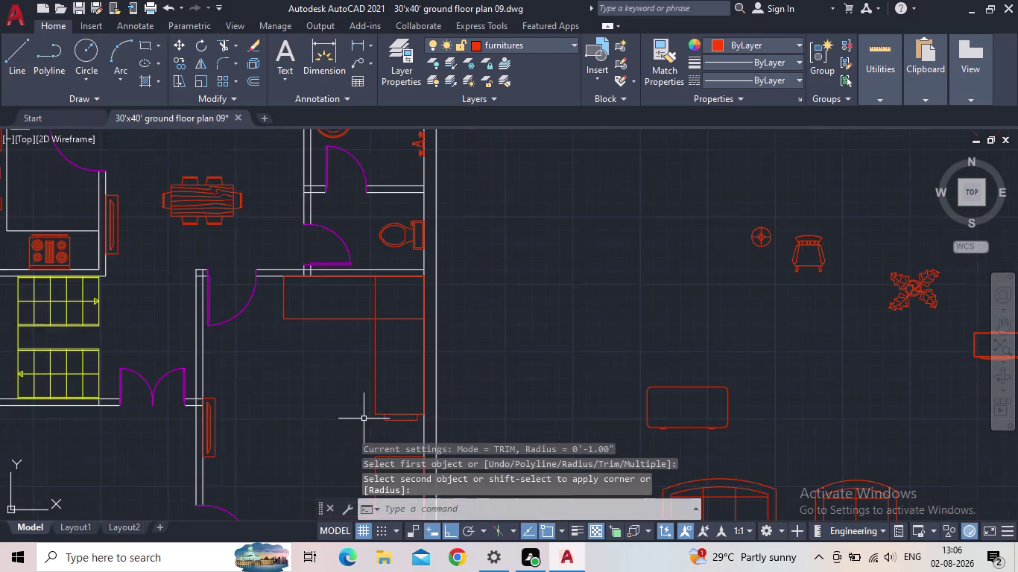
scroll(up, 3)
middle_drag(330, 400, 378, 412)
middle_drag(324, 355, 353, 444)
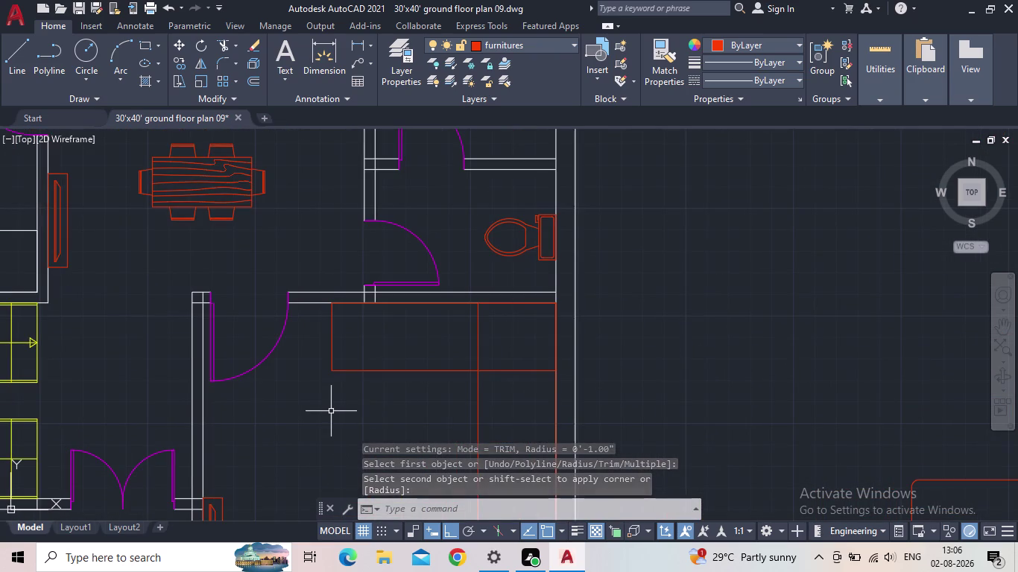
key(Escape)
Draw another small ledge with lines along the counter's left end.
key(l)
key(Return)
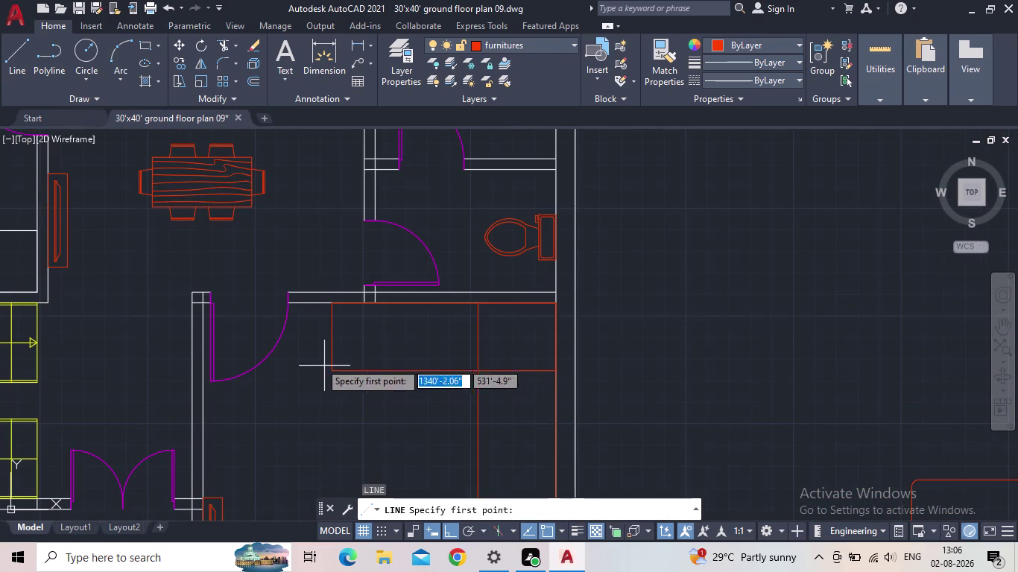
scroll(up, 3)
click(358, 285)
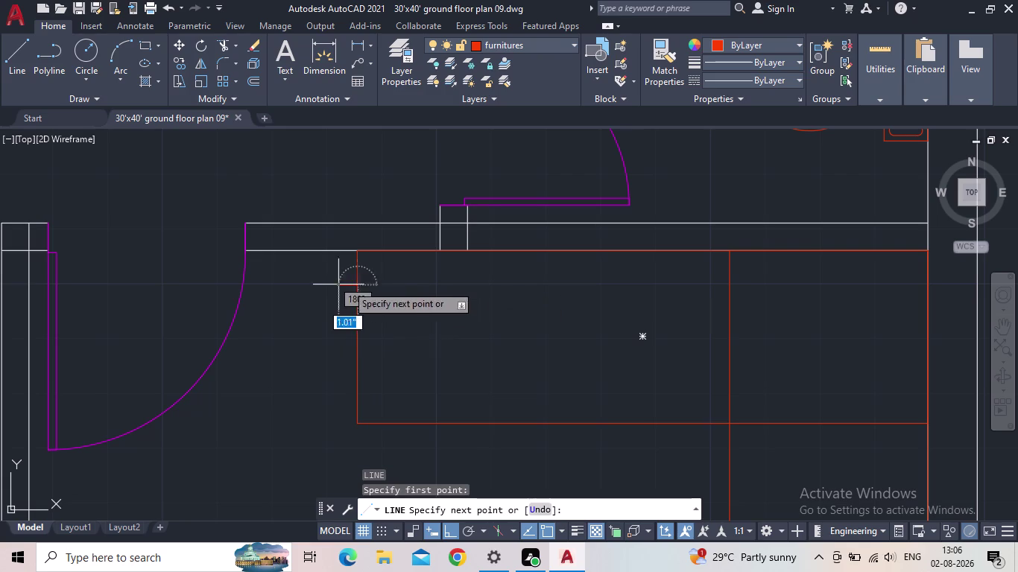
click(330, 284)
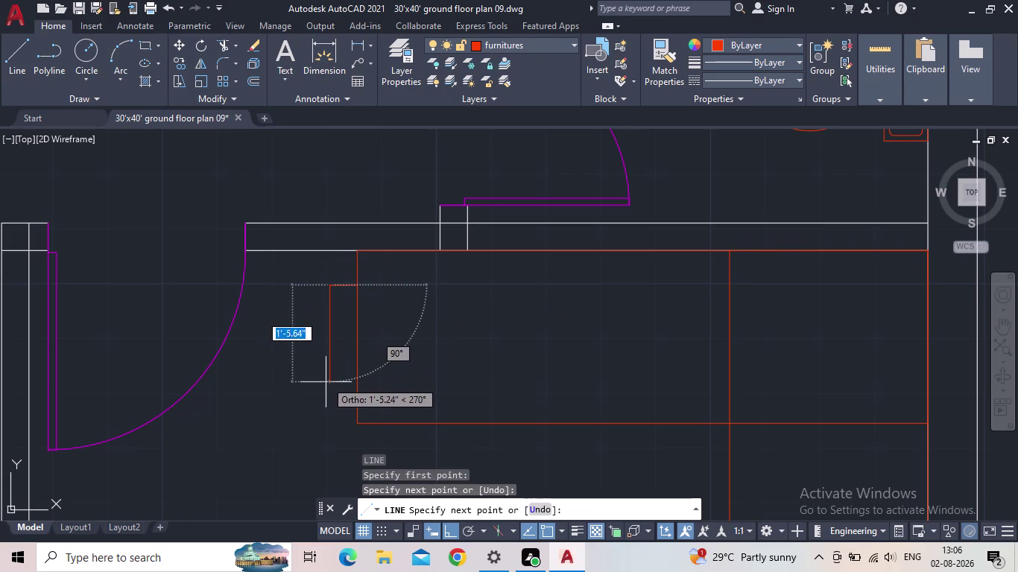
click(330, 403)
click(354, 405)
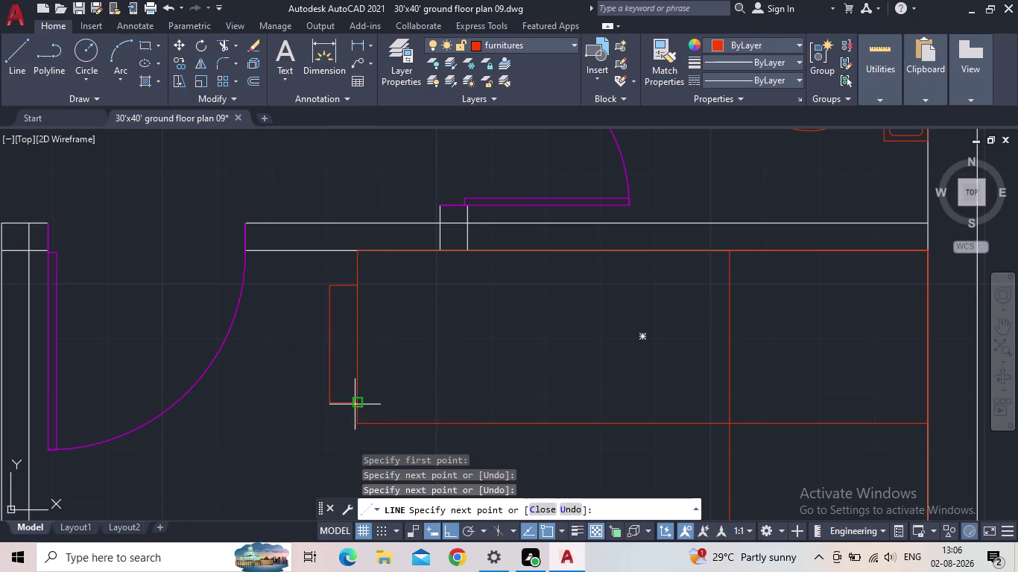
key(Escape)
Fillet the new ledge's top and bottom corners, then view the hall.
key(f)
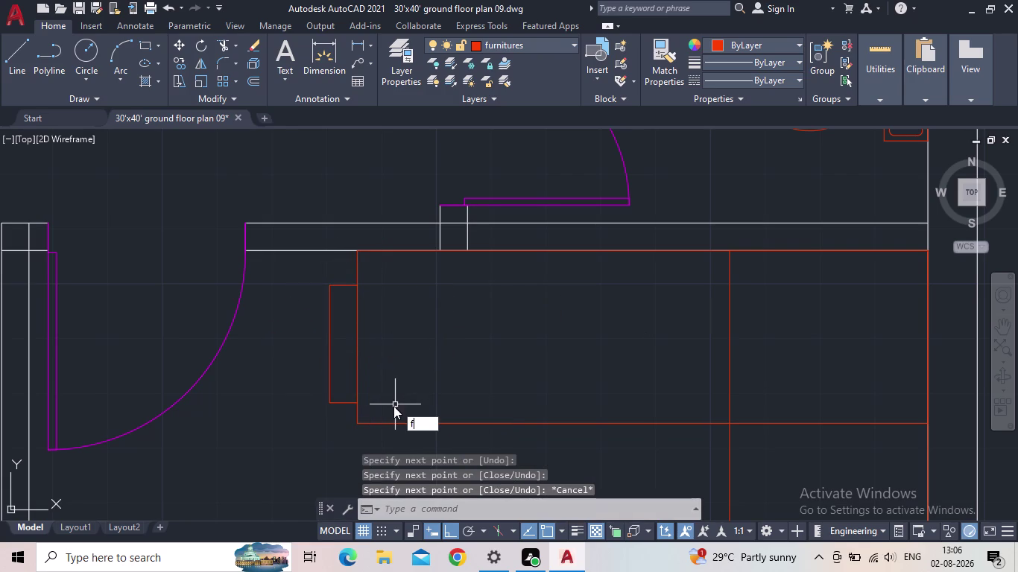
key(Return)
click(344, 286)
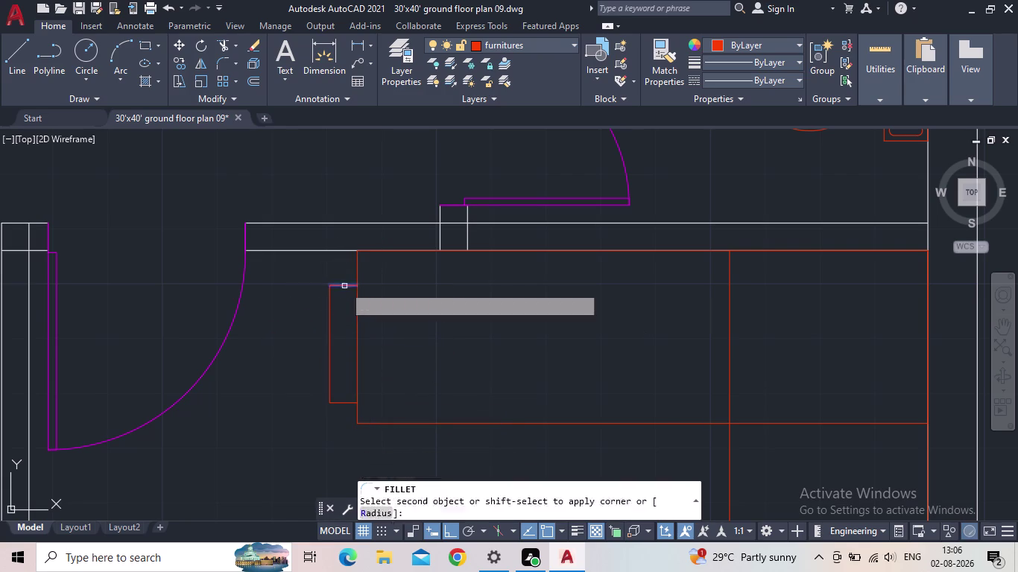
click(331, 310)
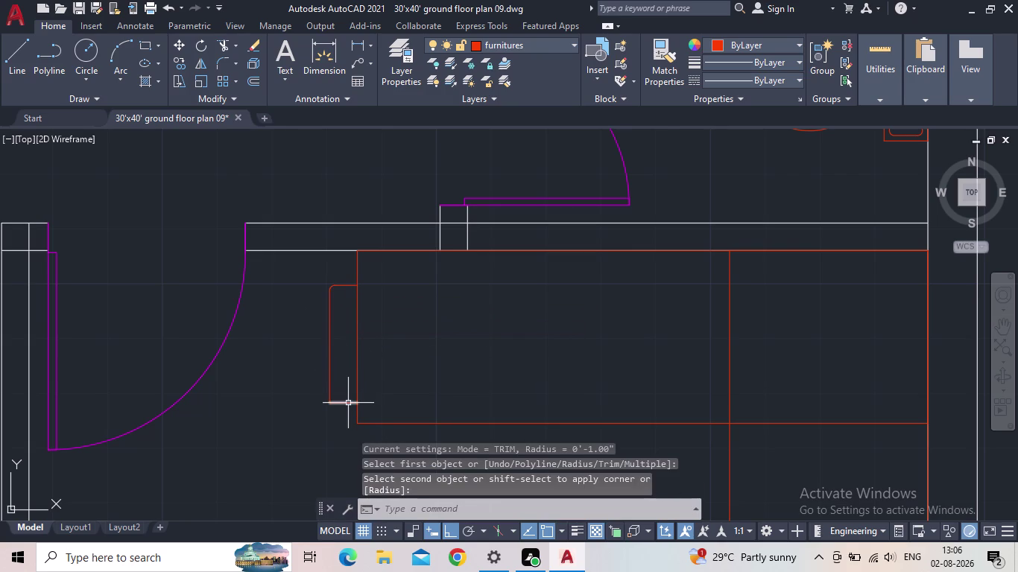
key(space)
click(345, 404)
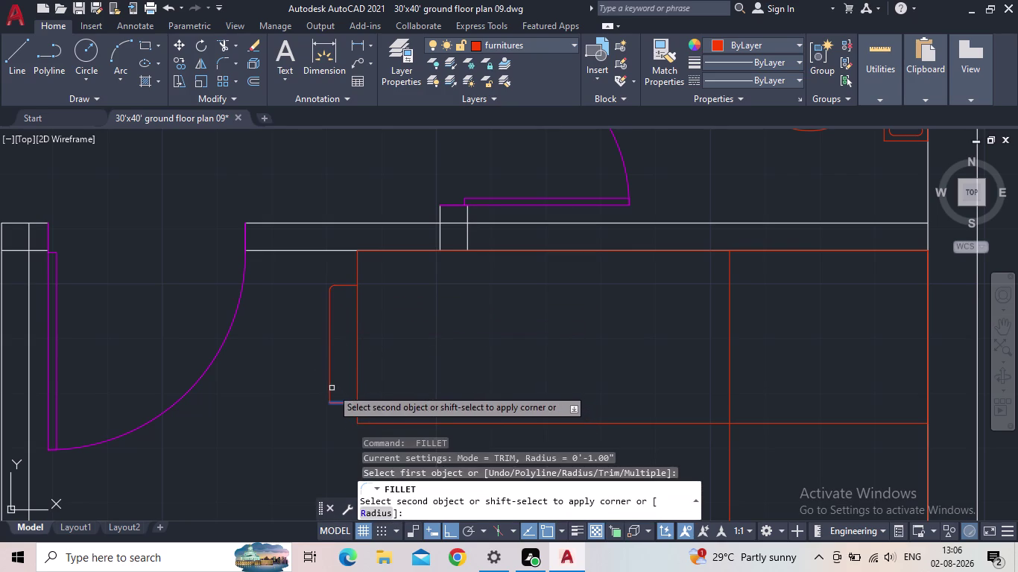
click(330, 388)
scroll(down, 3)
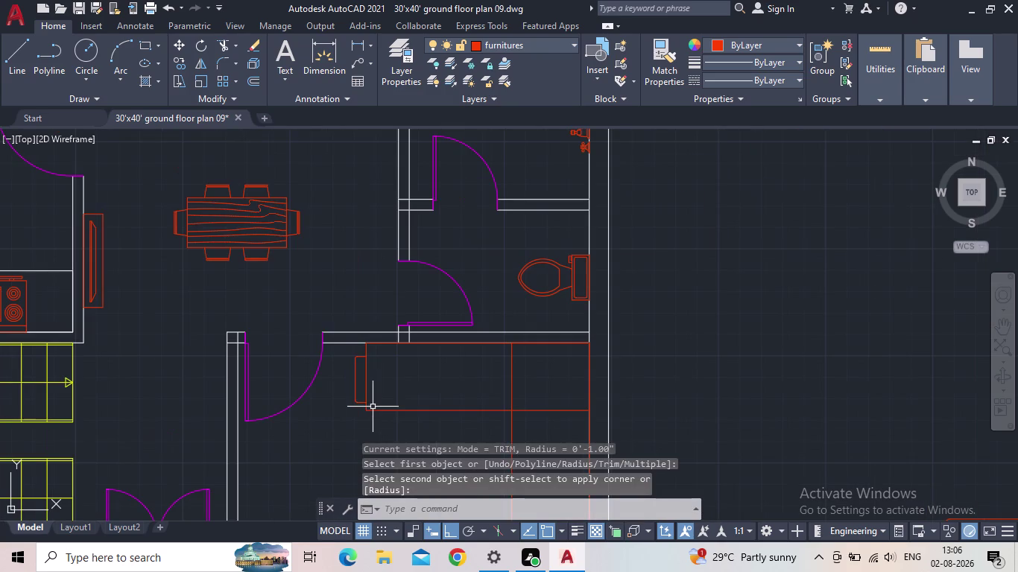
key(Escape)
scroll(down, 3)
middle_drag(471, 392, 472, 367)
scroll(down, 3)
middle_drag(471, 401, 476, 327)
middle_drag(477, 352, 485, 328)
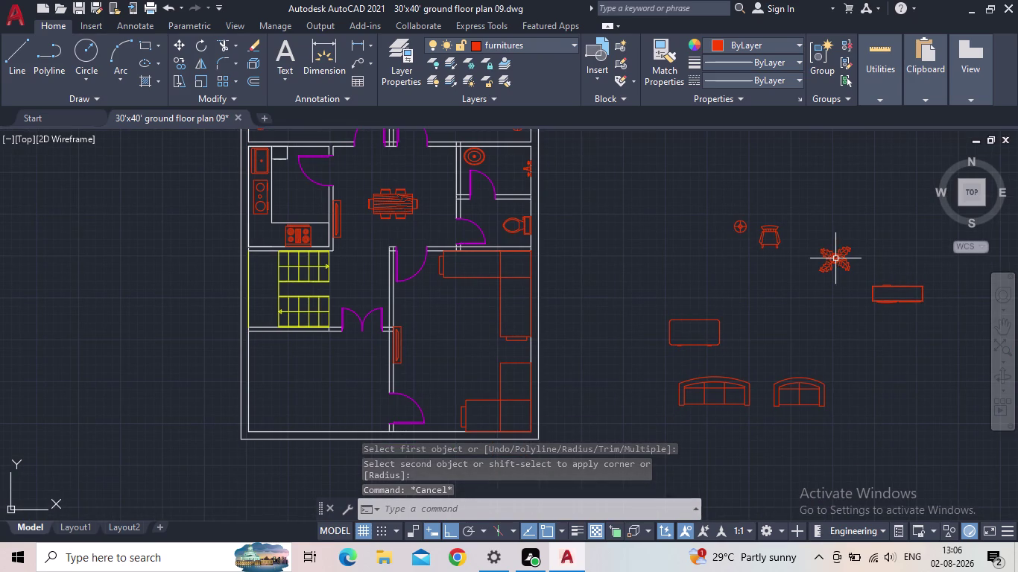
Move the plant block from outside the plan into the hall beside the counter.
click(839, 257)
scroll(up, 3)
drag(846, 260, 838, 263)
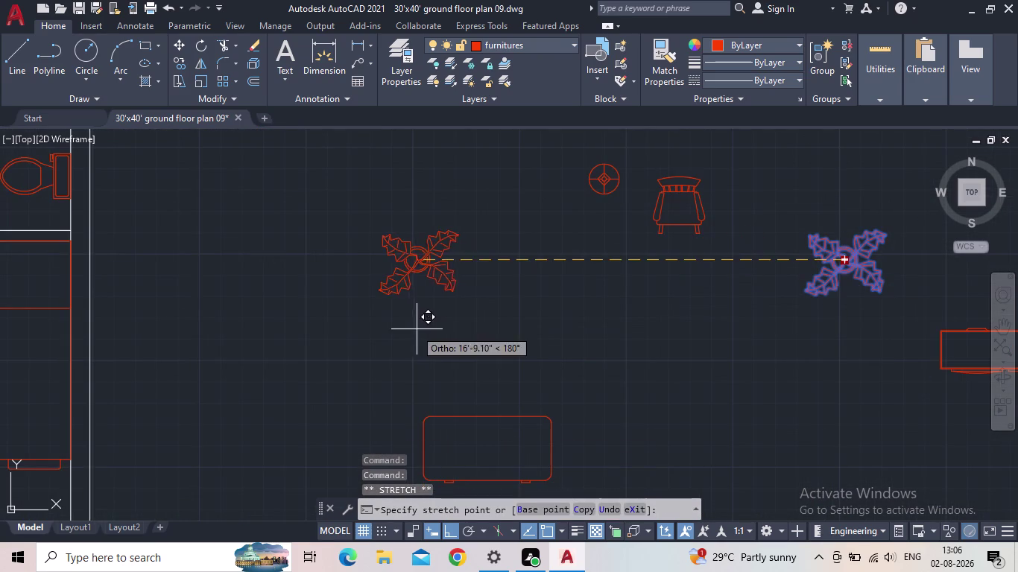
scroll(down, 3)
click(451, 529)
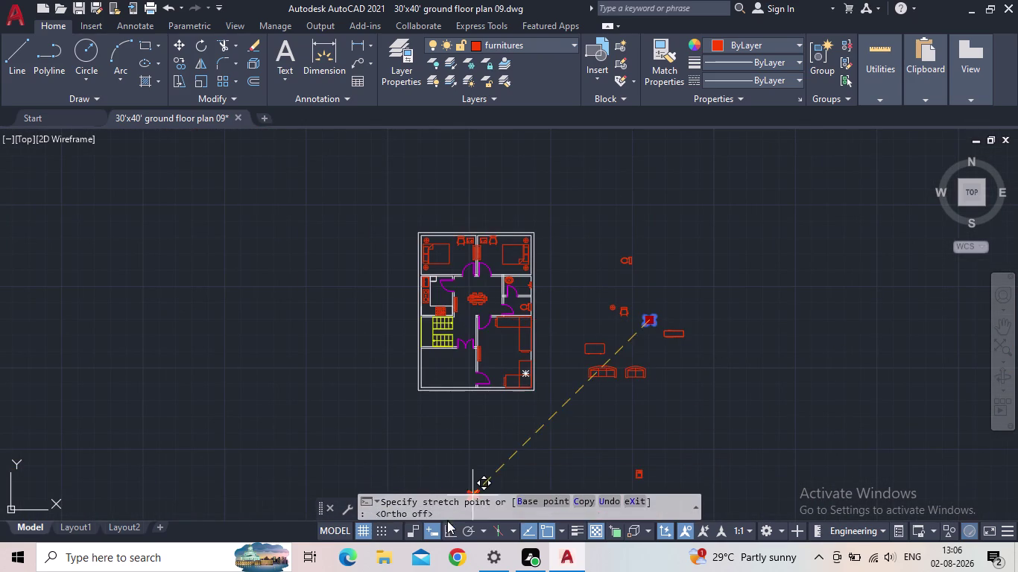
scroll(up, 3)
middle_drag(441, 416, 485, 336)
scroll(up, 3)
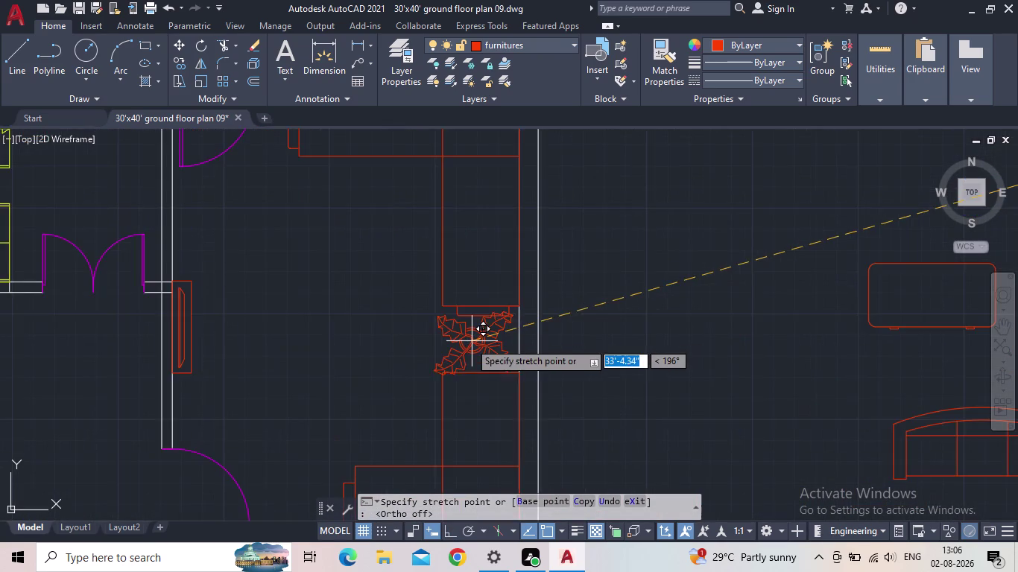
scroll(up, 3)
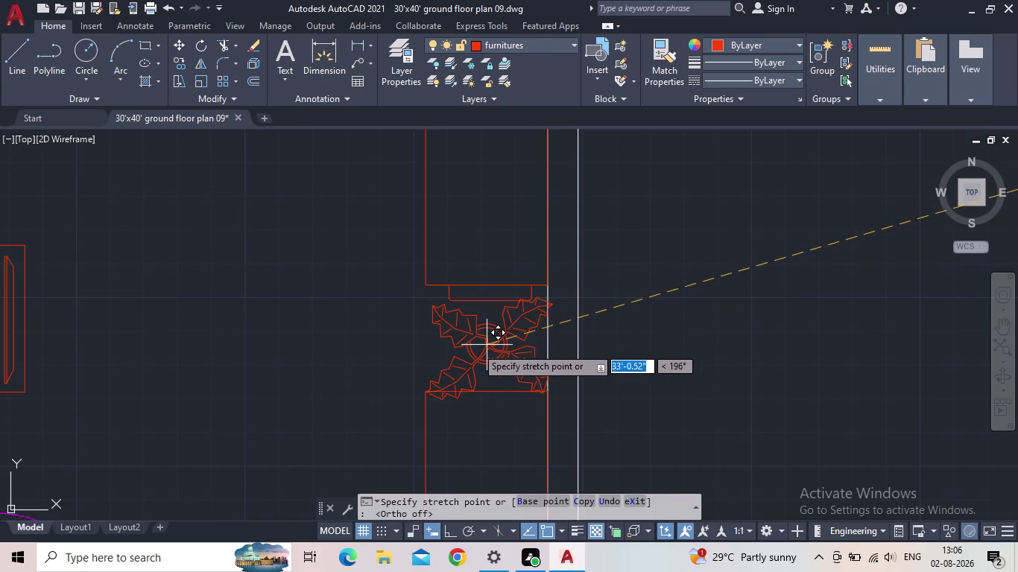
click(466, 346)
key(Escape)
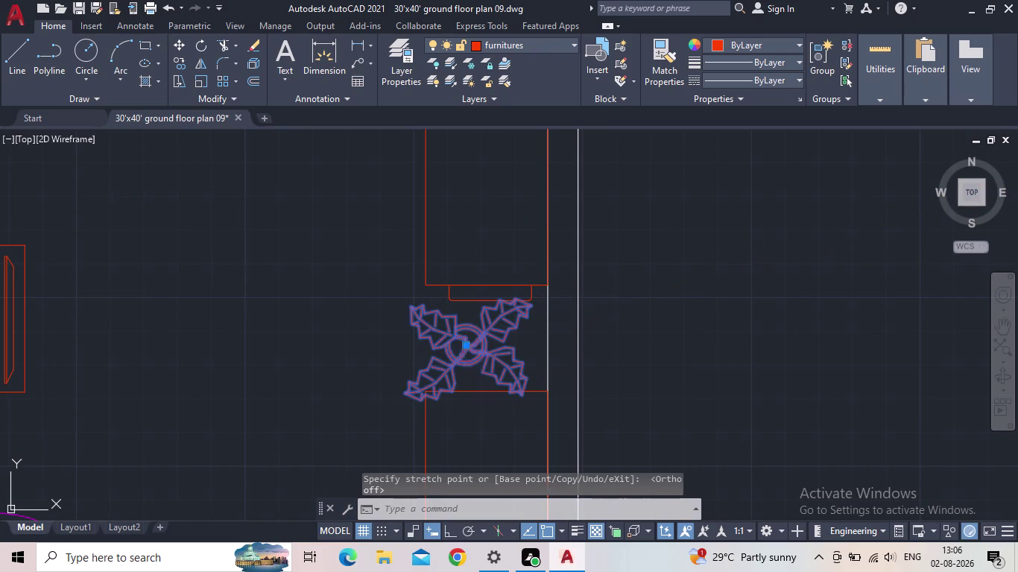
Shrink the plant with SCALE from its centre and nudge it closer to the counter.
text(sc)
key(space)
click(472, 356)
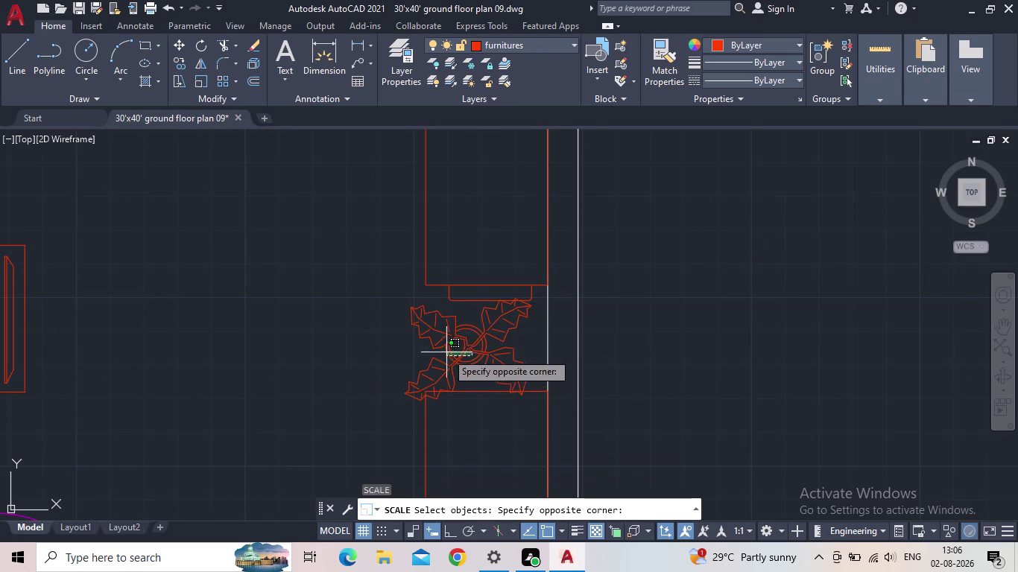
click(446, 355)
key(space)
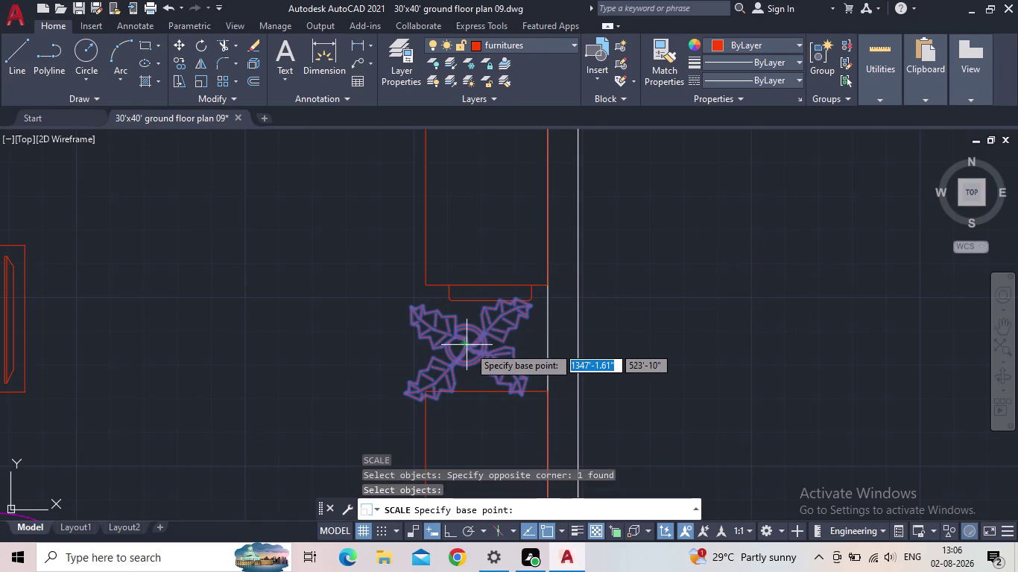
click(471, 348)
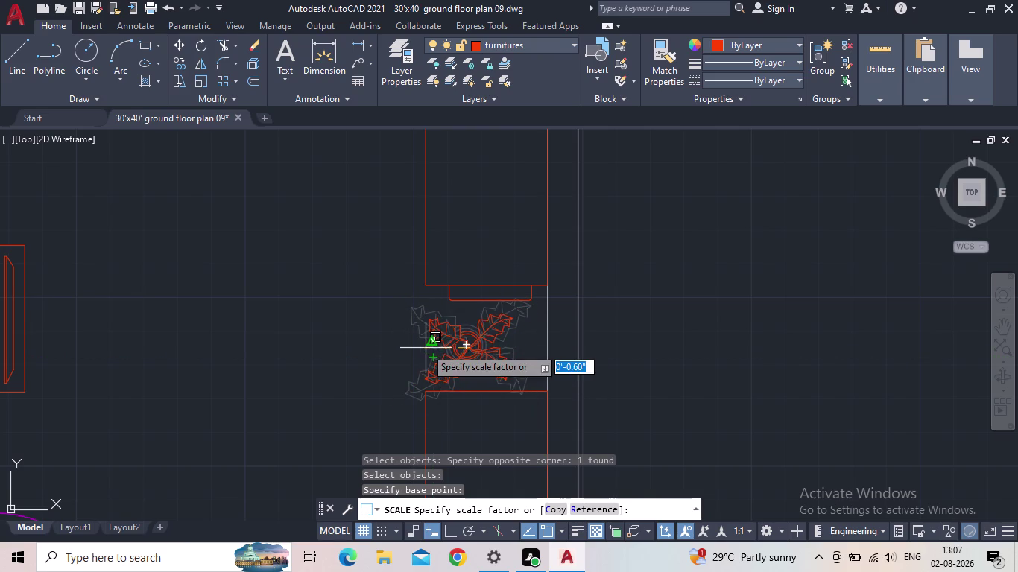
click(426, 348)
click(454, 345)
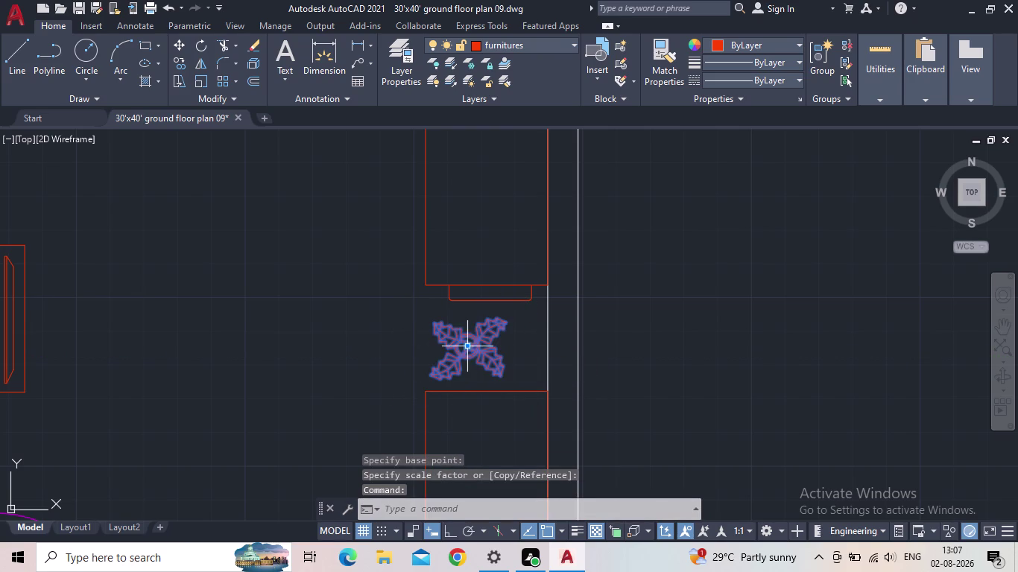
click(466, 347)
click(489, 346)
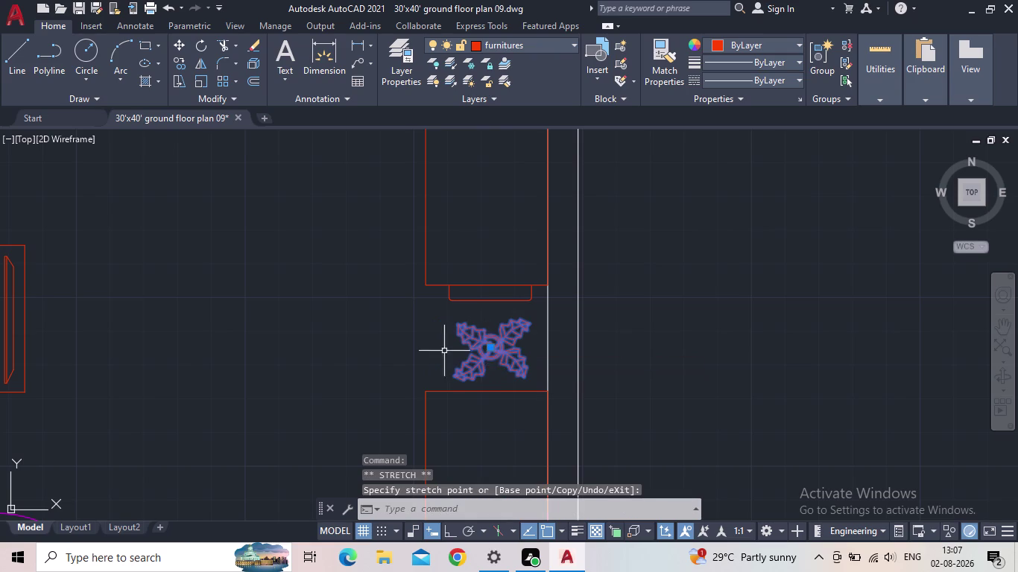
key(Escape)
scroll(down, 3)
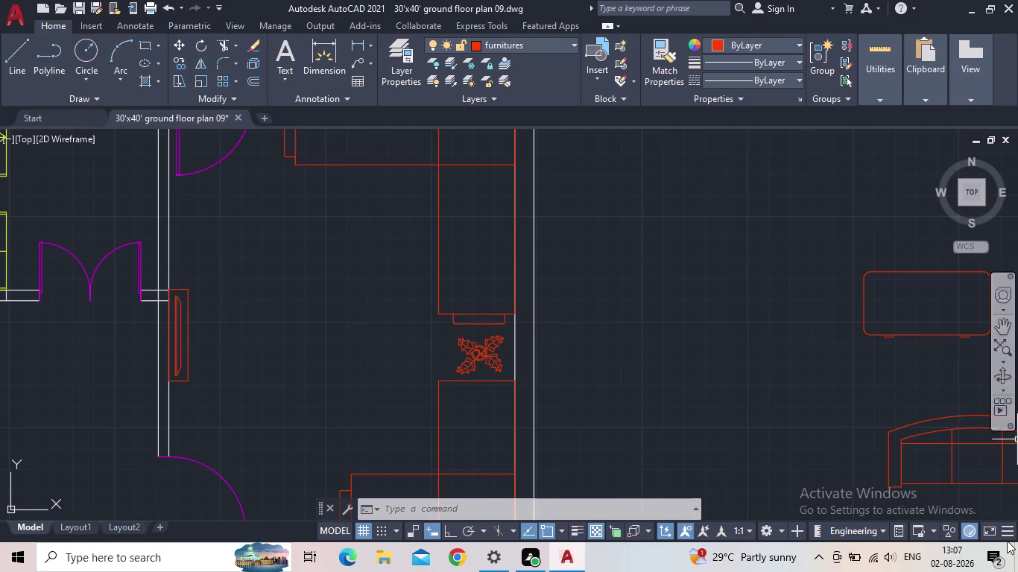
middle_drag(368, 355, 317, 235)
scroll(down, 3)
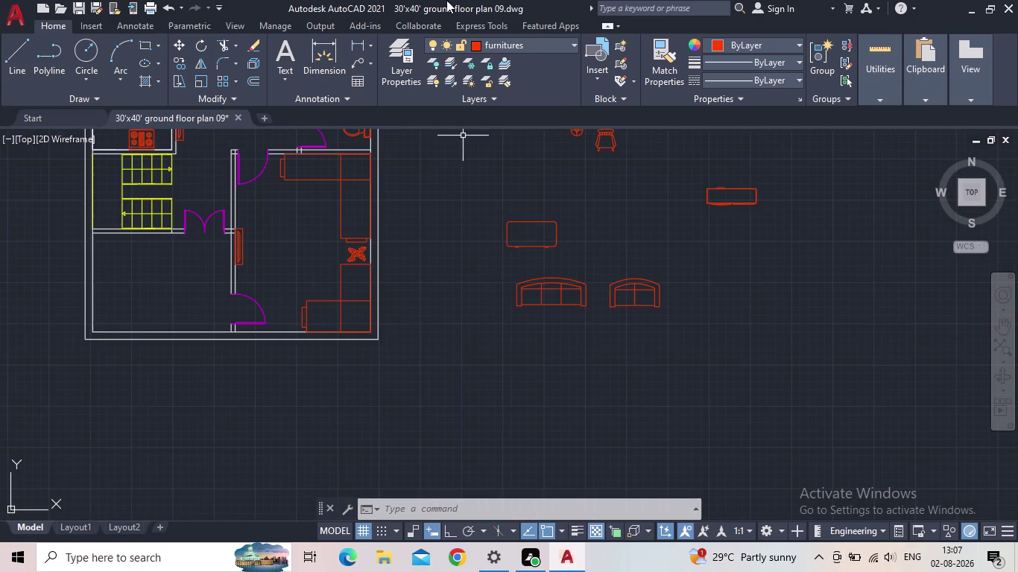
Copy the hall plant from its centre to a spot near the lower door.
scroll(up, 3)
middle_drag(290, 270, 444, 328)
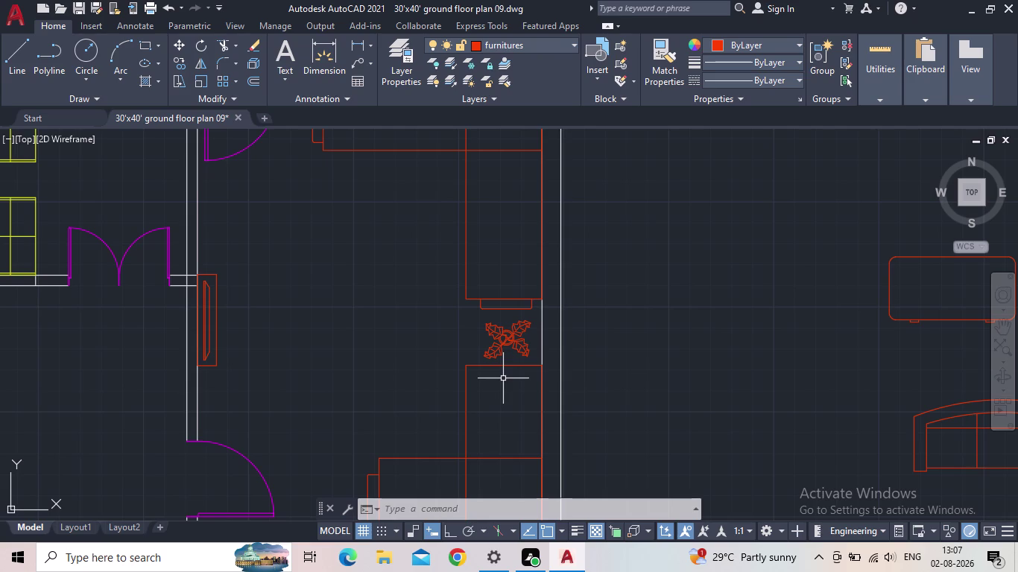
scroll(down, 3)
scroll(down, 3)
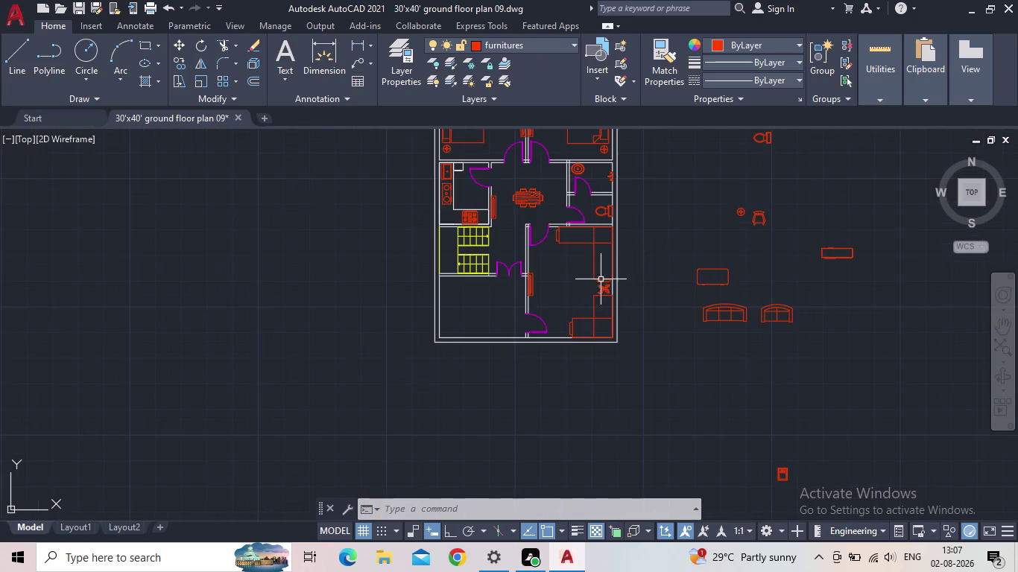
scroll(up, 3)
middle_drag(650, 294, 494, 296)
scroll(up, 3)
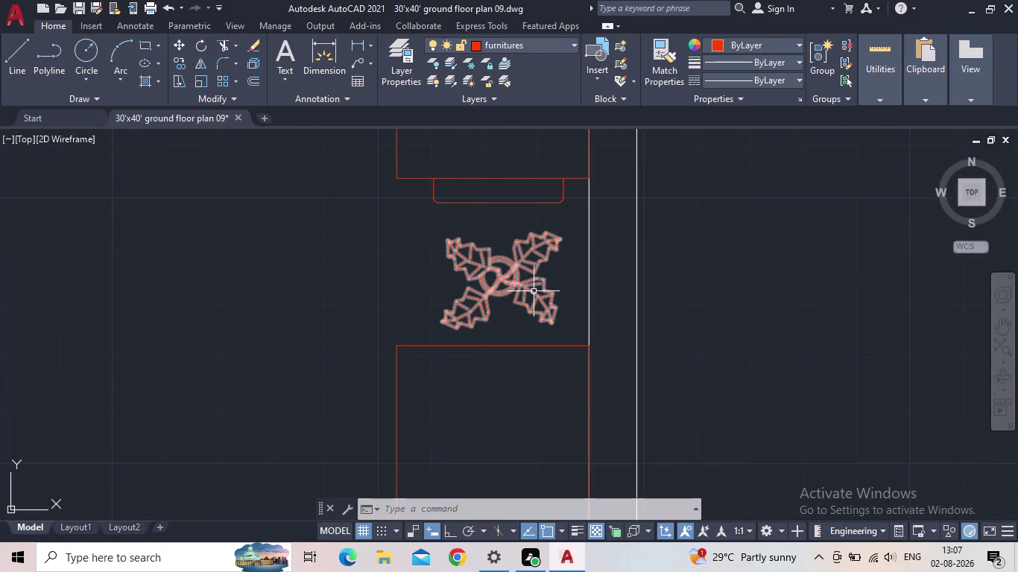
key(c)
key(o)
key(Return)
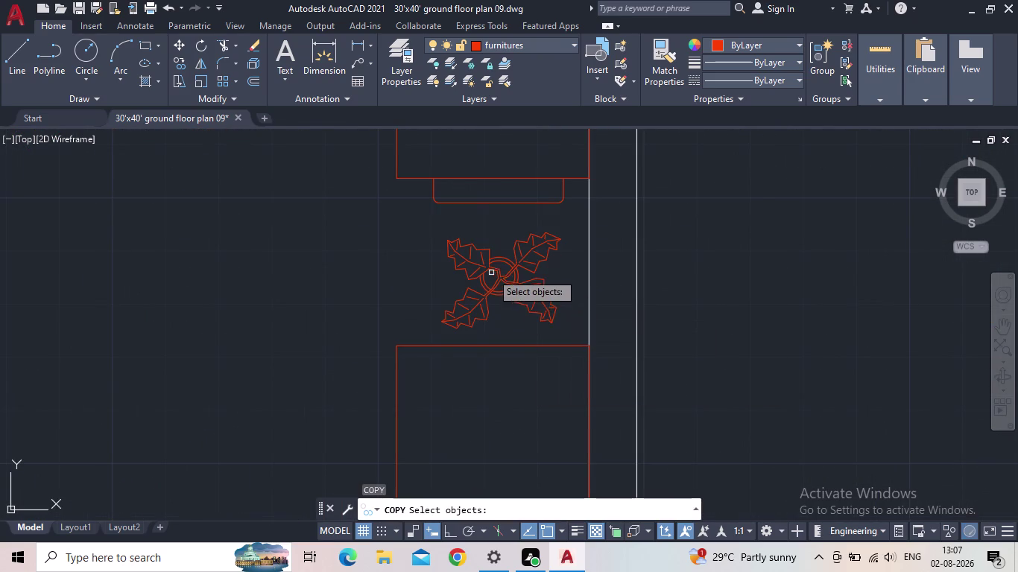
click(494, 285)
key(space)
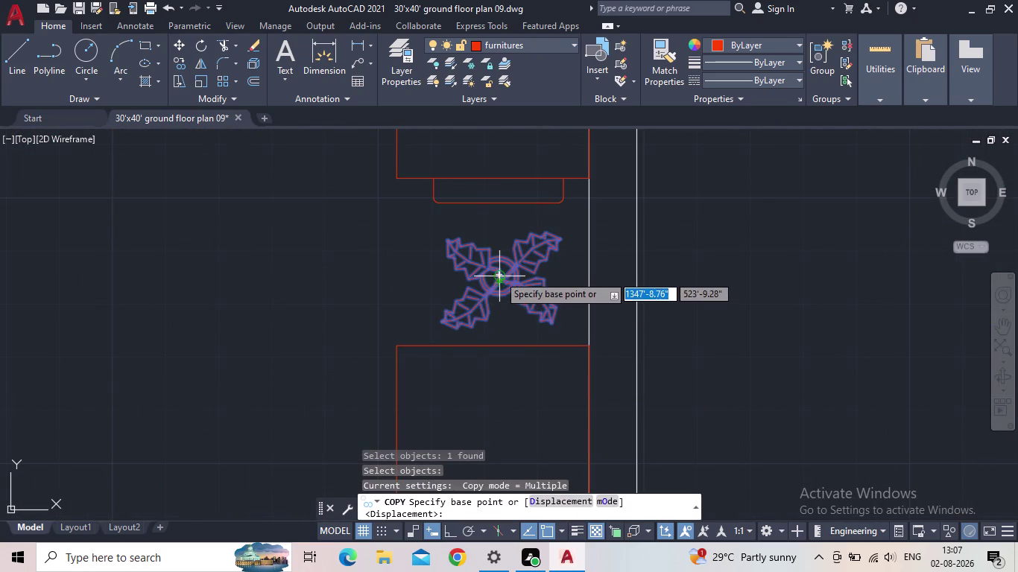
click(499, 275)
scroll(down, 3)
middle_drag(332, 302, 526, 256)
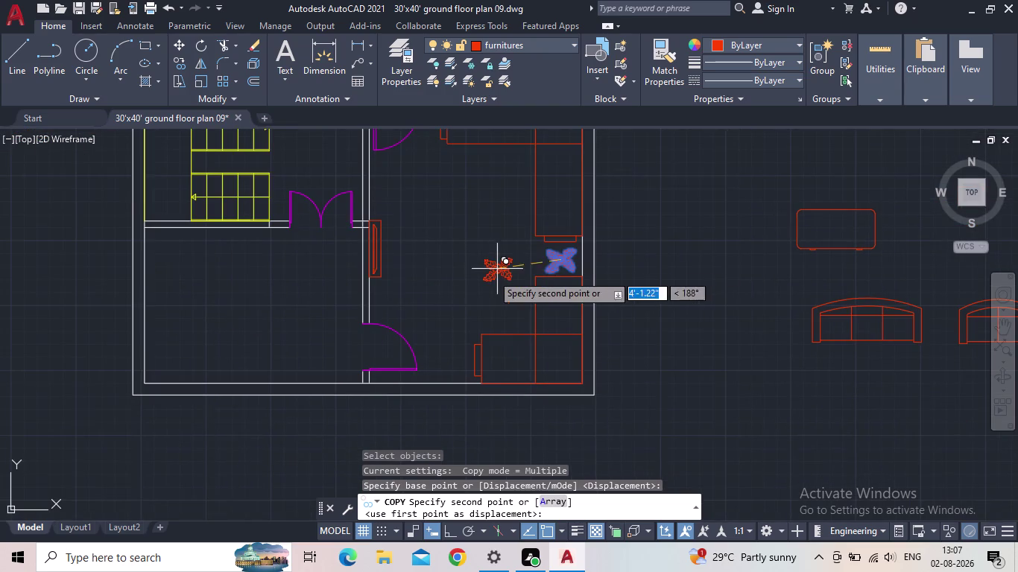
scroll(up, 3)
scroll(up, 3)
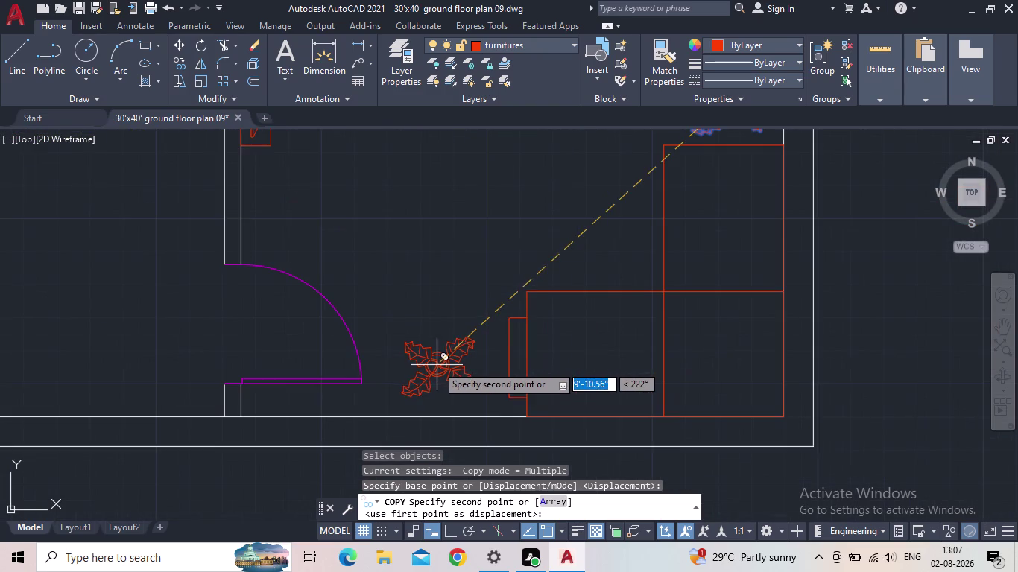
click(454, 377)
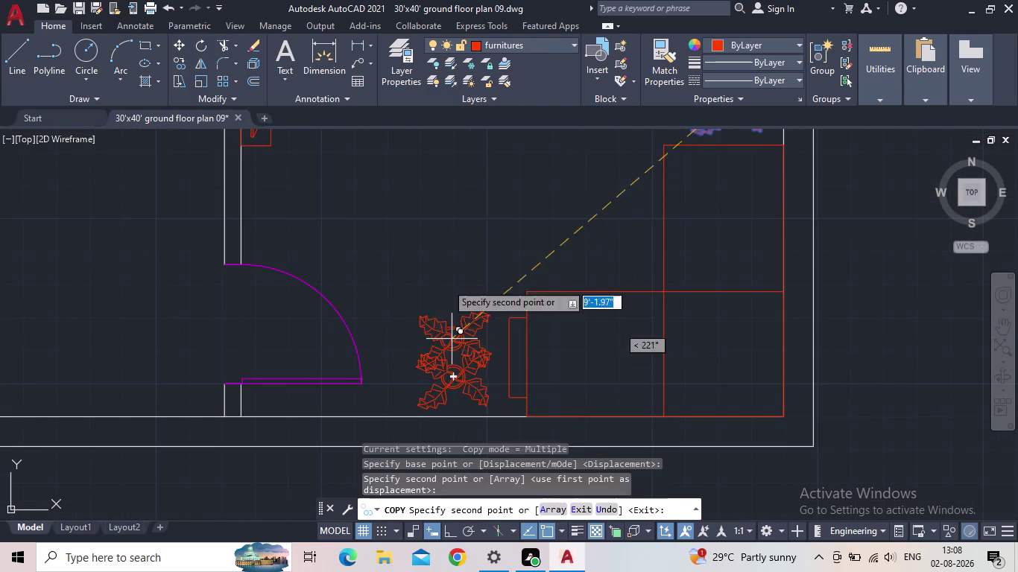
Place a second plant copy near the hall's upper door and finish copying.
middle_drag(434, 240, 474, 445)
scroll(down, 3)
middle_drag(498, 301, 499, 411)
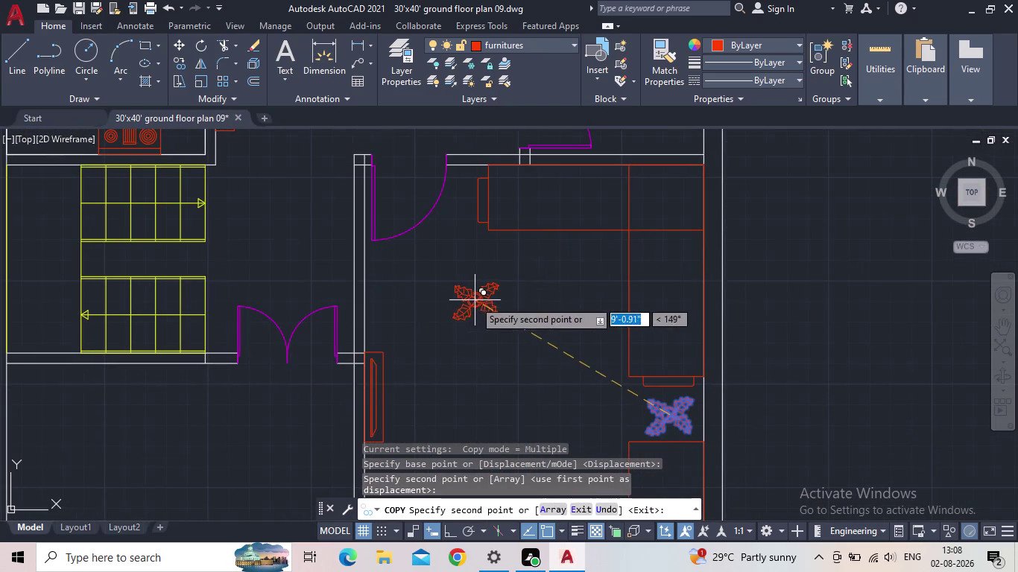
scroll(up, 3)
scroll(down, 3)
middle_drag(436, 315, 471, 293)
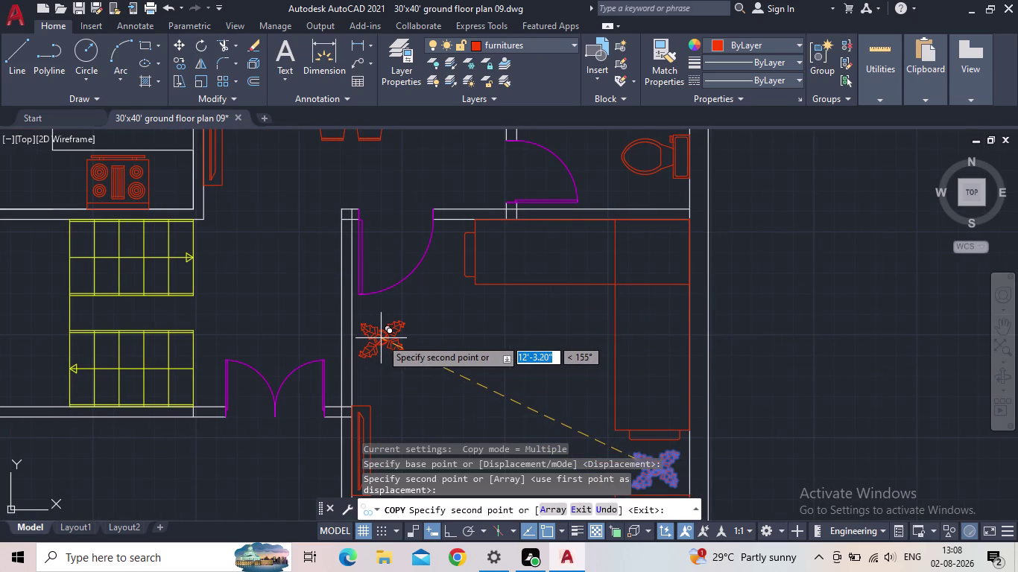
click(381, 338)
scroll(down, 3)
middle_drag(530, 326, 585, 281)
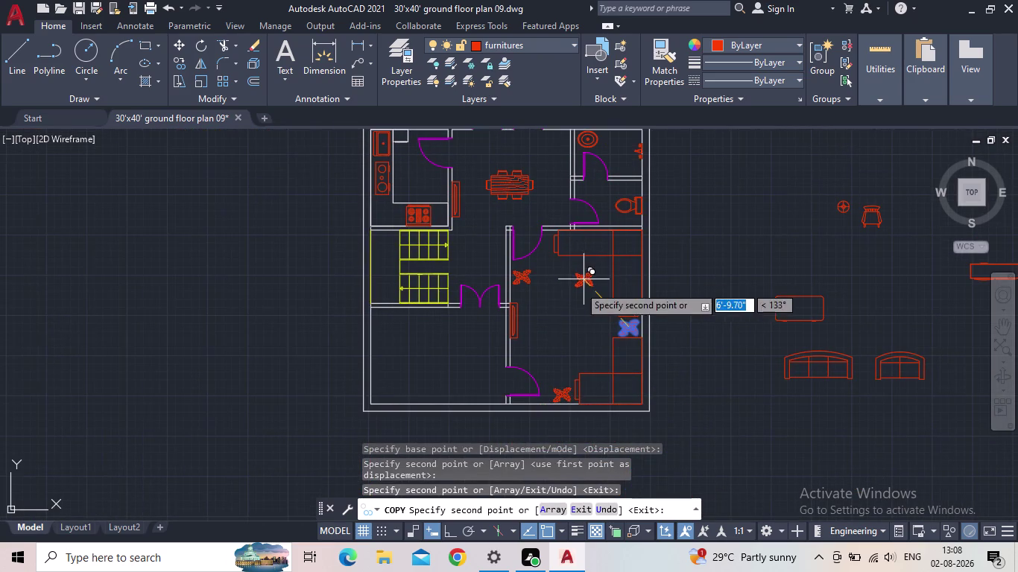
key(Escape)
middle_drag(543, 308, 533, 294)
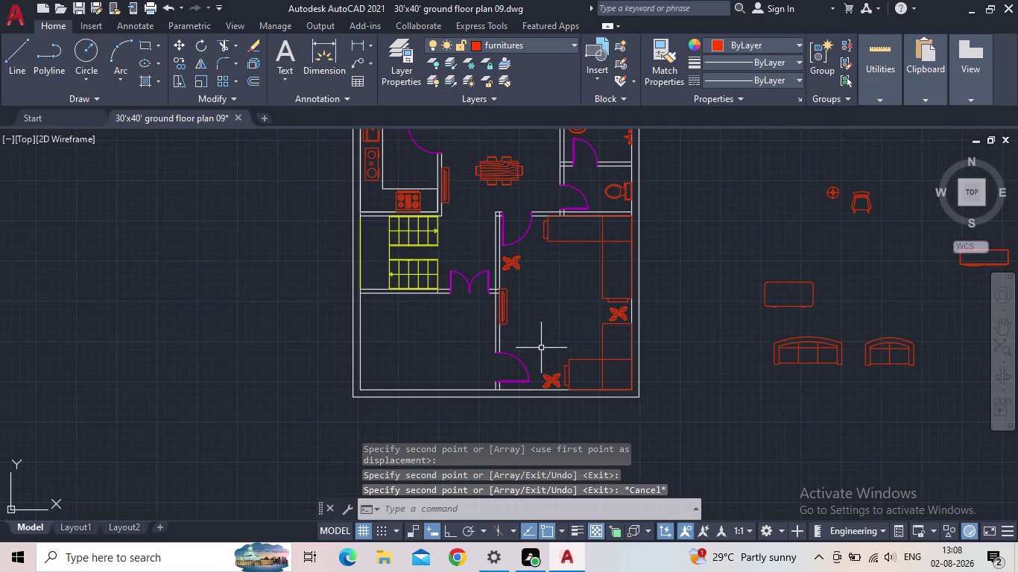
scroll(down, 3)
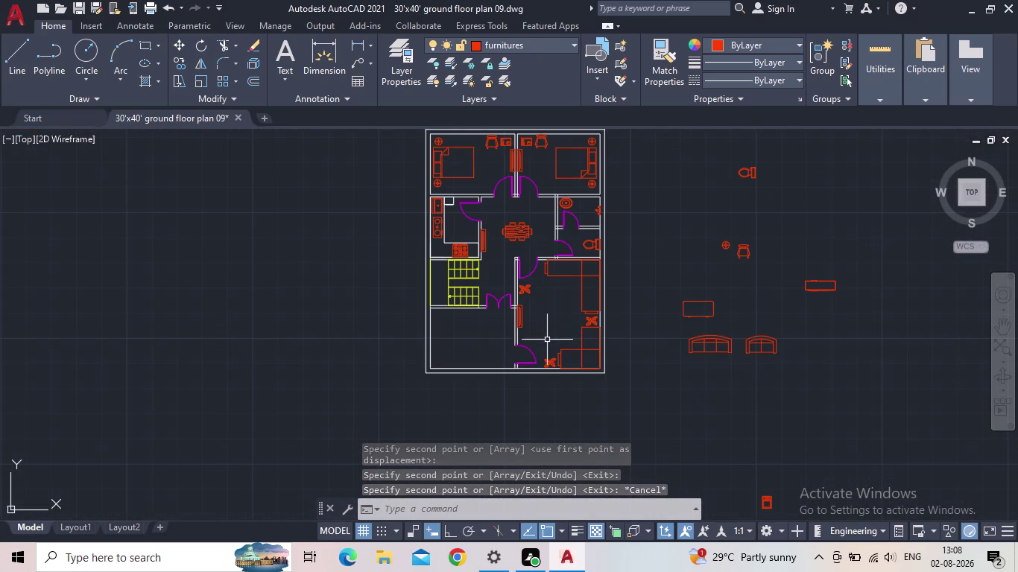
scroll(up, 3)
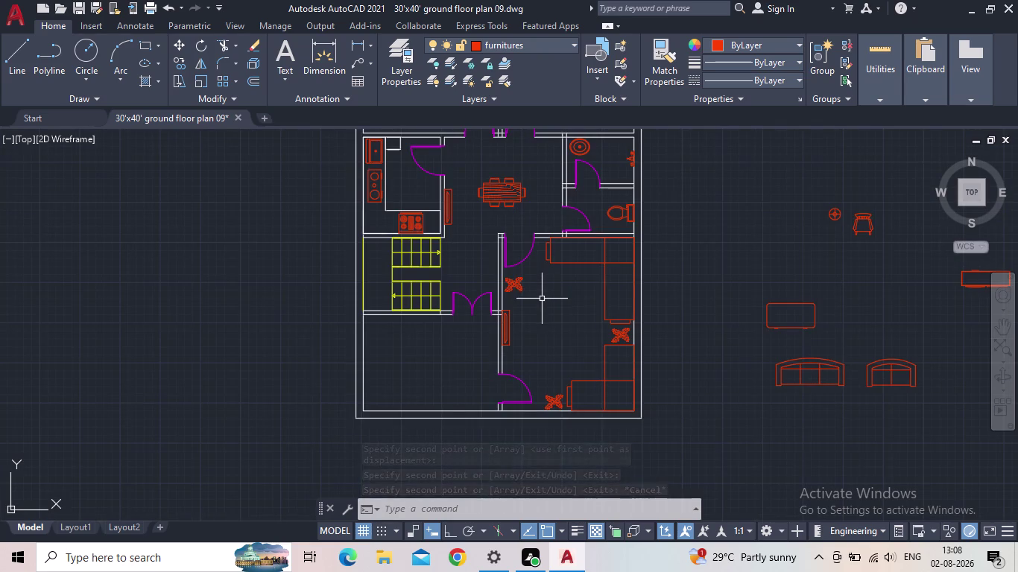
Draw the inner edge line along the upper counter's vertical arm.
middle_drag(546, 293, 451, 300)
scroll(up, 3)
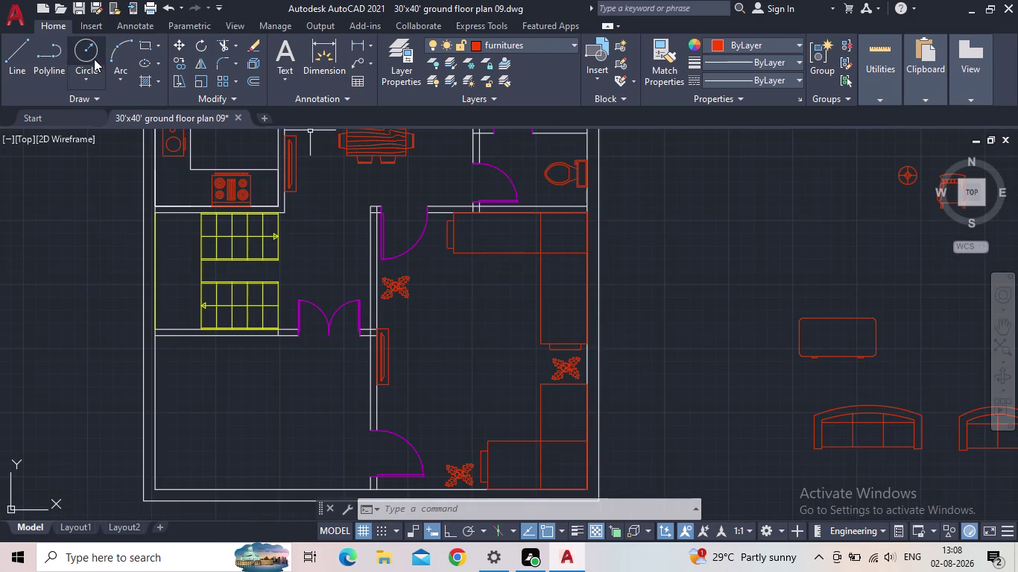
click(14, 56)
scroll(up, 3)
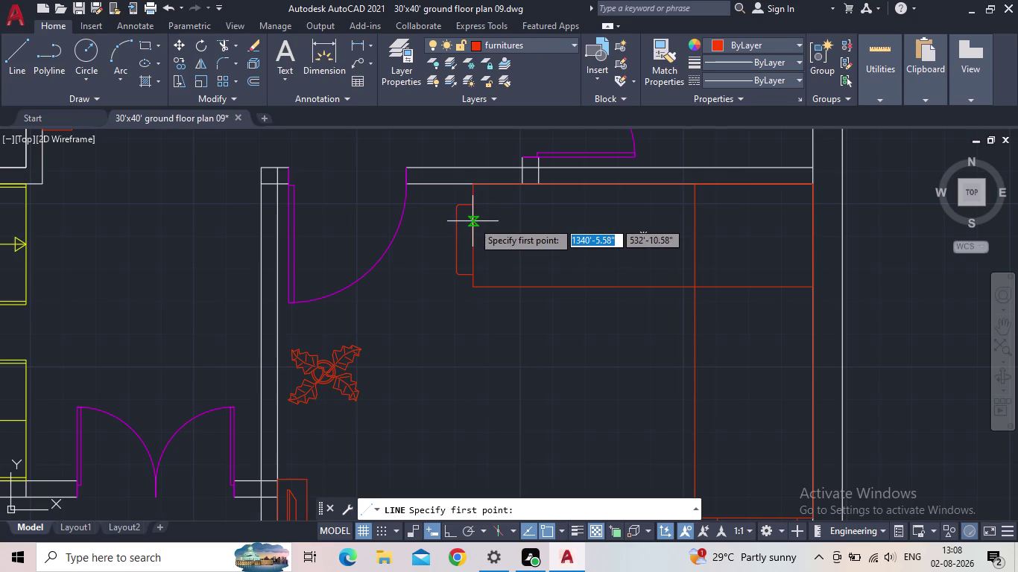
click(473, 220)
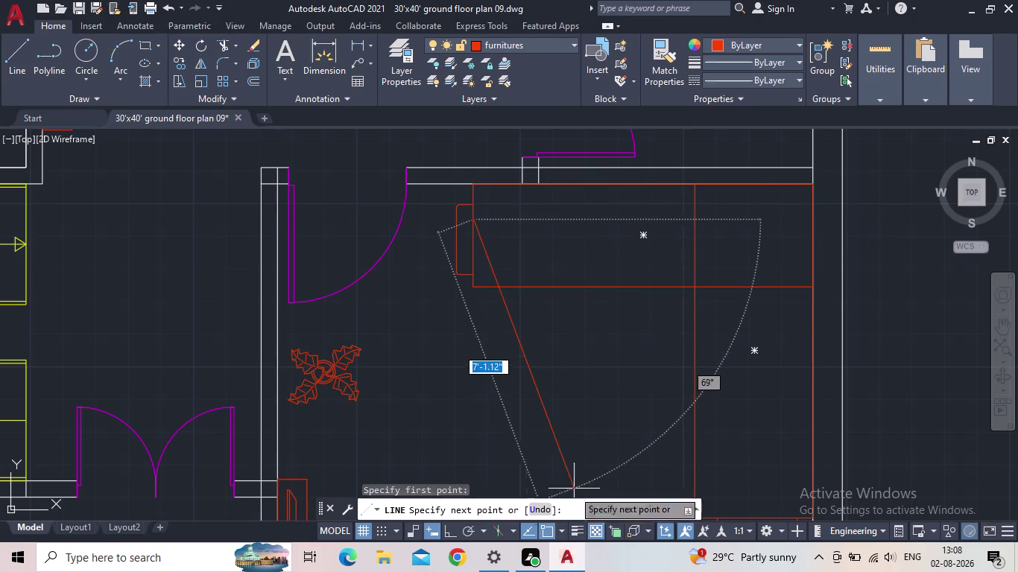
click(447, 530)
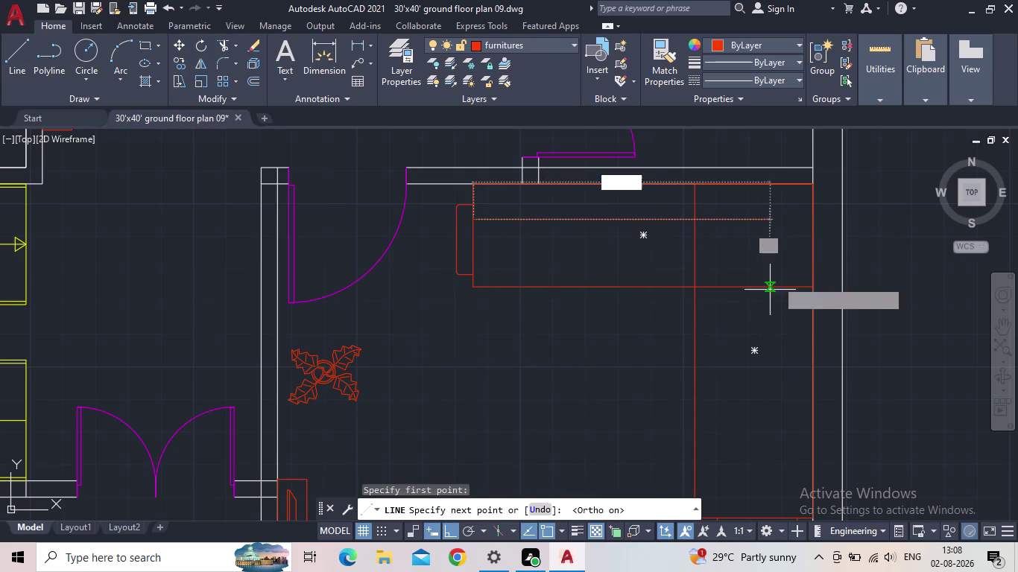
click(766, 223)
middle_drag(775, 404, 743, 260)
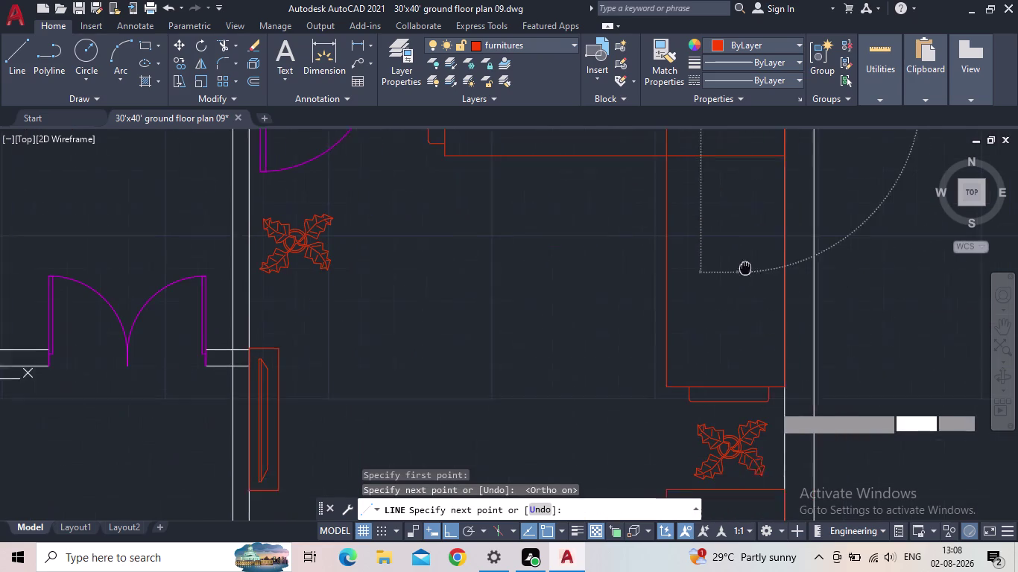
middle_drag(743, 260, 742, 253)
click(737, 365)
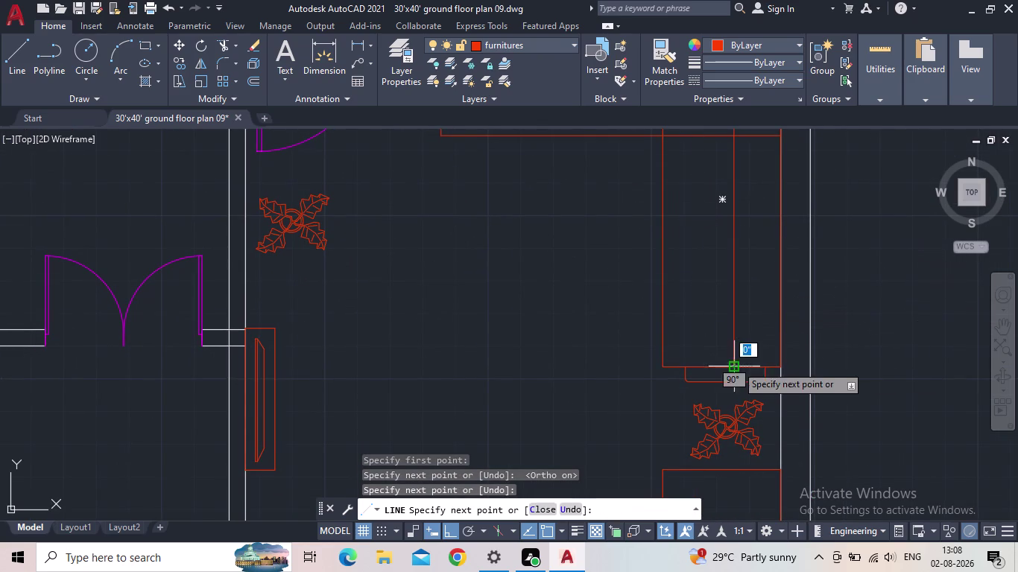
key(Escape)
Stretch the new inner counter line into position using its midpoint grip.
middle_drag(752, 284, 723, 326)
scroll(down, 3)
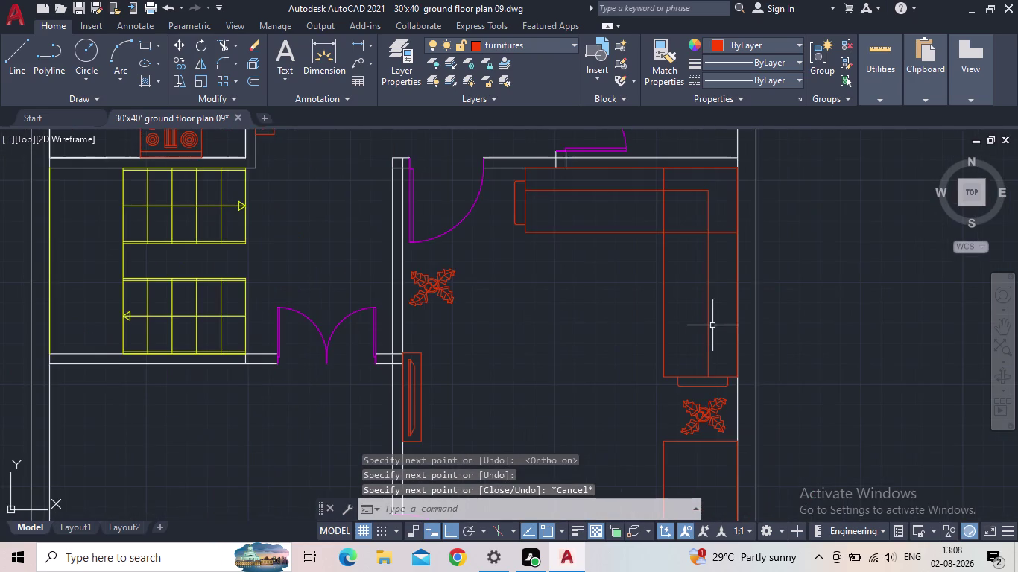
middle_drag(710, 321, 663, 318)
click(660, 316)
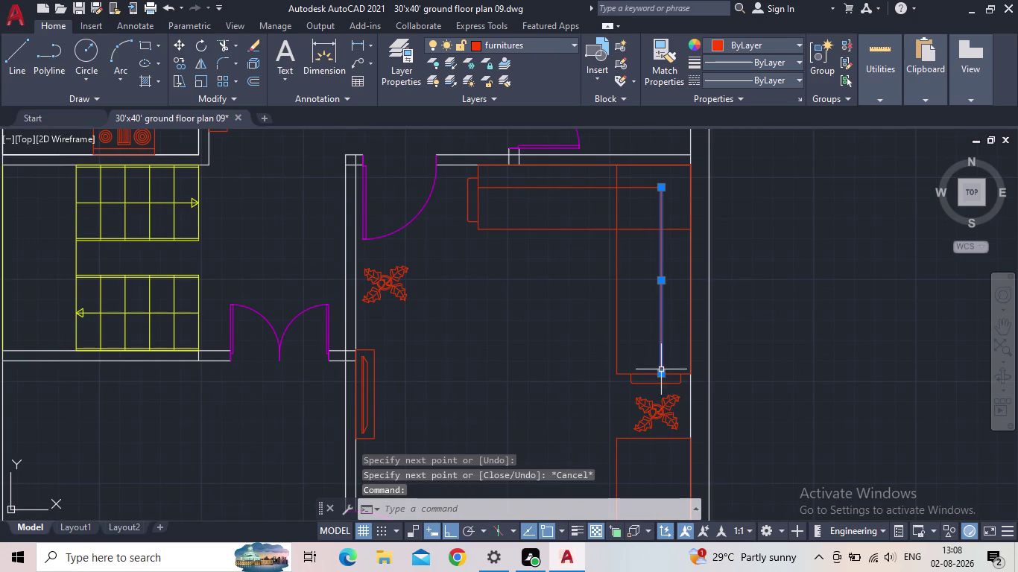
click(664, 284)
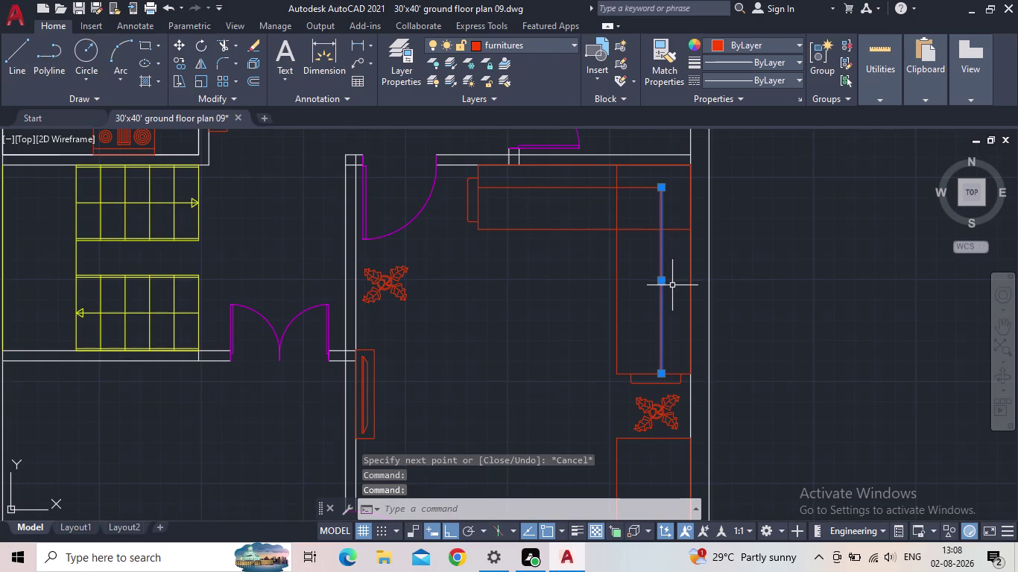
click(665, 279)
click(670, 280)
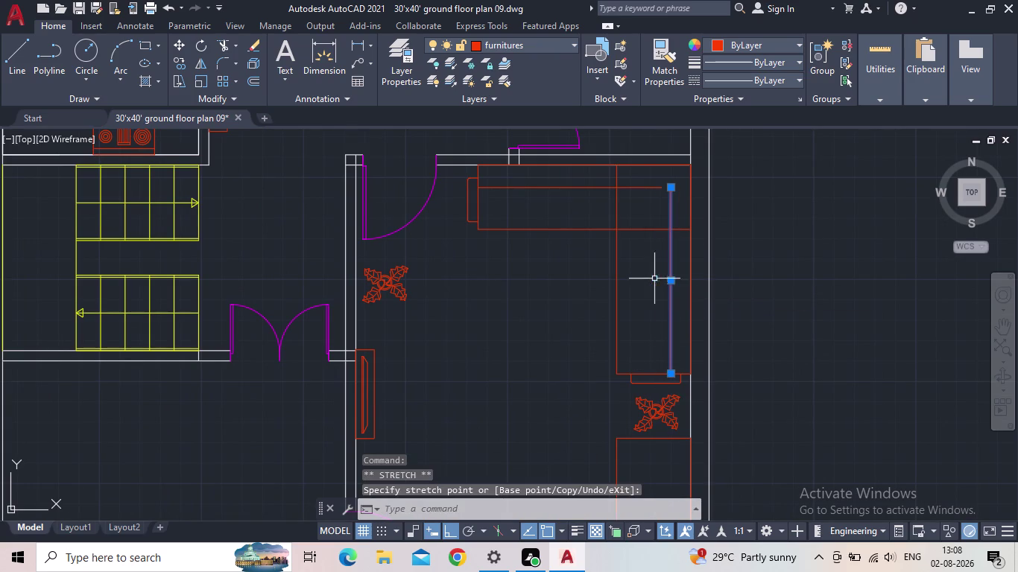
key(Escape)
scroll(up, 3)
middle_drag(651, 189, 594, 252)
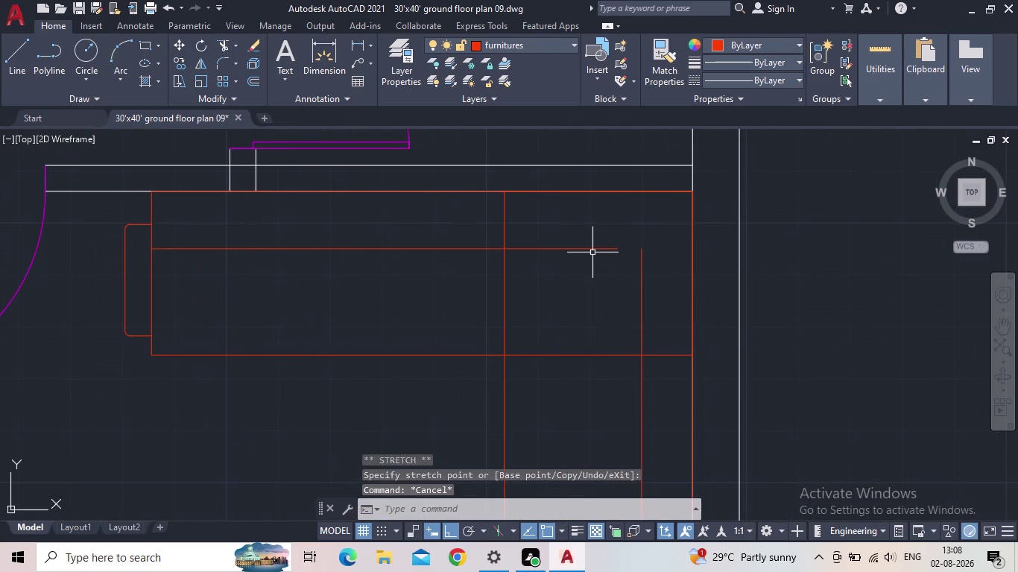
Attempt to extend the counter's inner line to its boundary, then cancel.
key(e)
text(x)
key(space)
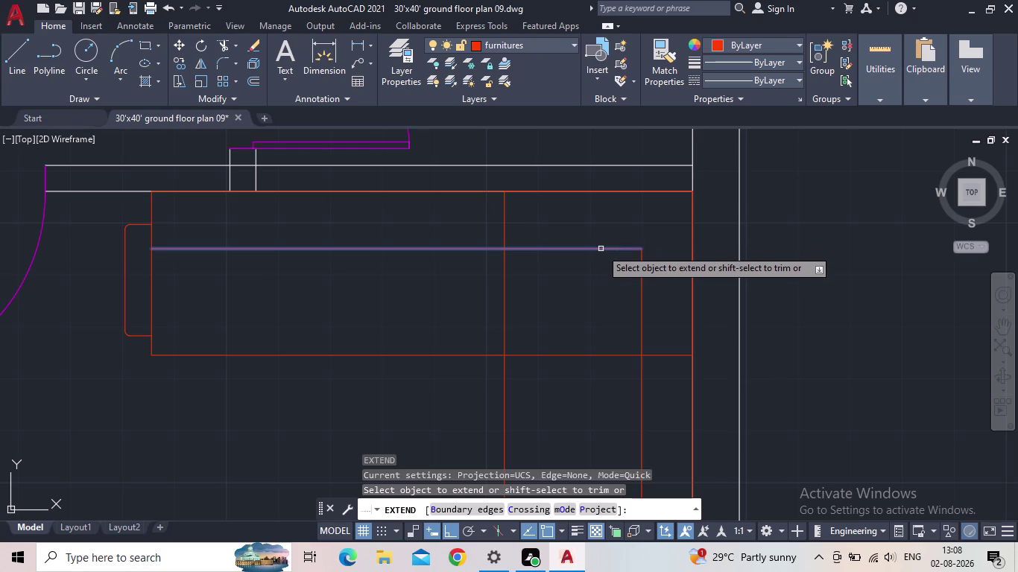
click(601, 248)
key(1)
scroll(down, 3)
middle_drag(579, 310, 578, 308)
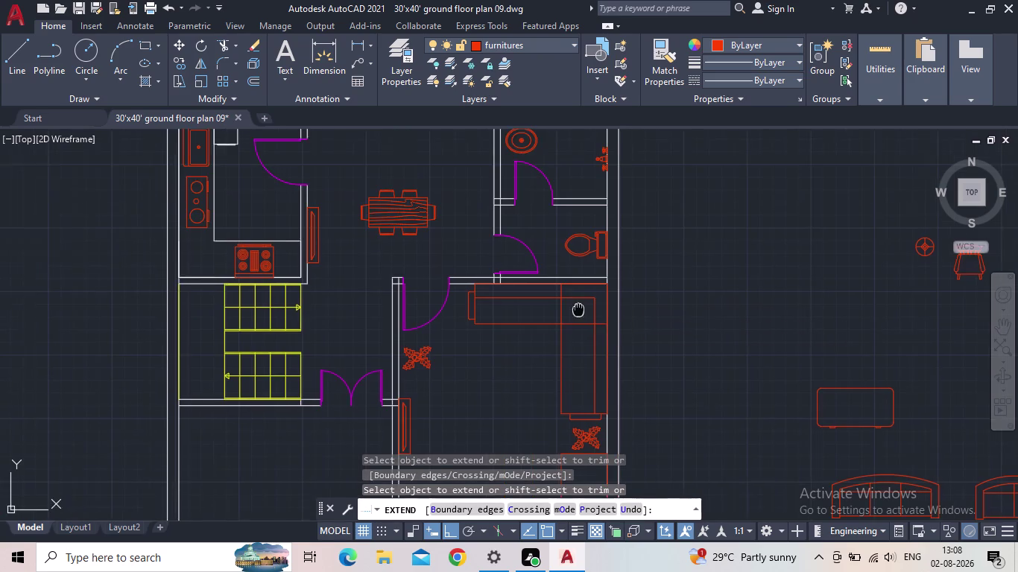
middle_drag(578, 309, 575, 291)
key(t)
key(r)
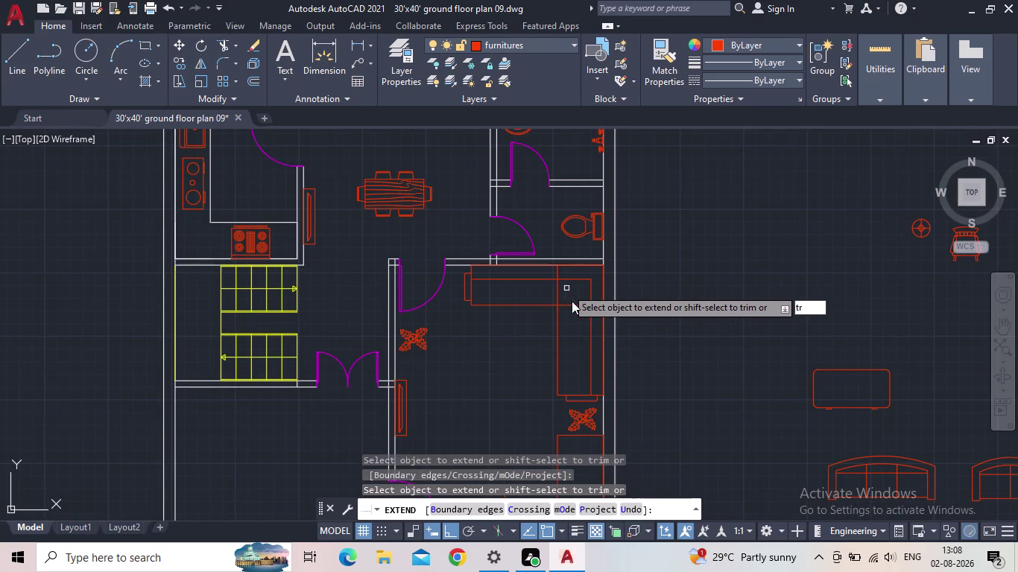
key(space)
drag(565, 273, 555, 274)
click(557, 274)
middle_drag(568, 278, 568, 282)
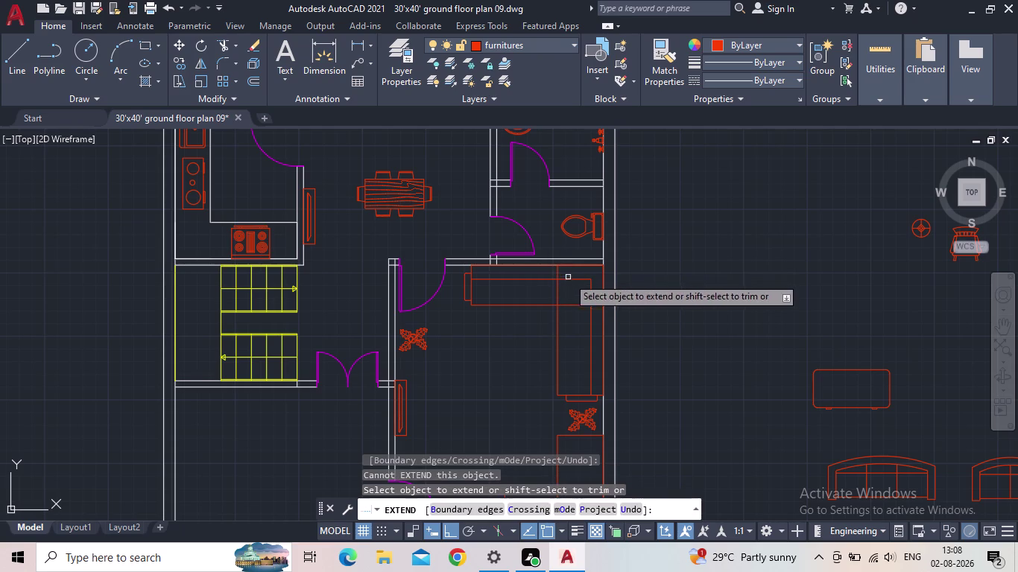
middle_drag(568, 281, 558, 315)
key(Escape)
key(Escape)
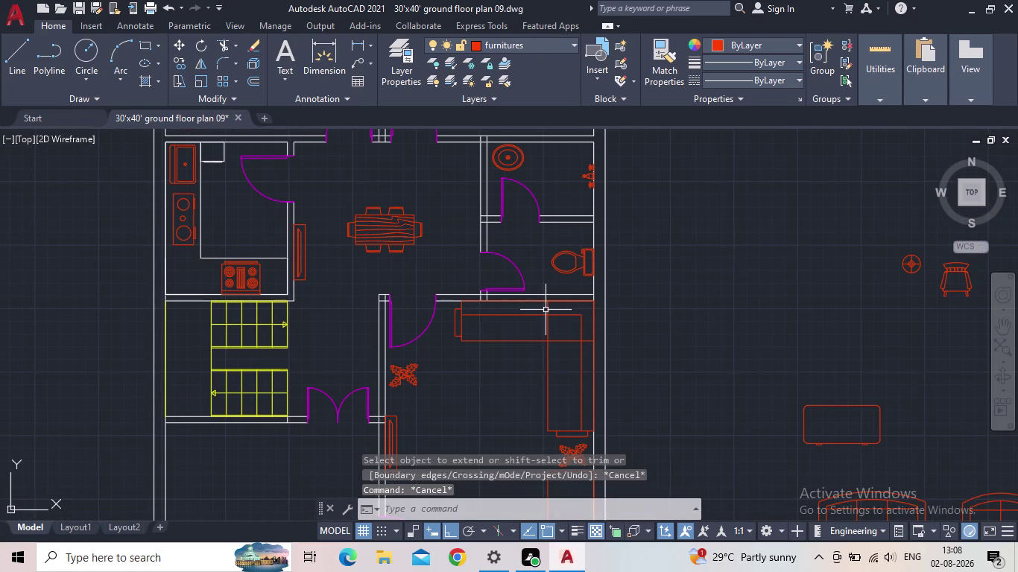
Trim the overshooting inner line ends at the upper counter's corner with fence selections.
text(tr)
key(space)
scroll(up, 3)
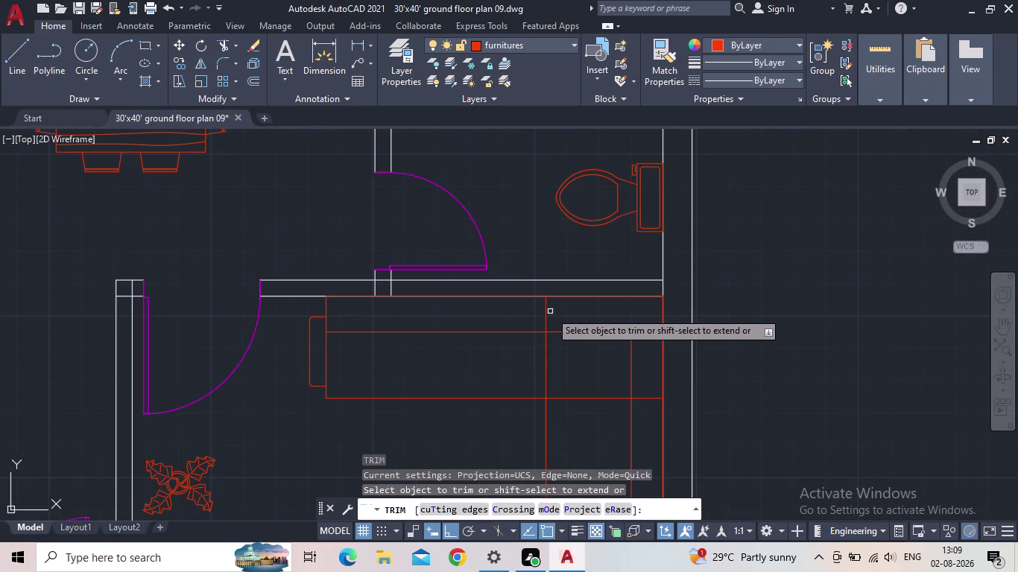
drag(557, 310, 539, 313)
scroll(down, 3)
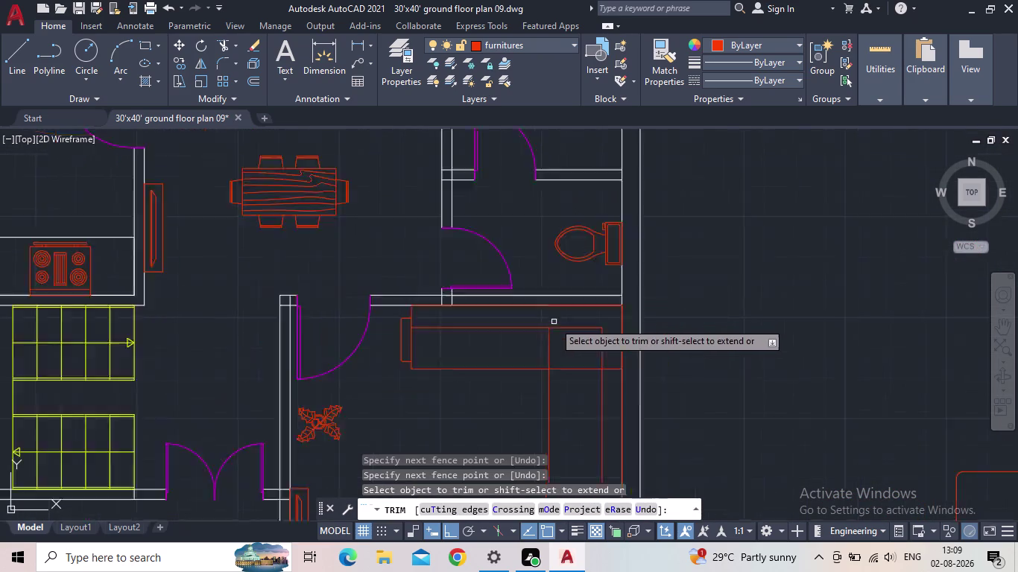
middle_drag(564, 349, 515, 327)
scroll(up, 3)
drag(573, 366, 570, 345)
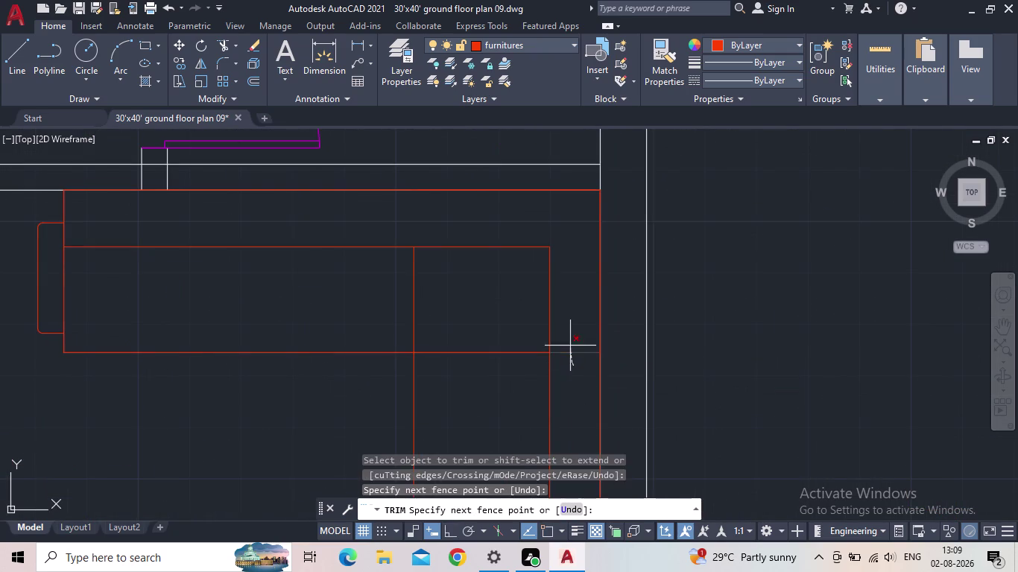
drag(570, 345, 571, 346)
scroll(down, 3)
middle_drag(564, 360, 552, 240)
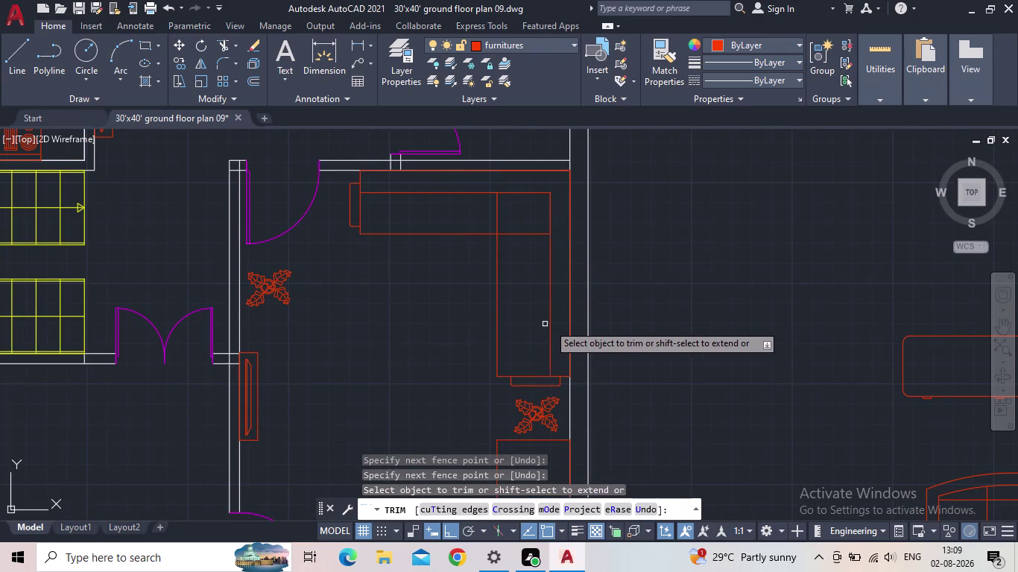
scroll(down, 3)
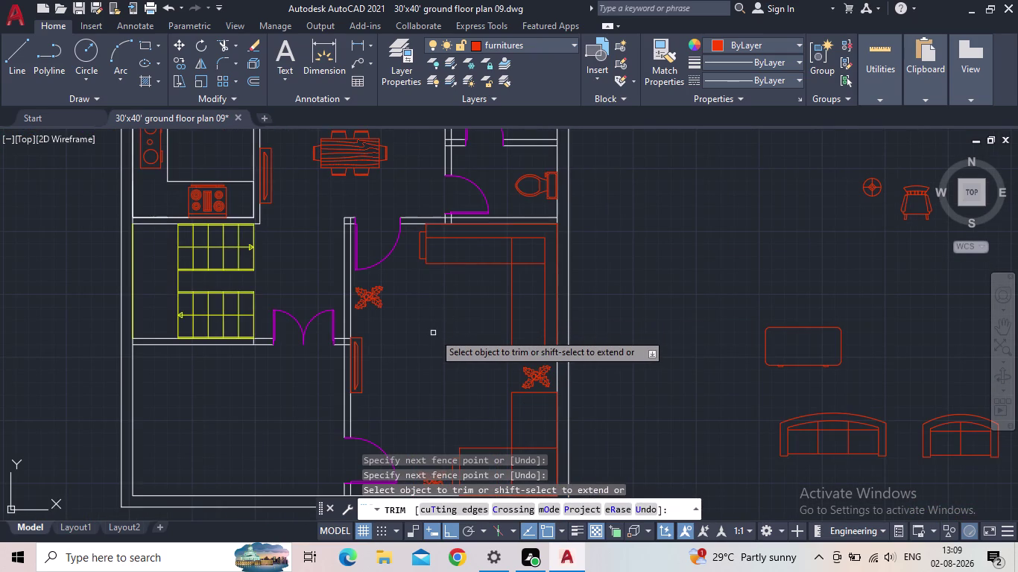
key(Escape)
middle_drag(444, 329, 354, 229)
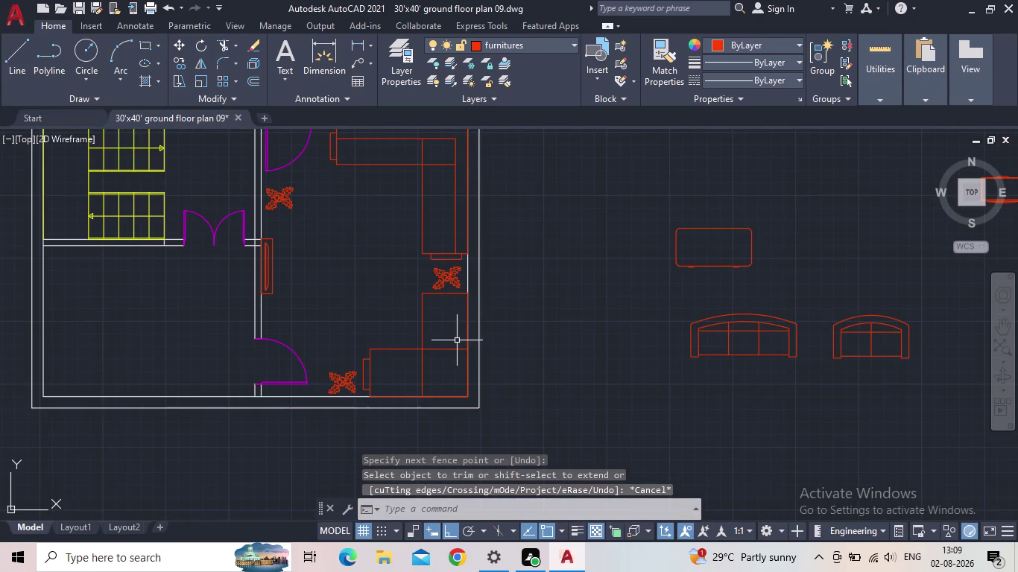
key(space)
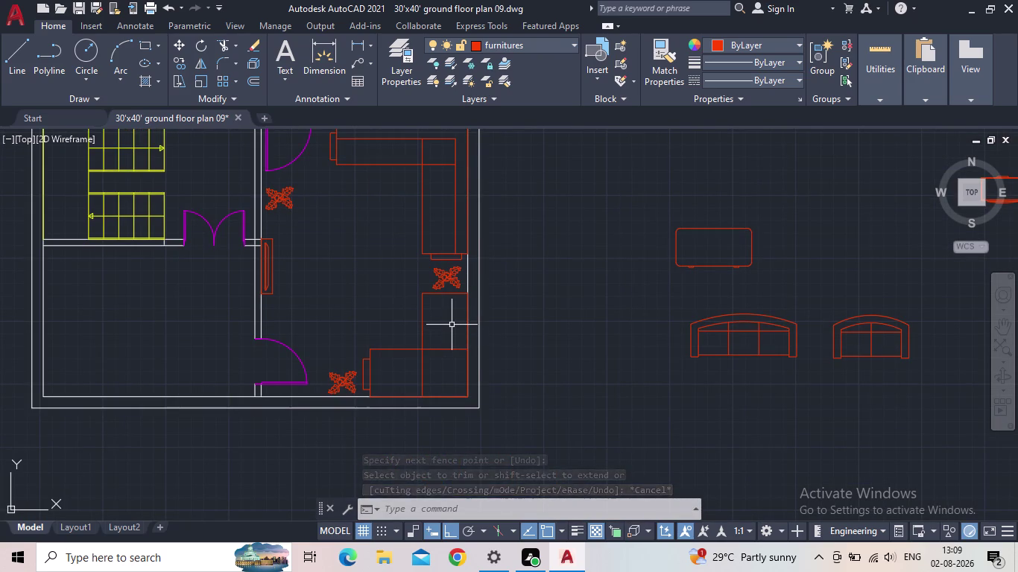
key(Escape)
key(l)
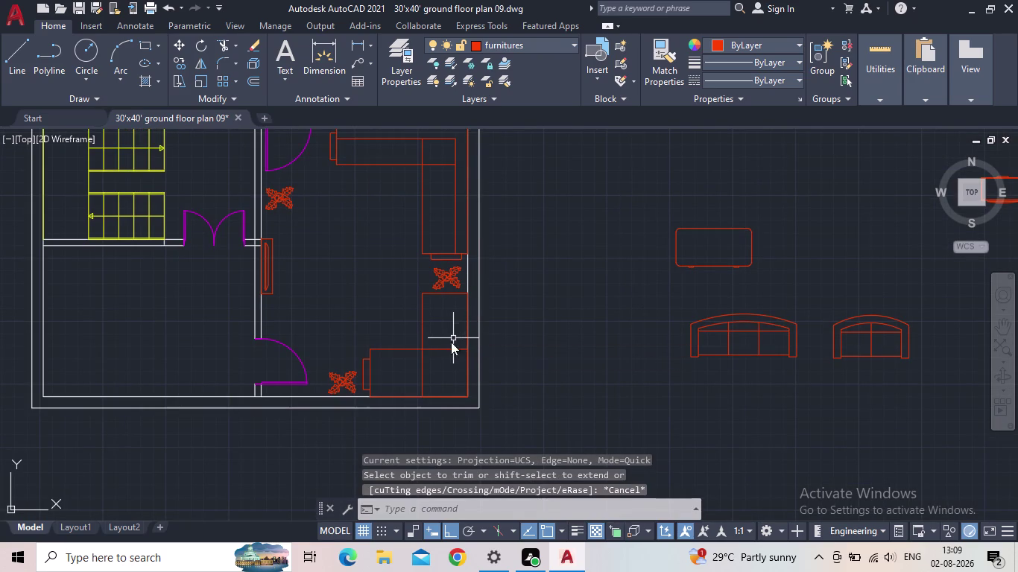
key(Return)
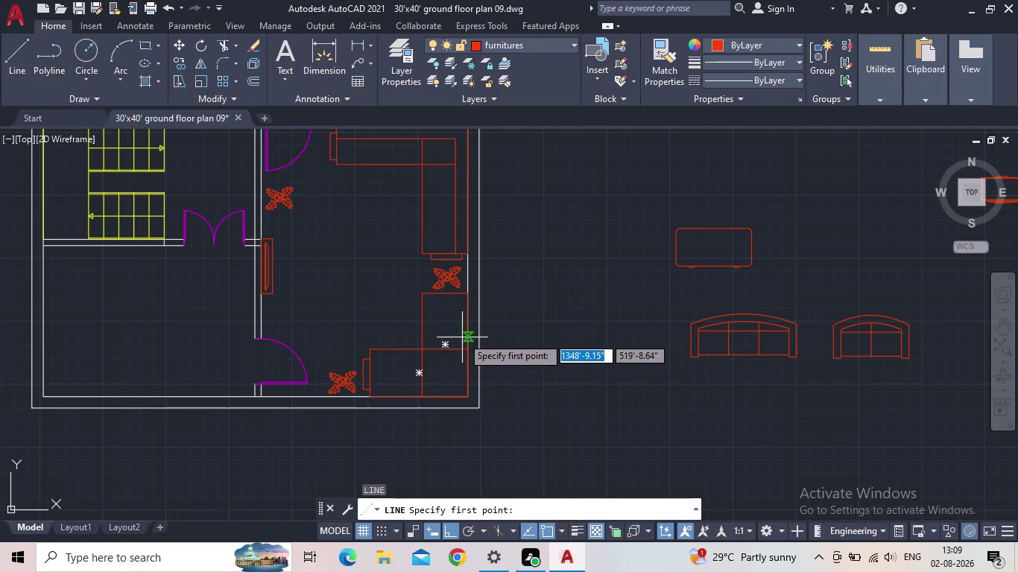
Draw the lower counter's inner edge line down and across its lower arm.
scroll(up, 3)
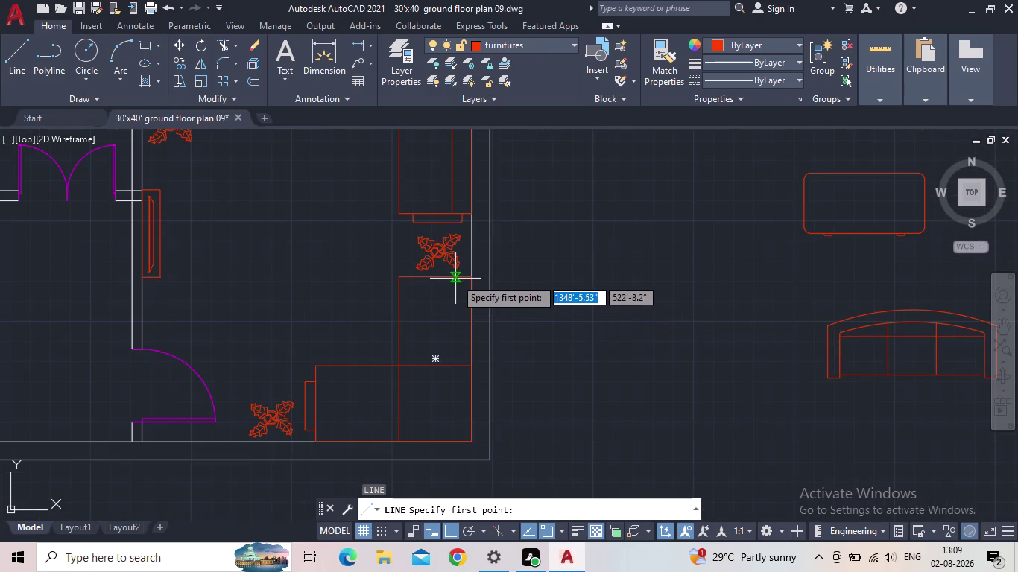
click(455, 278)
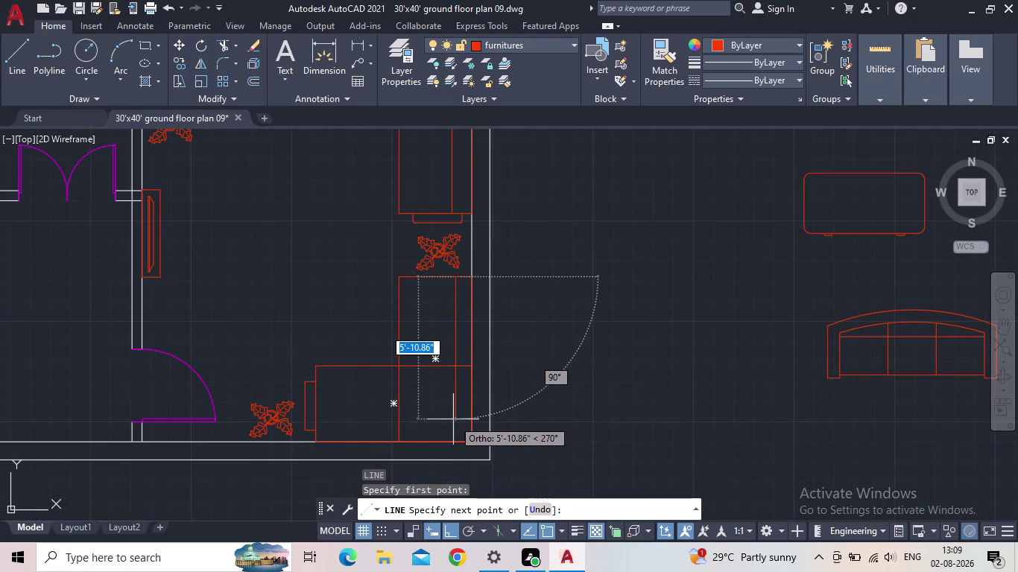
click(453, 422)
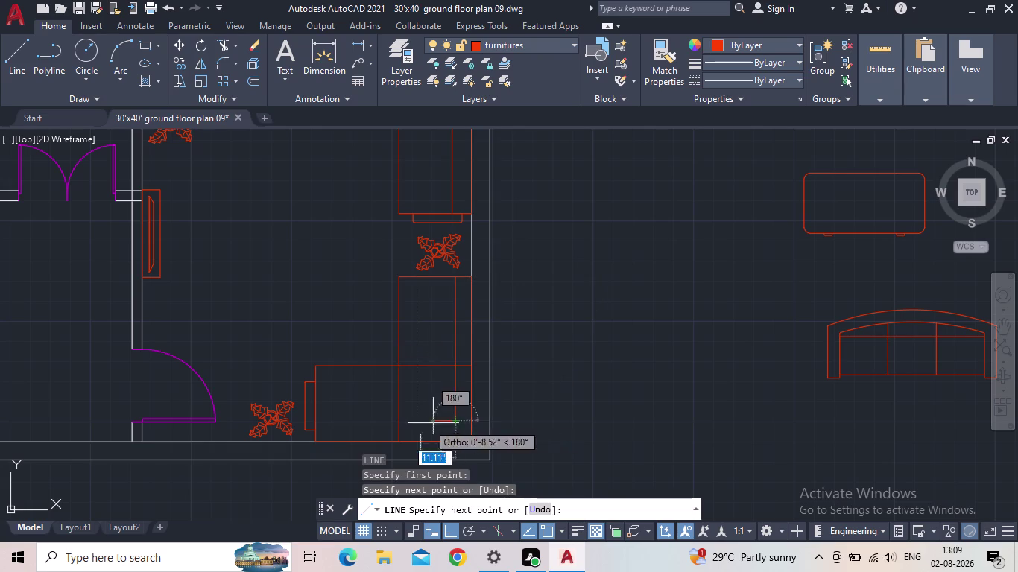
click(317, 422)
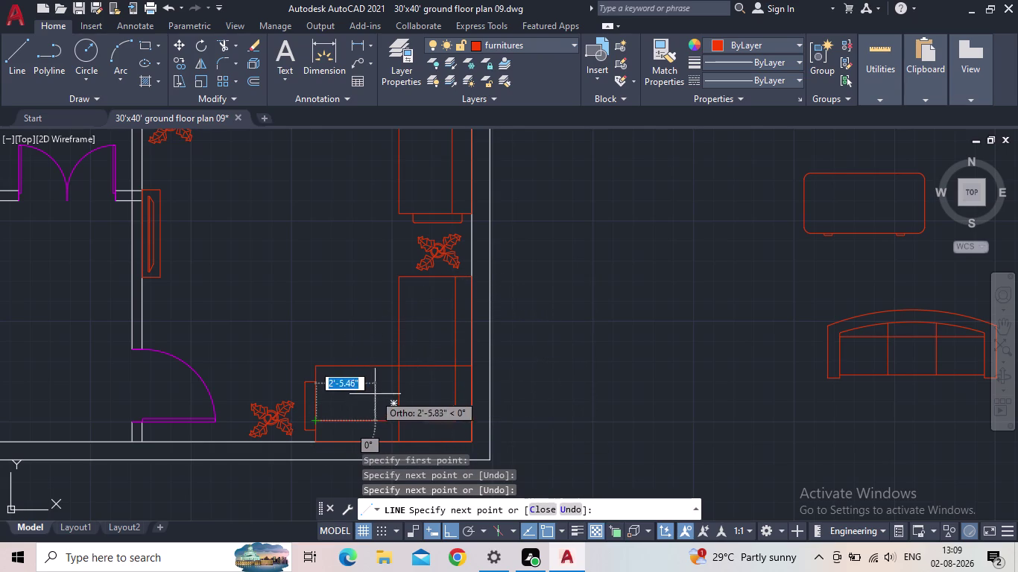
key(Escape)
Trim the excess inner line ends at the lower counter's corner.
key(t)
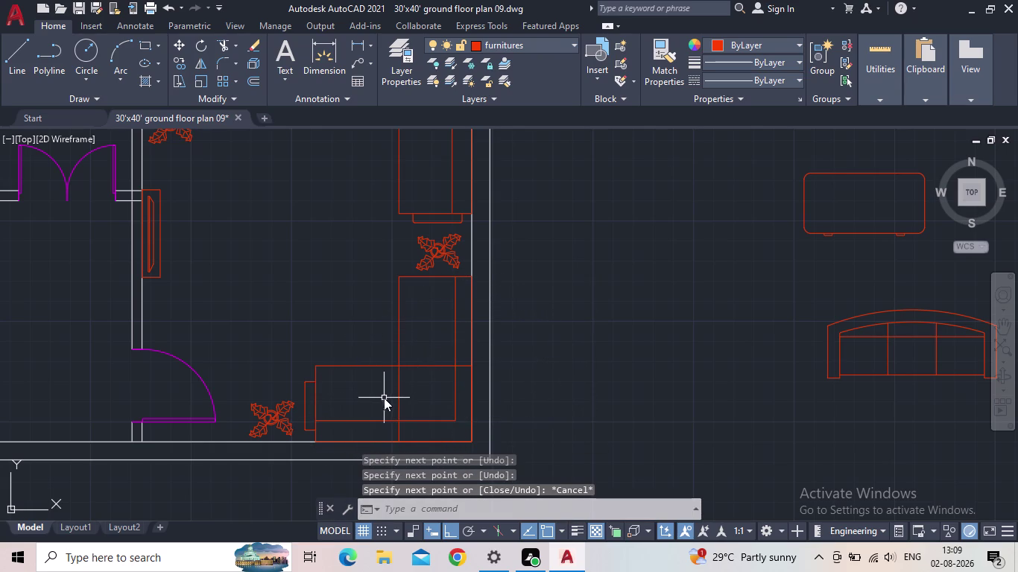
key(r)
key(Return)
scroll(up, 3)
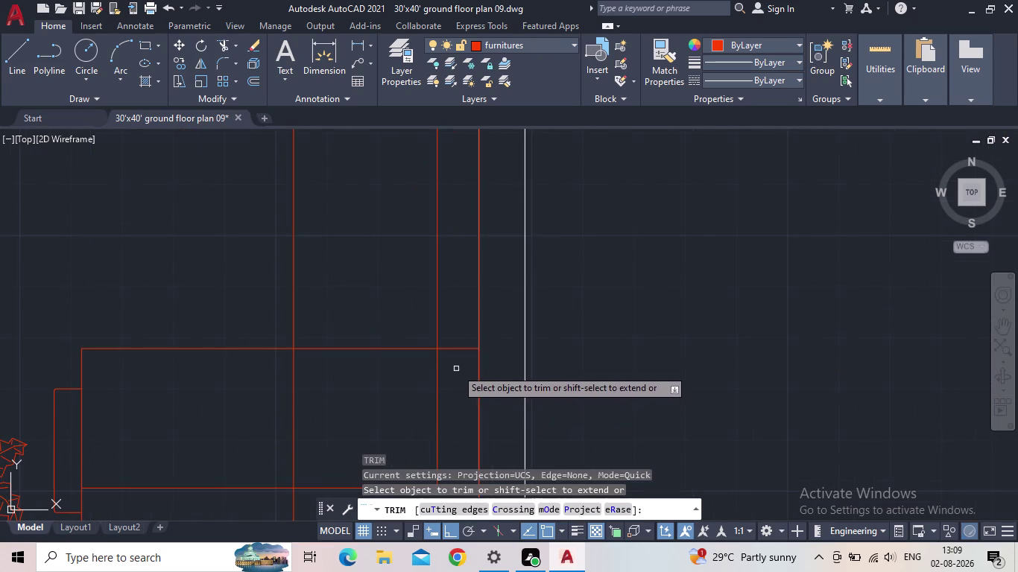
click(456, 368)
drag(459, 342, 459, 349)
scroll(down, 3)
middle_drag(411, 401, 444, 333)
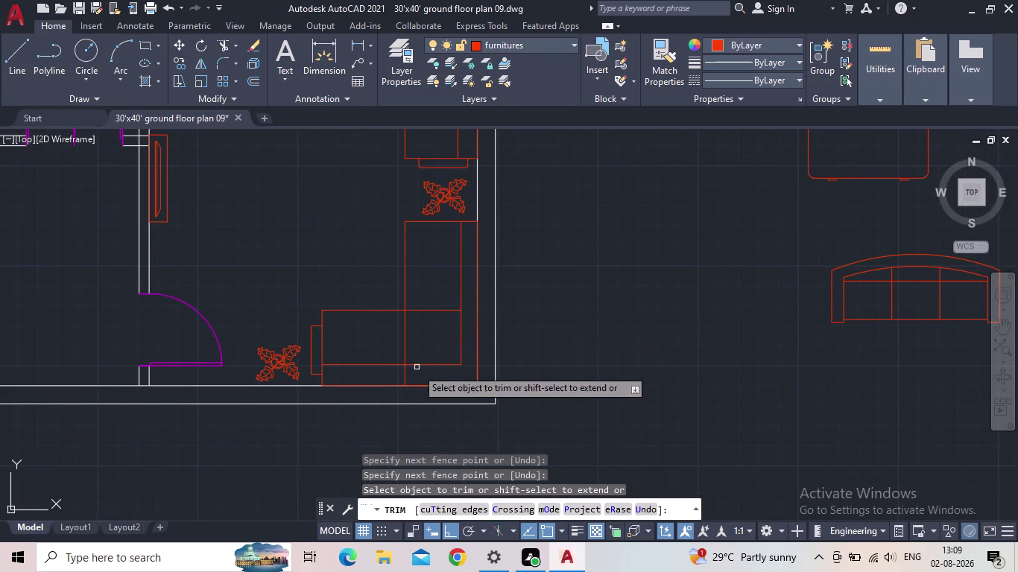
drag(416, 375, 405, 376)
click(394, 376)
scroll(down, 3)
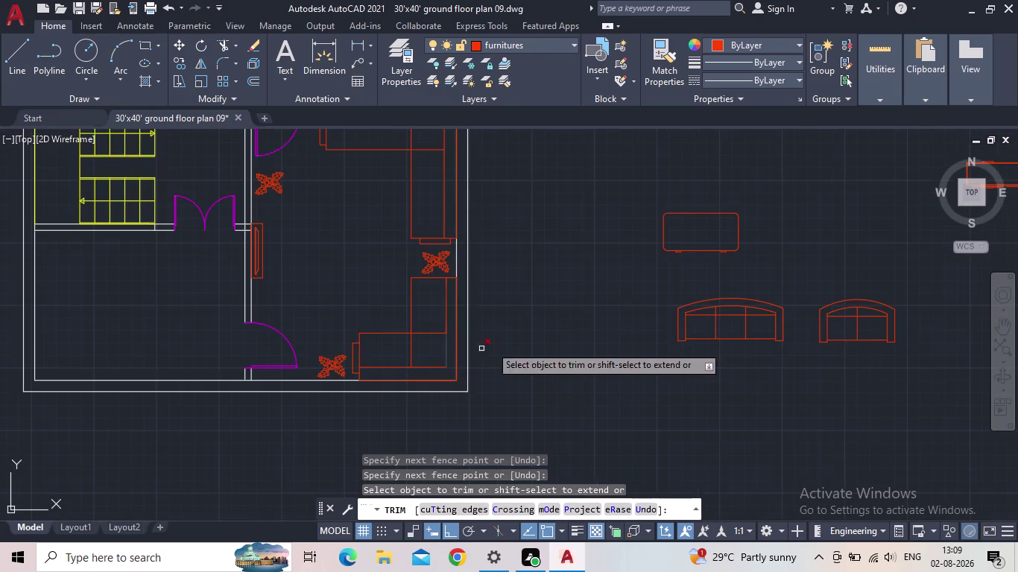
middle_drag(504, 336, 505, 424)
middle_drag(510, 398, 517, 387)
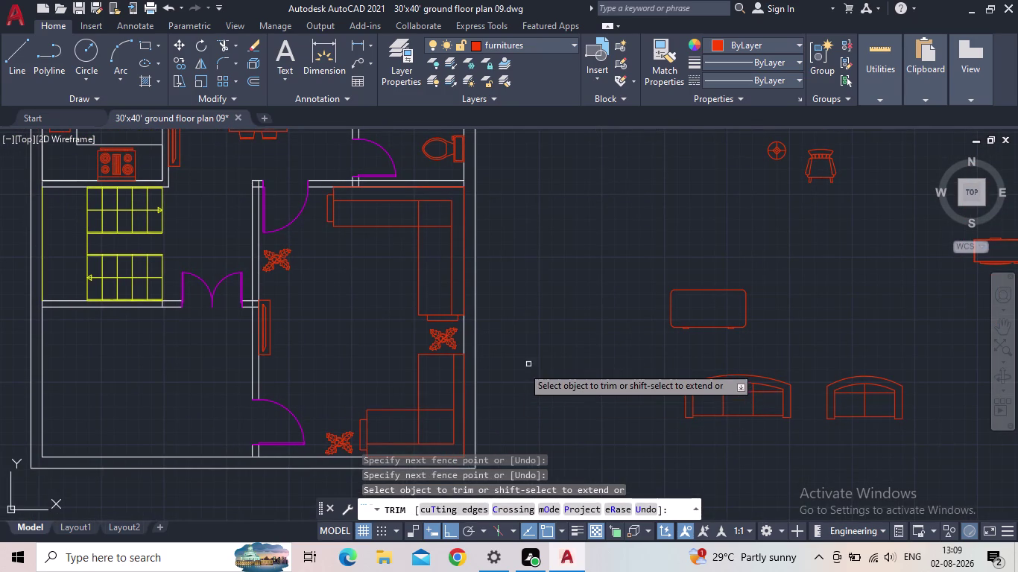
scroll(down, 3)
middle_drag(517, 356, 526, 312)
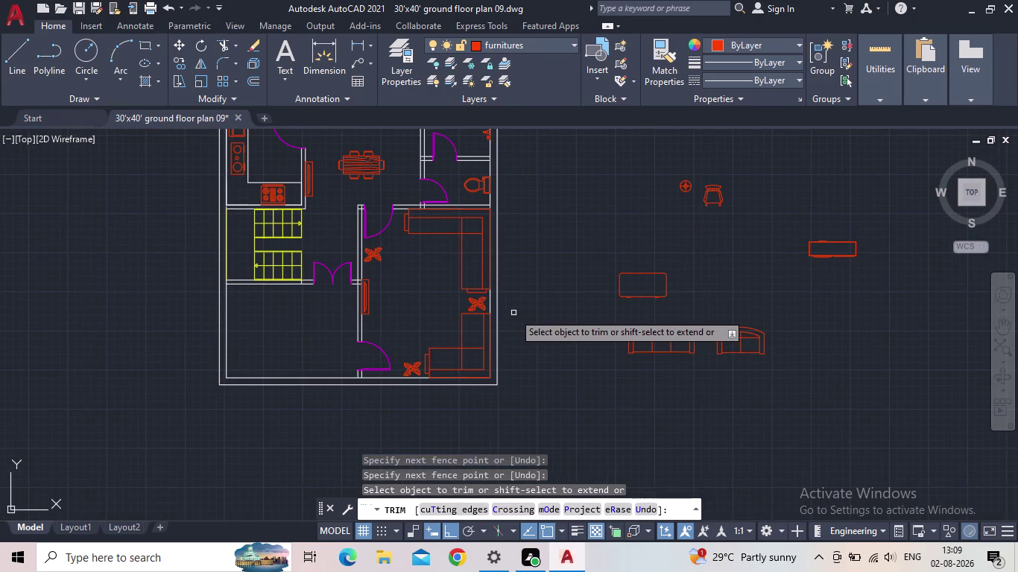
key(Escape)
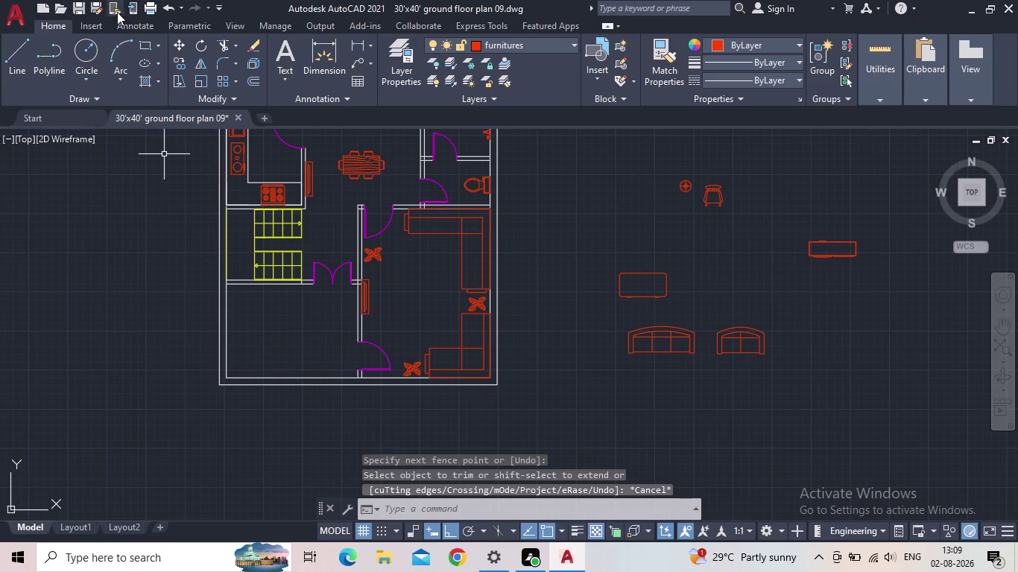
Save the drawing.
click(80, 11)
scroll(down, 3)
middle_drag(427, 283, 406, 294)
scroll(up, 3)
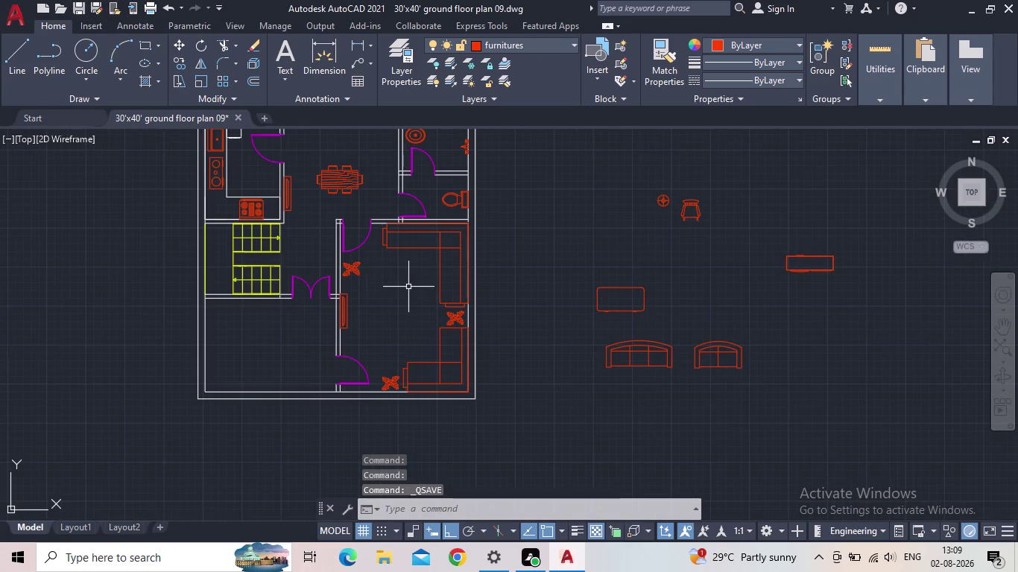
Move the spare table block into the centre of the hall.
click(620, 308)
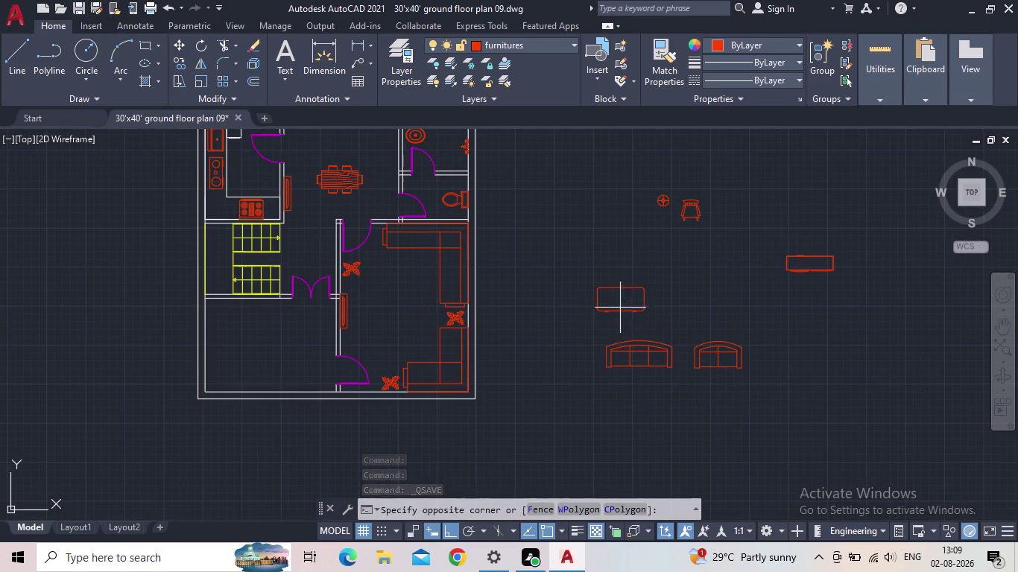
click(616, 316)
click(620, 290)
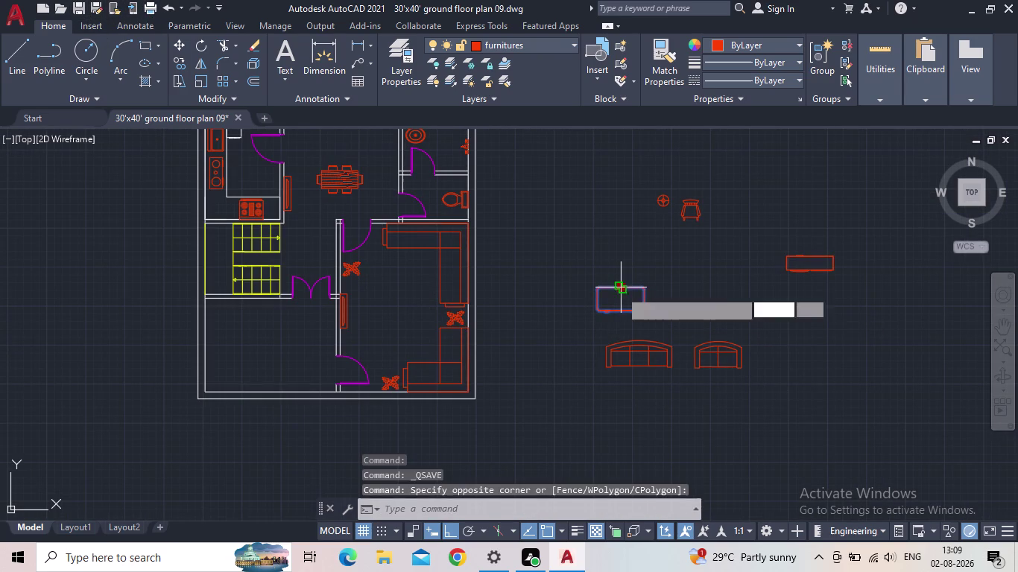
click(404, 268)
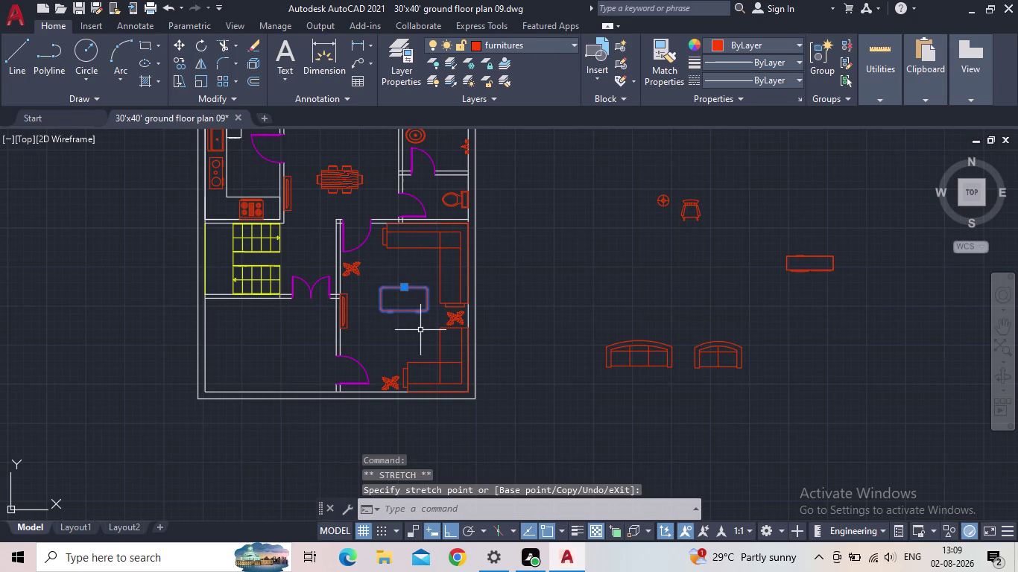
key(Escape)
Start rotating the table with RO, beginning a selection window around it.
key(r)
key(o)
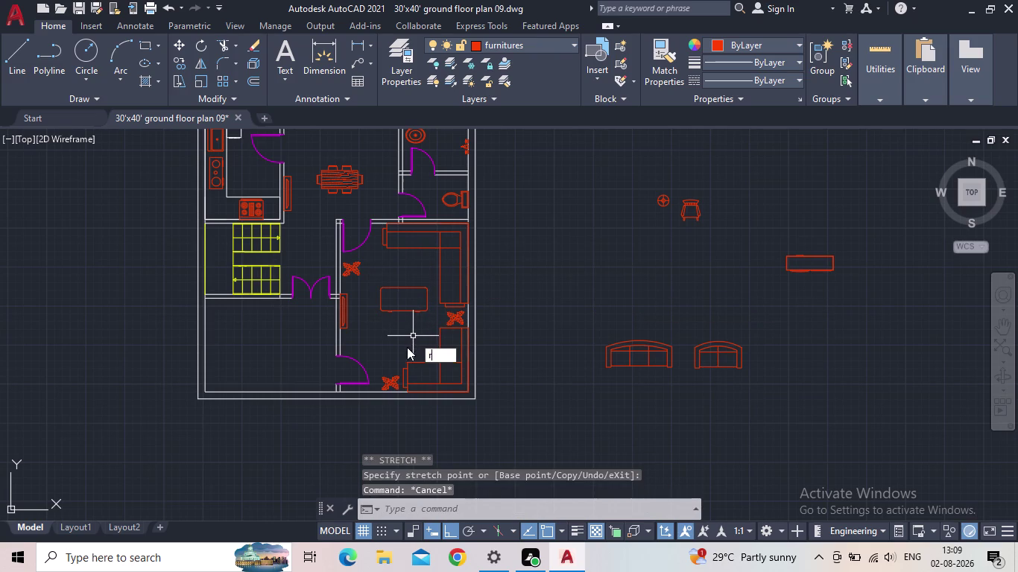
key(Return)
click(405, 336)
Rotate the hall's centre table 90° about its centre so it stands upright.
click(389, 305)
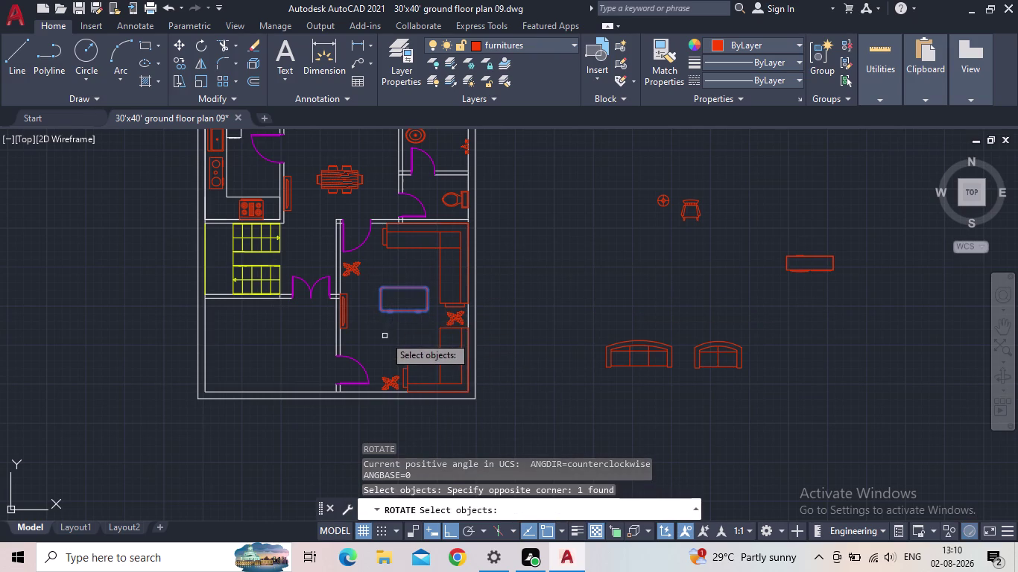
key(space)
click(403, 313)
click(394, 266)
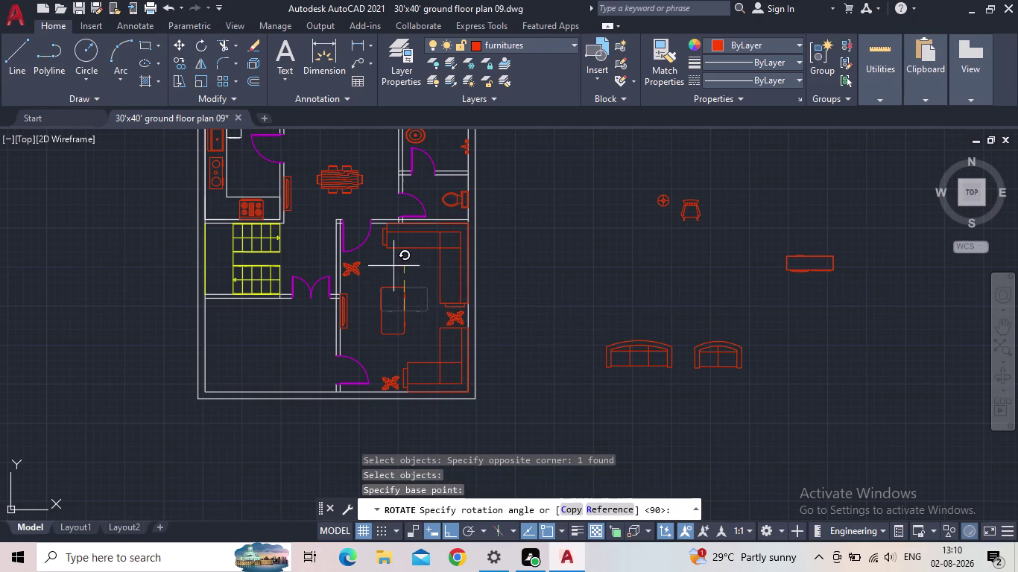
key(Escape)
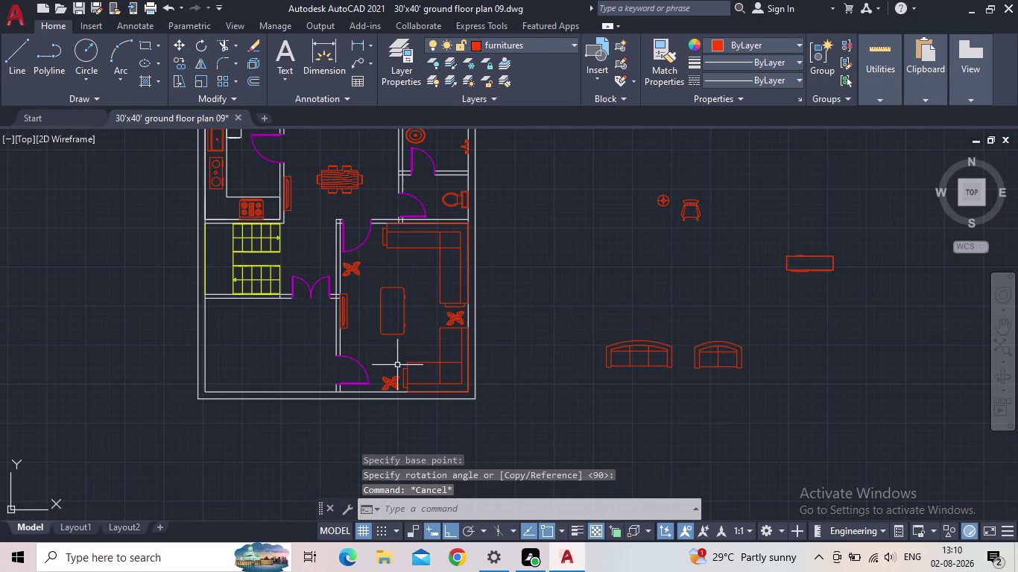
Enlarge the upright table with the SC scale command.
key(s)
key(c)
key(space)
click(396, 332)
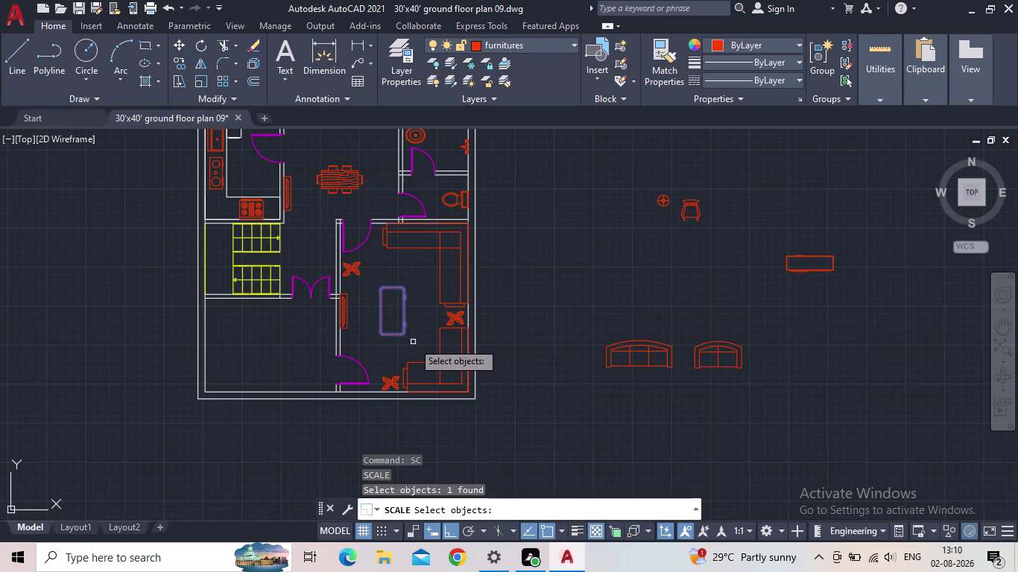
key(space)
click(387, 337)
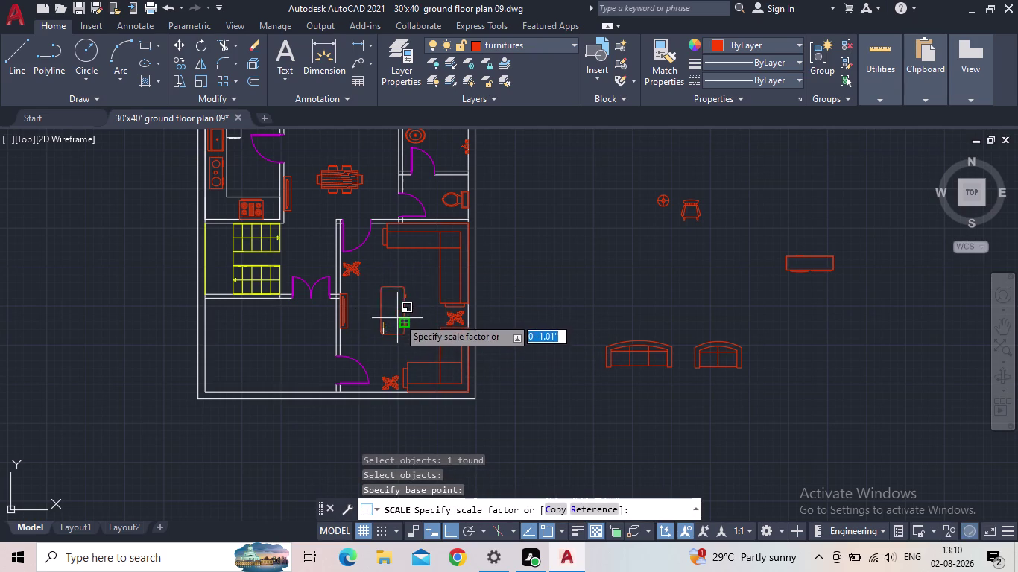
scroll(up, 3)
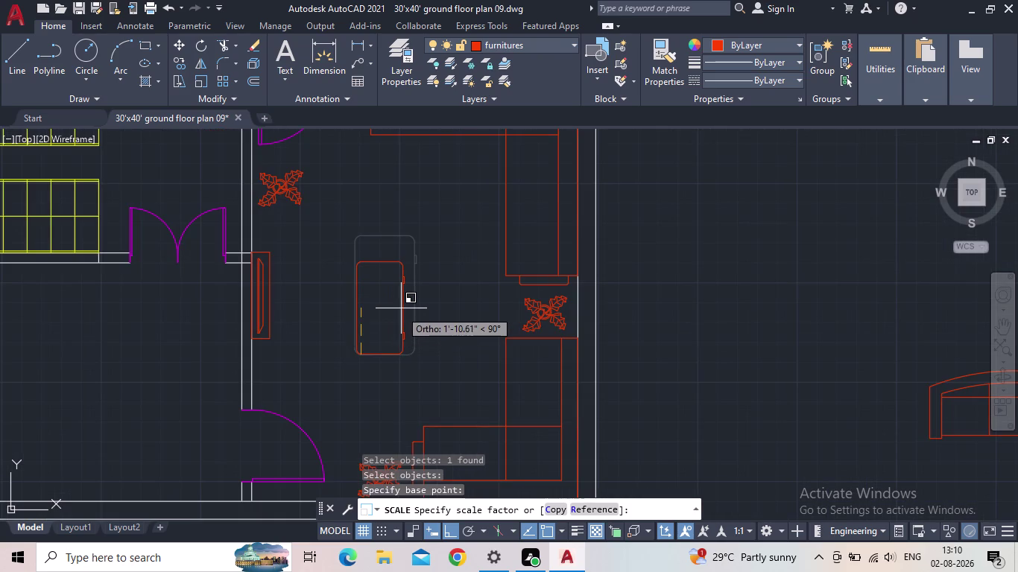
click(401, 309)
With Ortho off, grip-move the table up and centre it between the L-shaped counters.
click(356, 324)
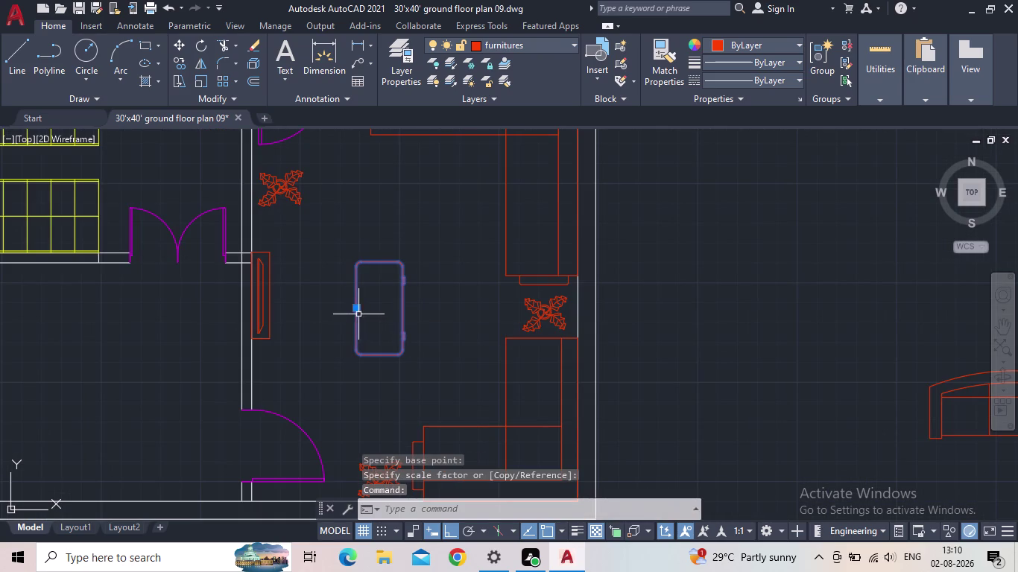
drag(353, 306, 358, 298)
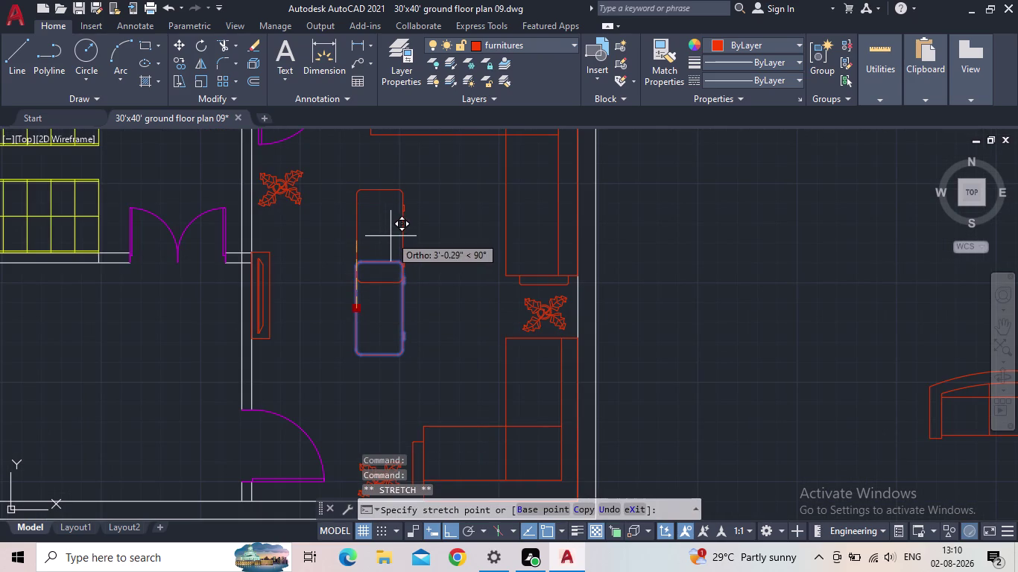
click(390, 236)
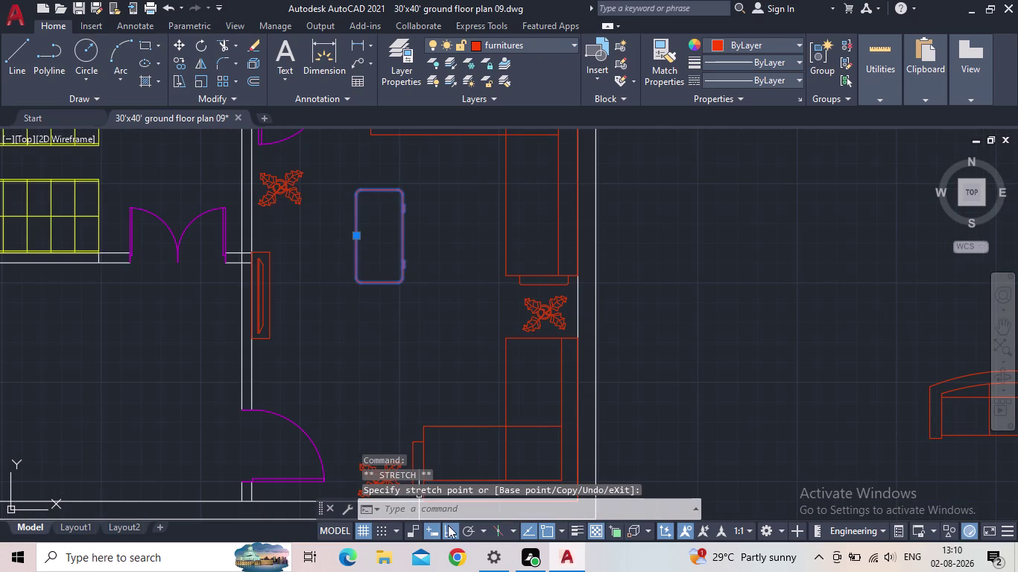
click(447, 525)
key(Escape)
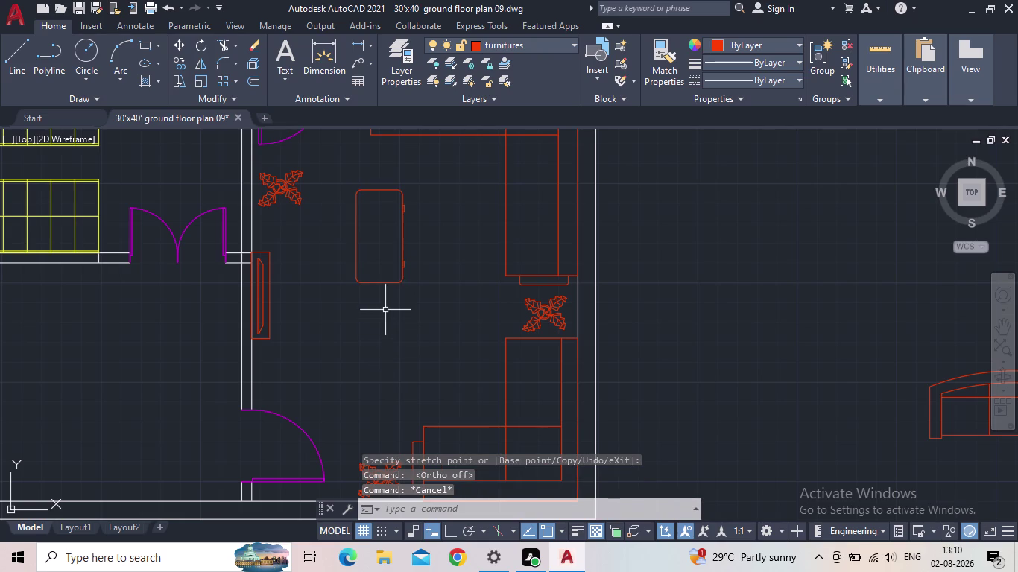
click(379, 282)
click(356, 238)
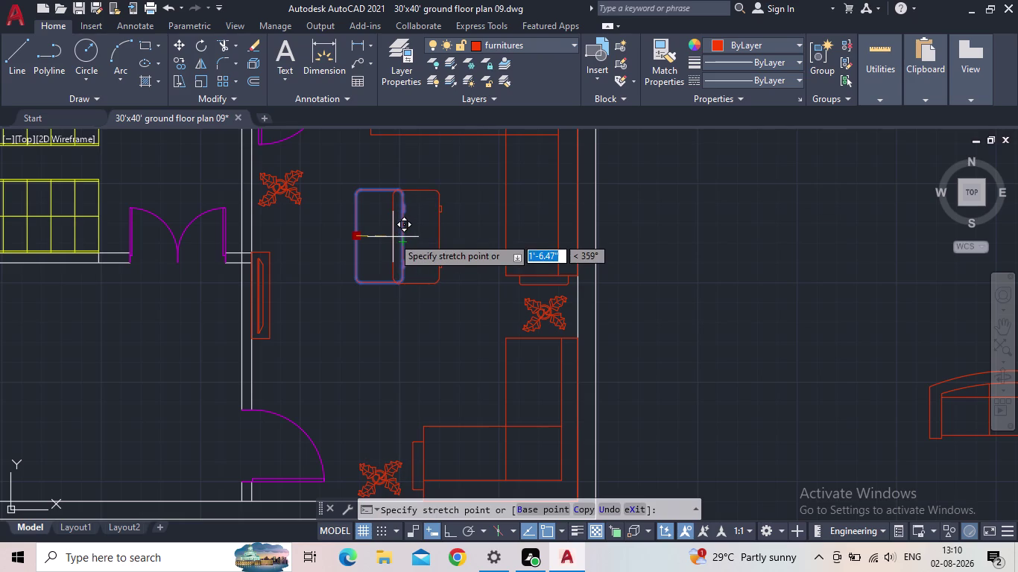
click(388, 238)
Release the table selection and pan out to show the whole floor plan.
scroll(down, 3)
middle_drag(421, 272, 393, 273)
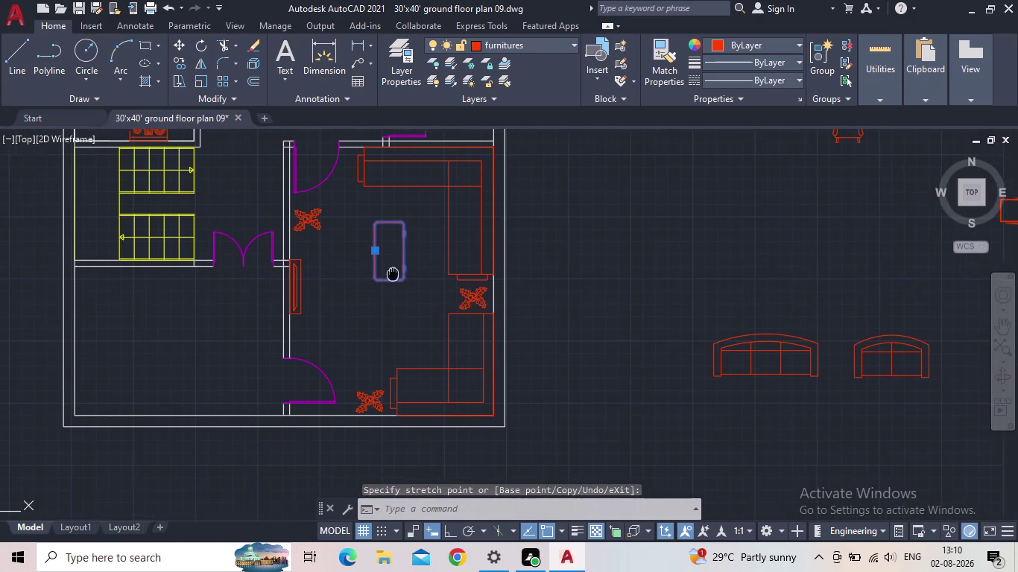
middle_drag(392, 273, 387, 272)
key(Escape)
middle_click(402, 301)
scroll(down, 3)
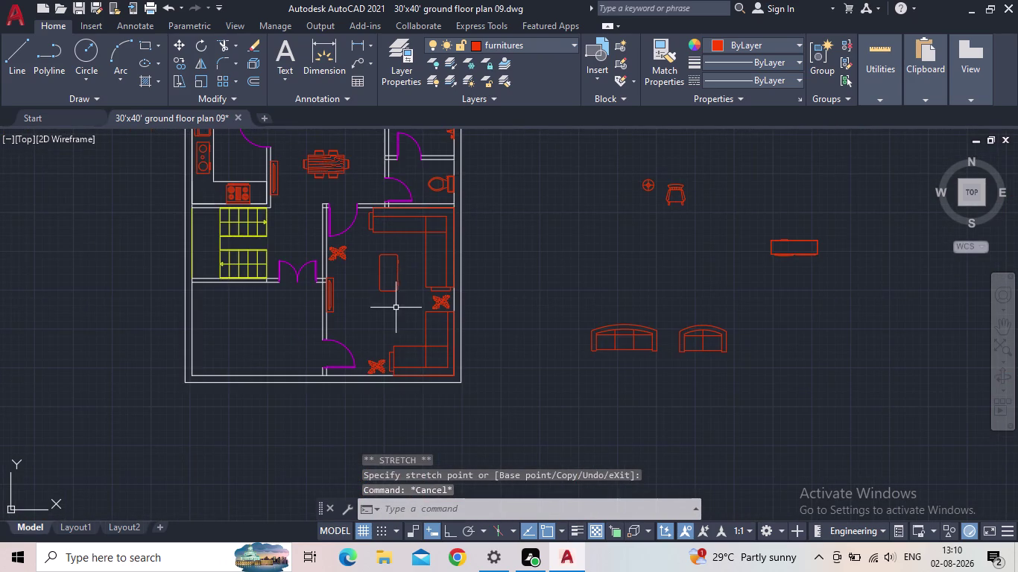
middle_drag(371, 295, 411, 292)
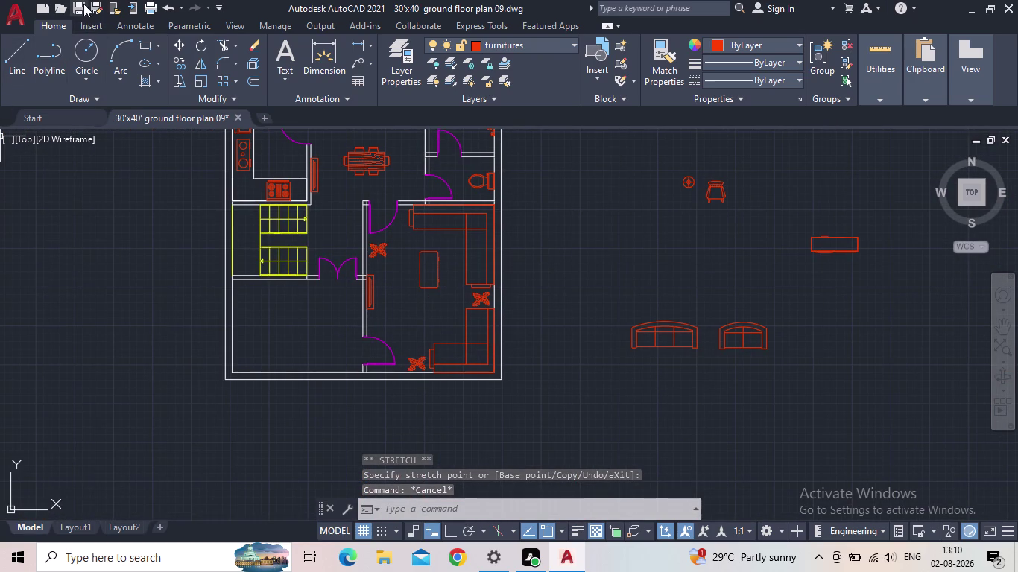
Save the ground floor plan from the Quick Access Toolbar.
click(80, 6)
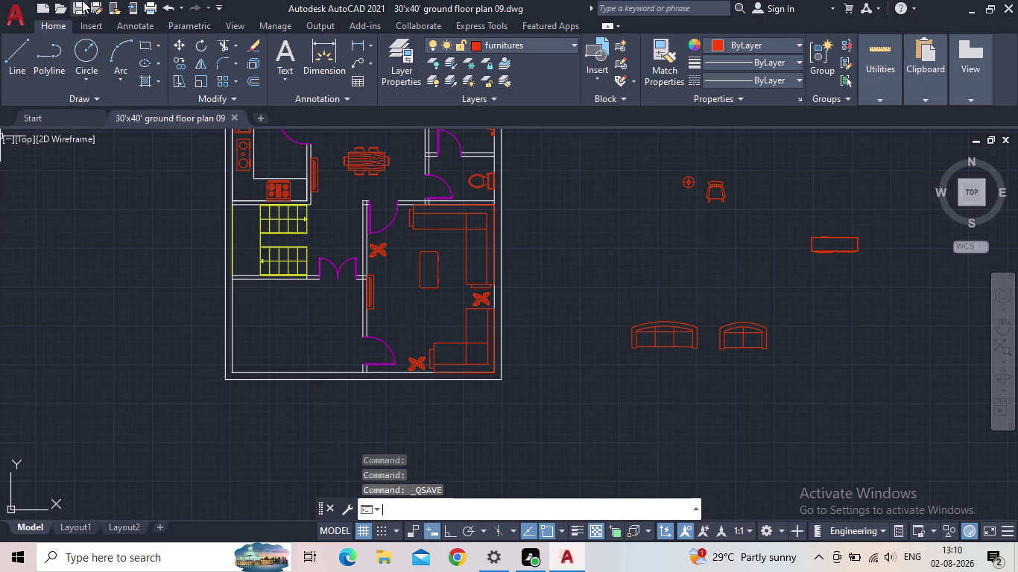
click(82, 0)
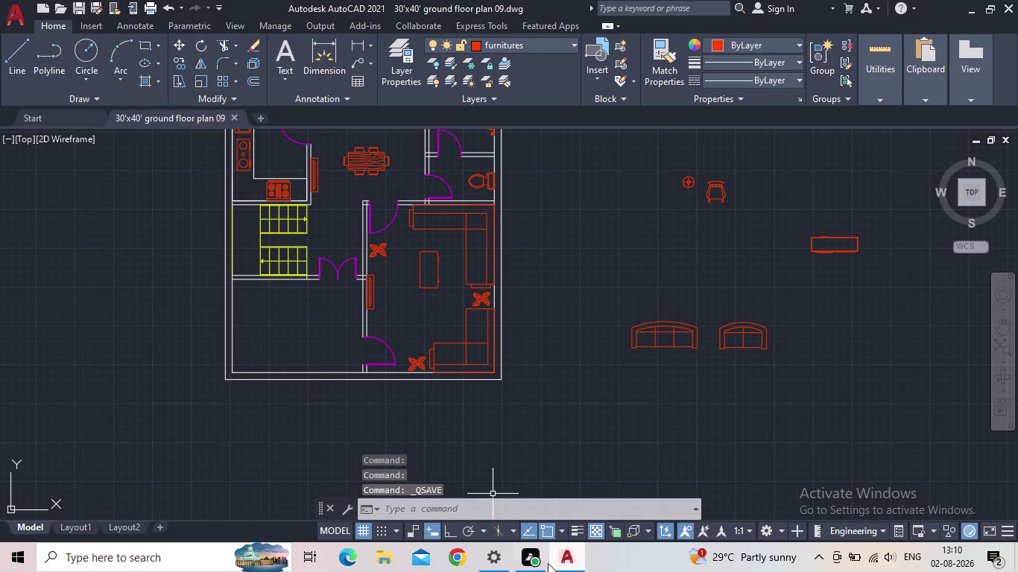